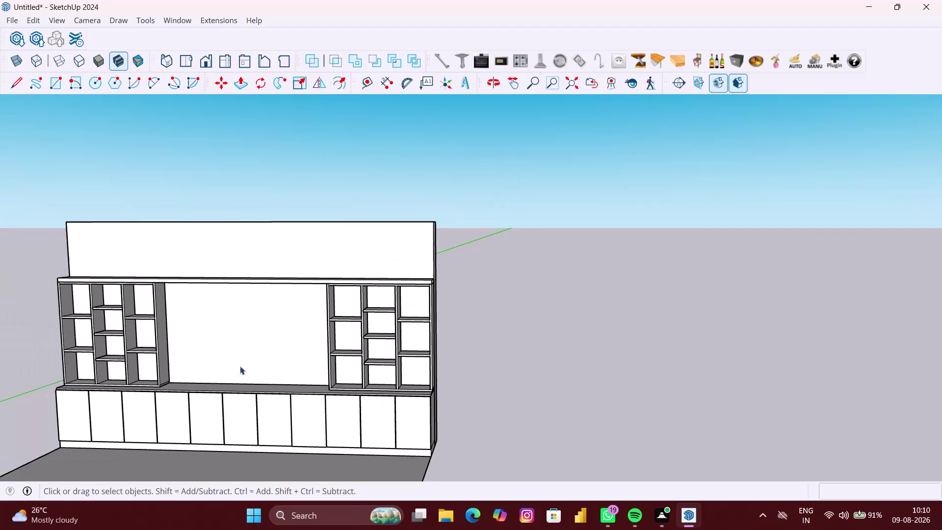
Turn the selected wall unit into a group with Make Group.
middle_drag(240, 366, 263, 327)
right_click(490, 314)
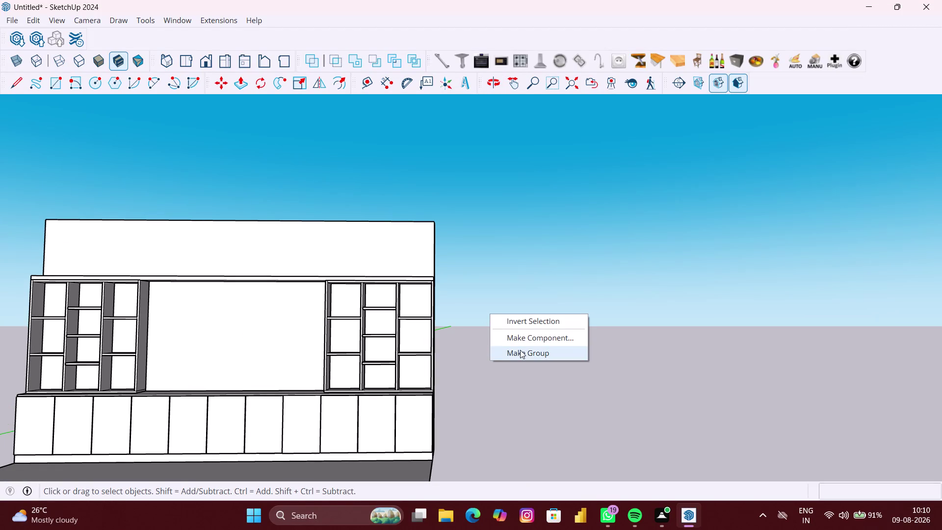
click(520, 349)
scroll(up, 3)
middle_drag(255, 348, 256, 366)
Start a rectangle at the TV opening's top-left corner.
key(r)
scroll(up, 3)
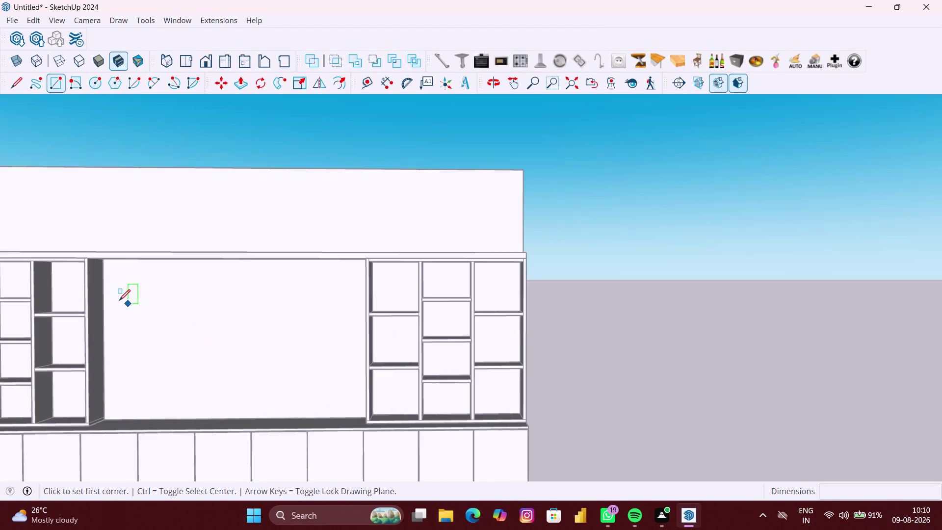
scroll(up, 3)
middle_drag(100, 252, 125, 210)
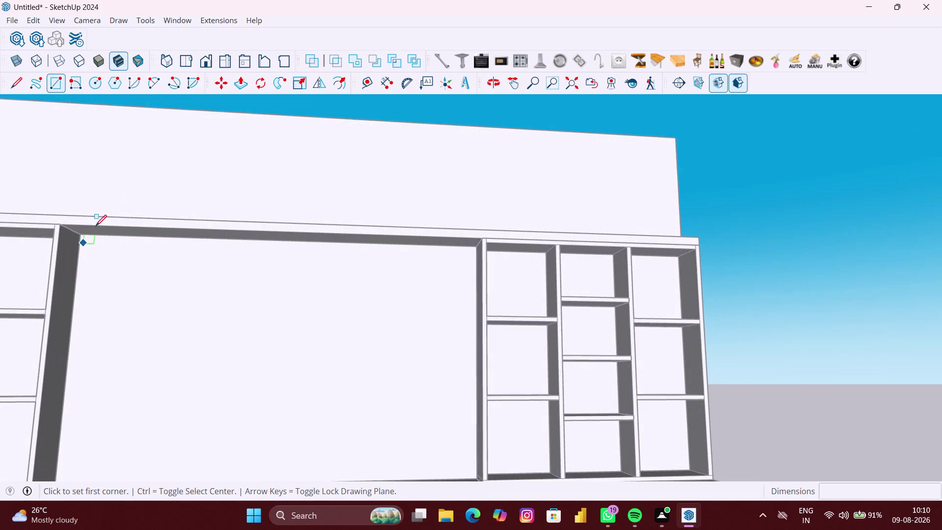
scroll(up, 3)
scroll(up, 3)
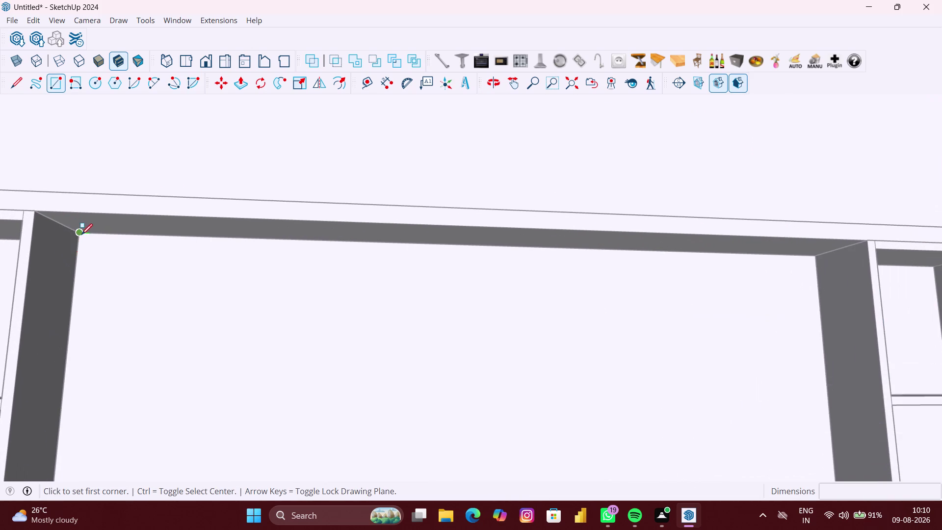
click(80, 234)
Finish the rectangle at the opening's bottom-right corner, filling the TV opening.
scroll(down, 3)
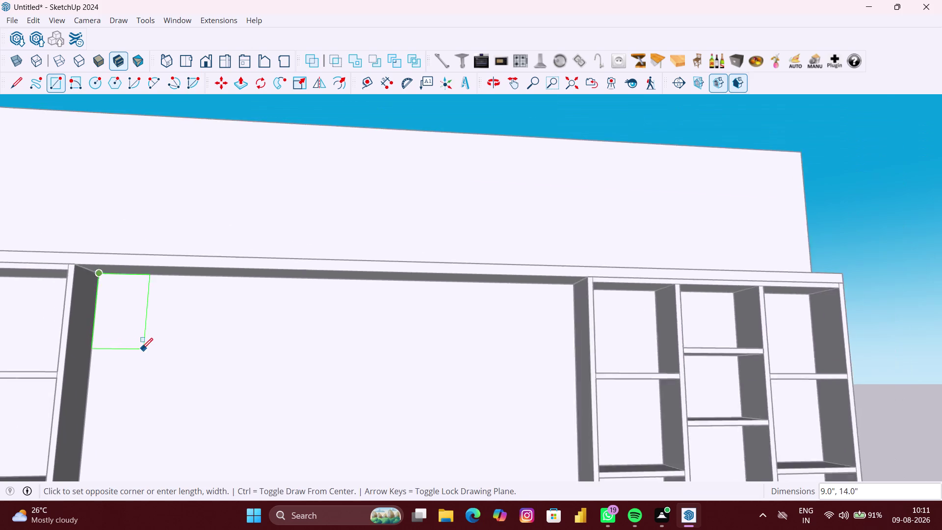
scroll(down, 3)
scroll(down, 3)
scroll(down, 3)
middle_drag(148, 374, 125, 346)
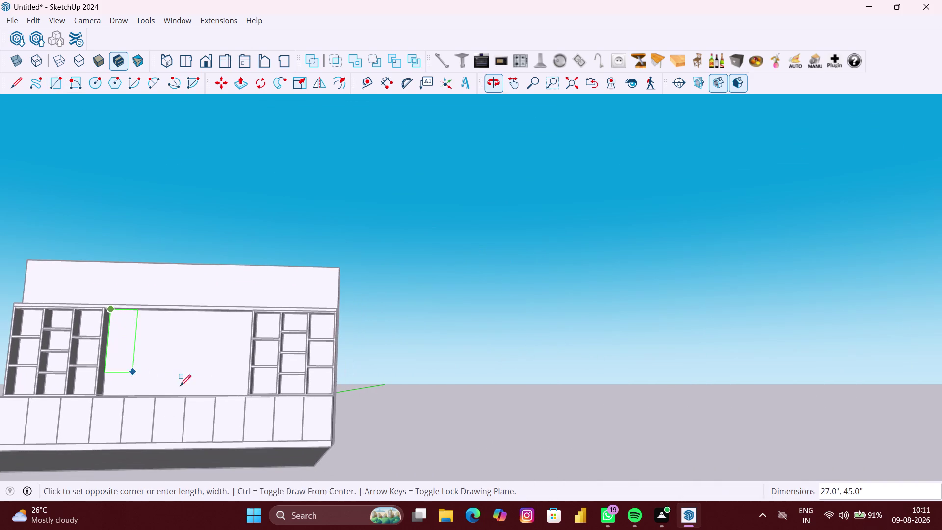
scroll(up, 3)
middle_drag(212, 391, 267, 437)
scroll(up, 3)
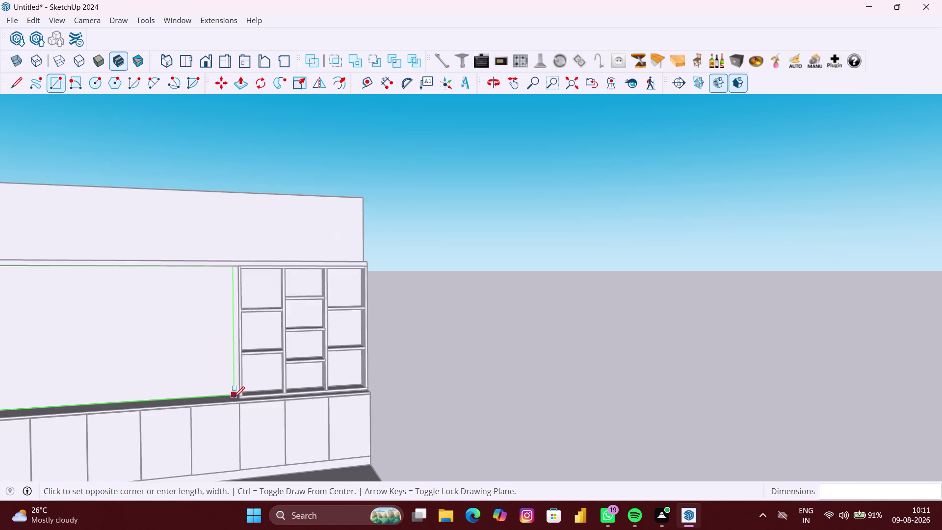
scroll(up, 3)
middle_drag(234, 396, 313, 413)
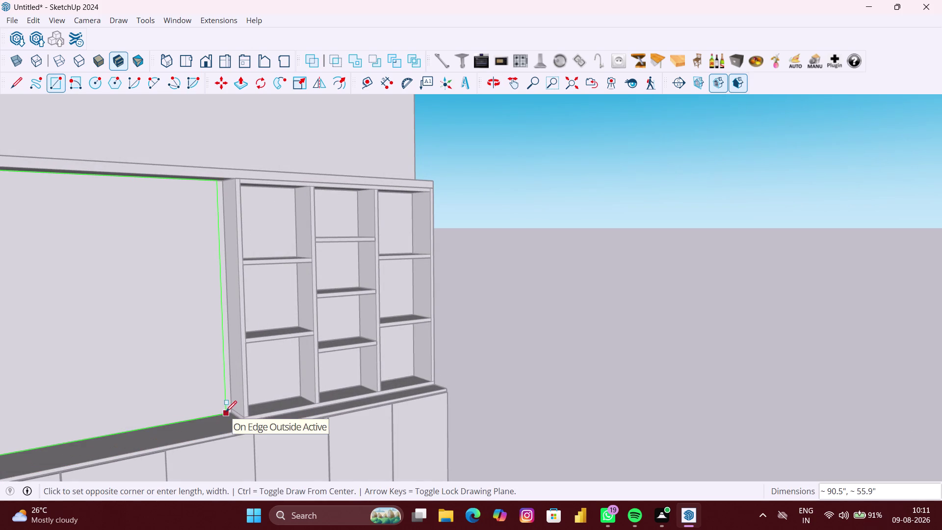
click(230, 412)
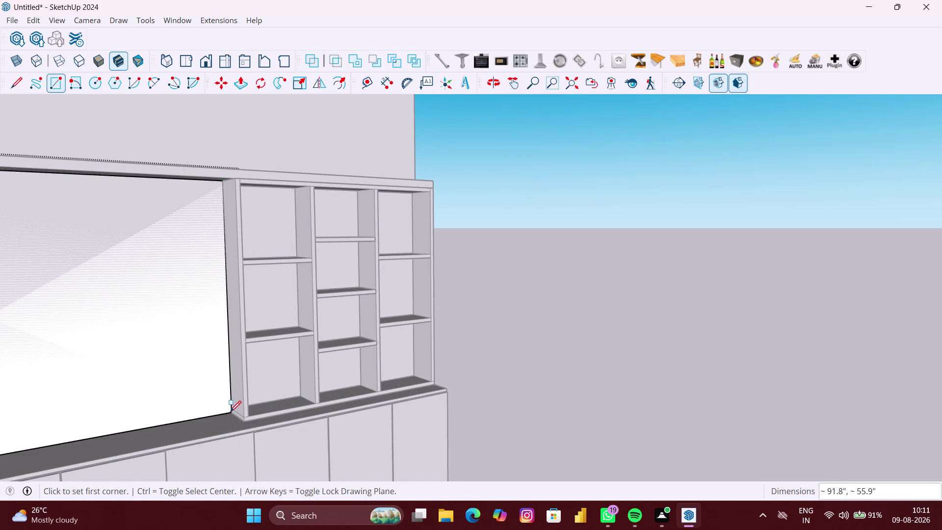
scroll(down, 3)
middle_drag(225, 416, 121, 414)
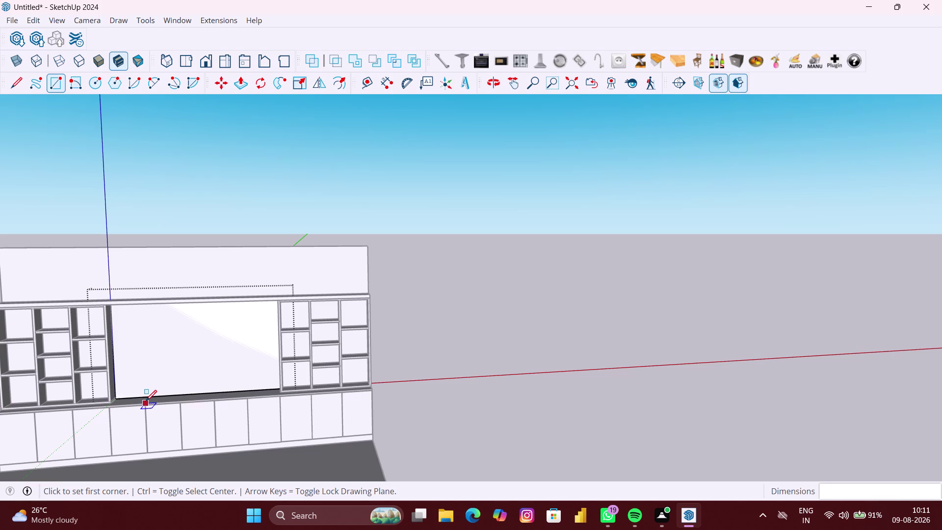
Undo the earlier rectangle twice and deselect everything, centring on the TV opening.
key(ctrl+z)
key(ctrl+z)
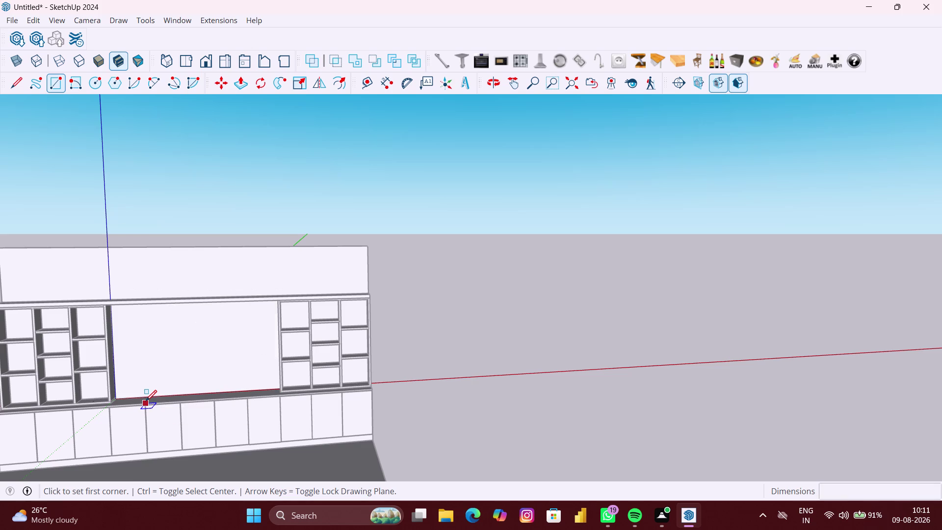
scroll(down, 3)
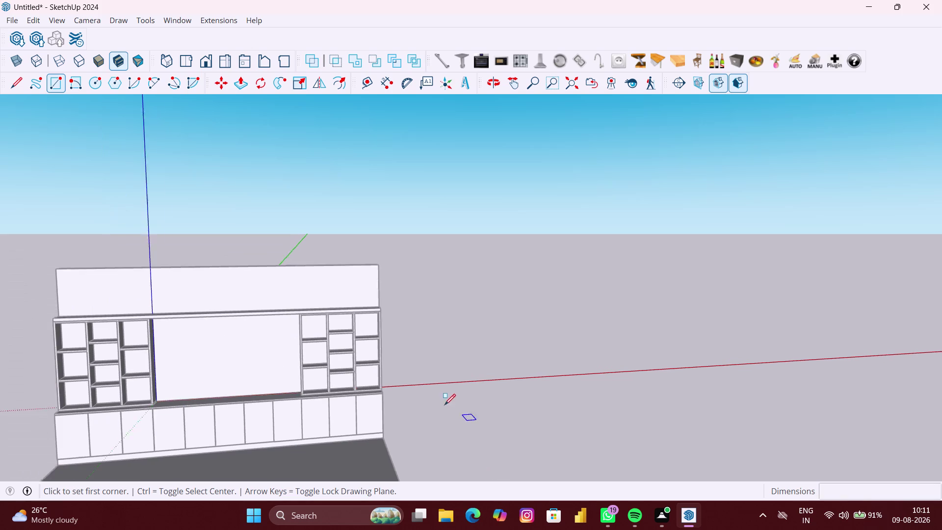
middle_drag(439, 403, 332, 367)
scroll(up, 3)
key(space)
click(25, 352)
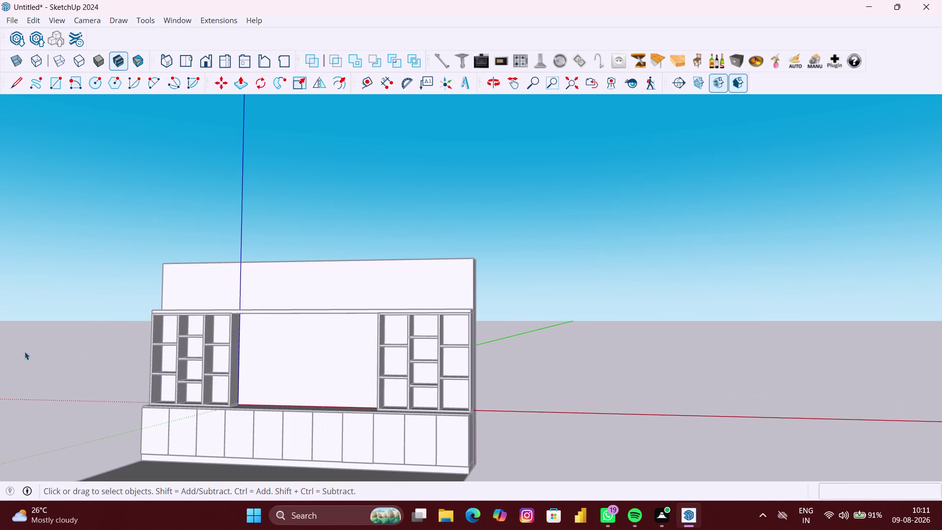
scroll(up, 3)
middle_drag(291, 344, 306, 345)
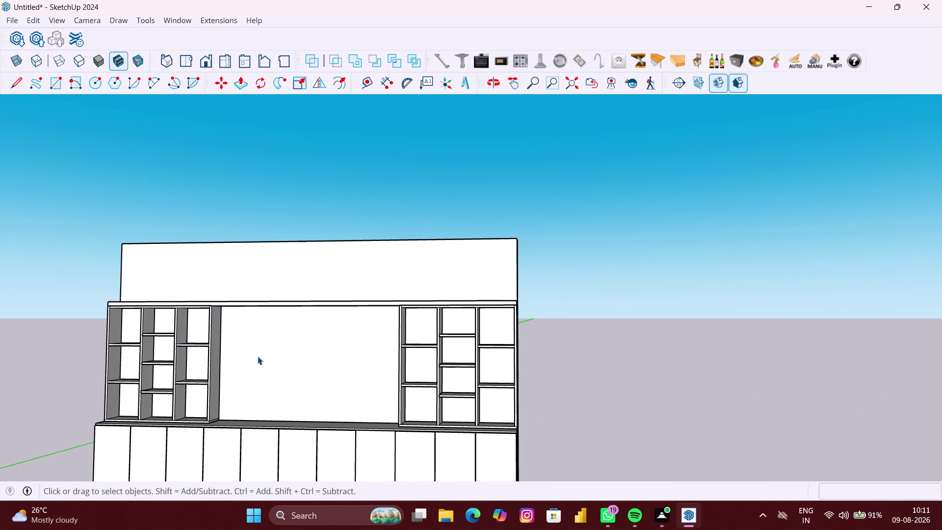
Start a new rectangle at the TV opening's top-left corner.
key(r)
scroll(up, 3)
middle_drag(240, 329, 248, 293)
scroll(up, 3)
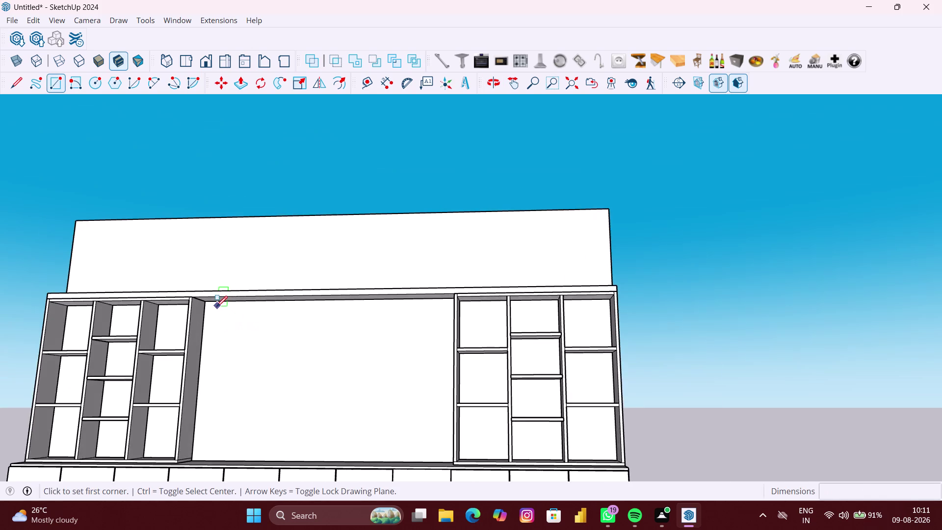
scroll(up, 3)
scroll(up, 3)
click(195, 297)
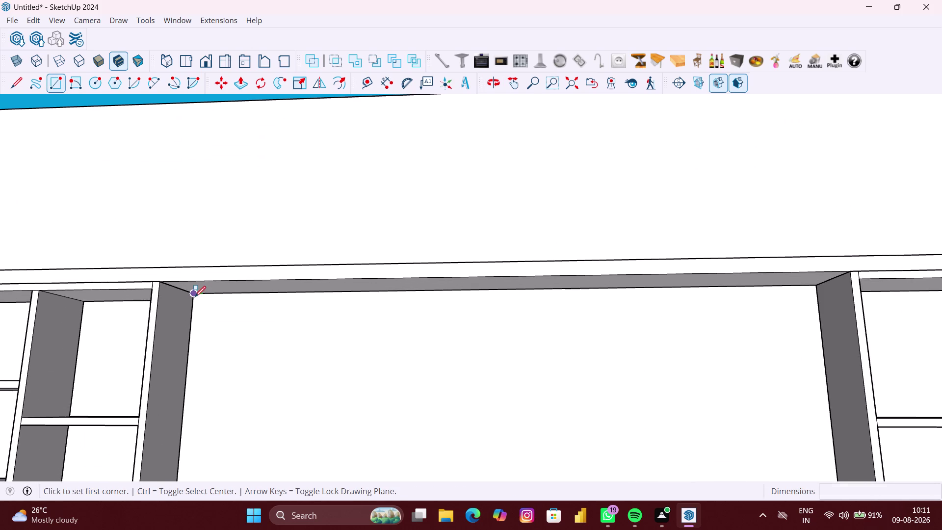
Complete the rectangle at the opening's bottom-right corner and view the whole unit.
scroll(down, 3)
scroll(down, 3)
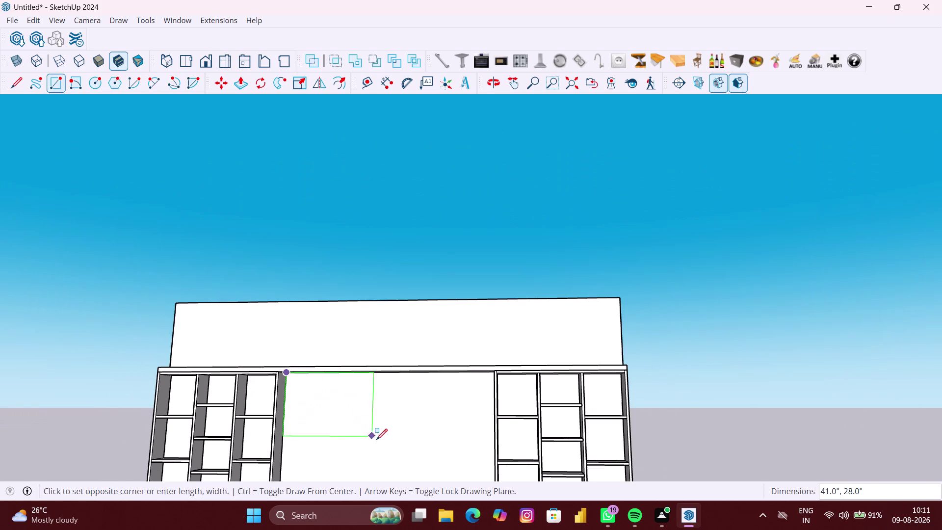
middle_drag(376, 441, 418, 529)
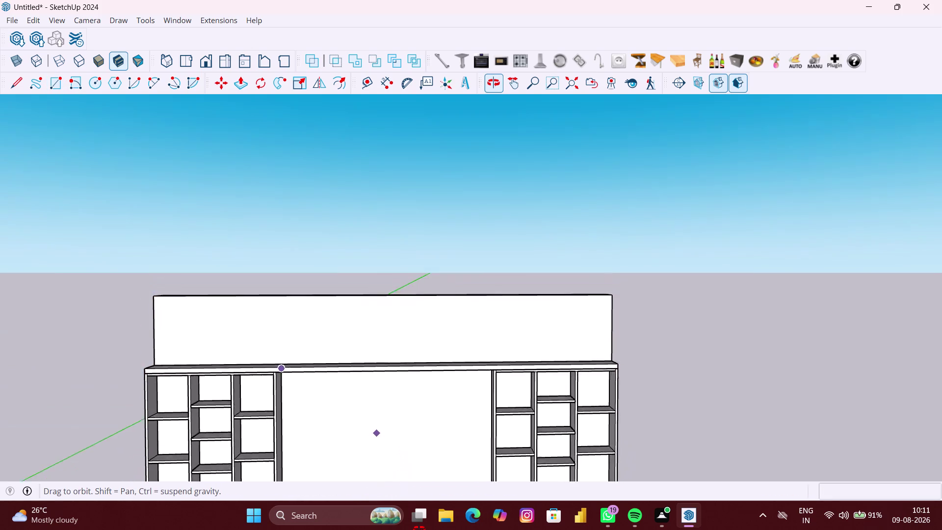
middle_drag(418, 529, 421, 529)
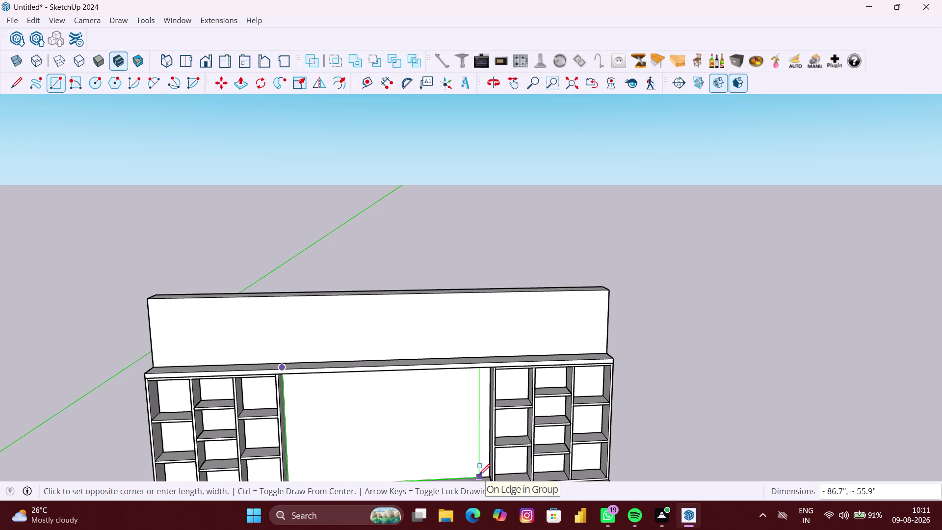
middle_click(479, 475)
middle_drag(479, 475, 483, 423)
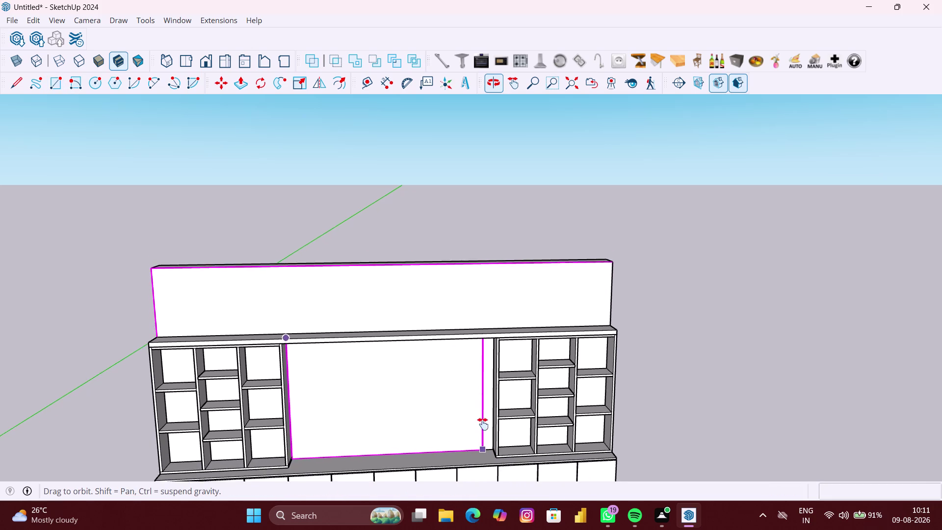
middle_drag(483, 423, 484, 404)
scroll(up, 3)
middle_drag(479, 409, 517, 430)
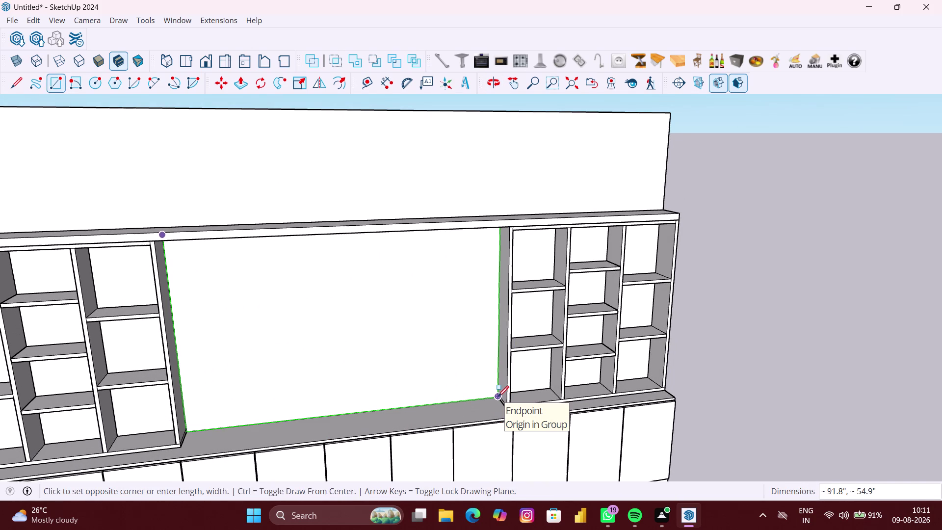
click(498, 396)
scroll(down, 3)
middle_drag(495, 399, 397, 387)
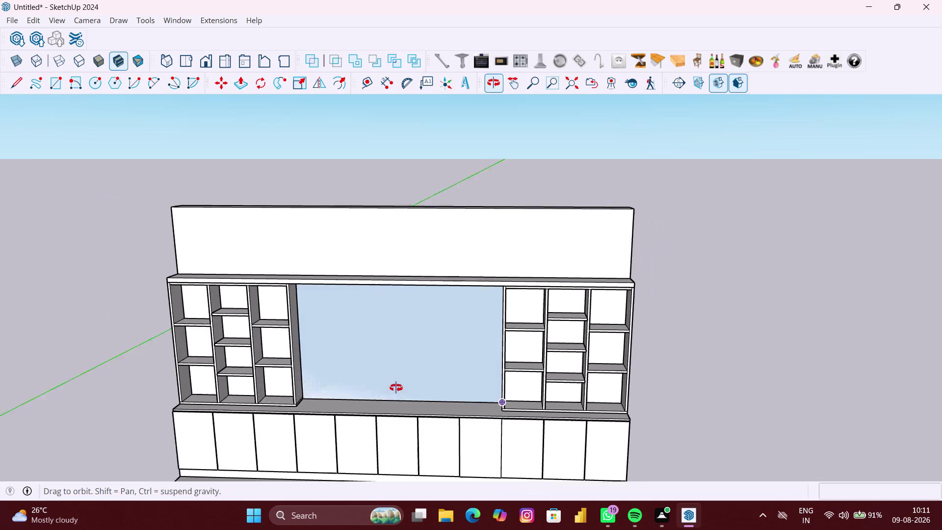
middle_drag(397, 387, 396, 386)
key(space)
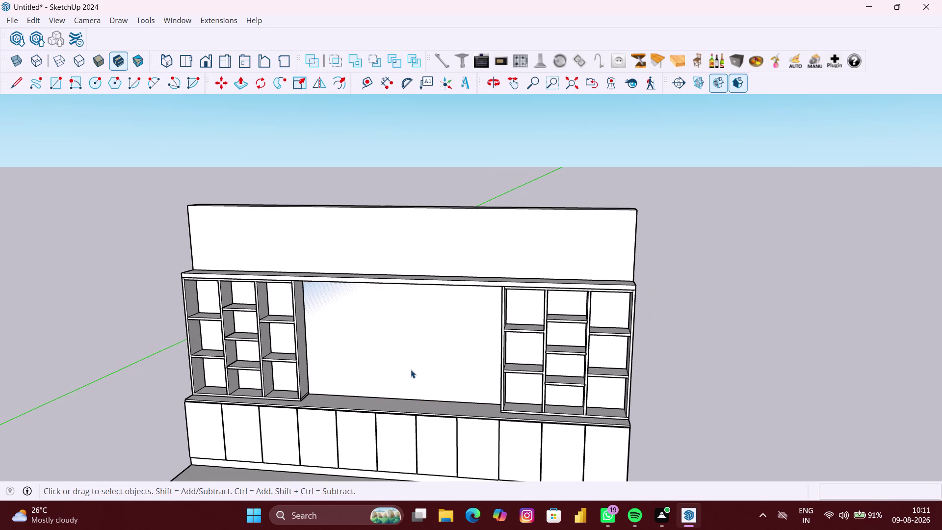
middle_drag(410, 369, 418, 358)
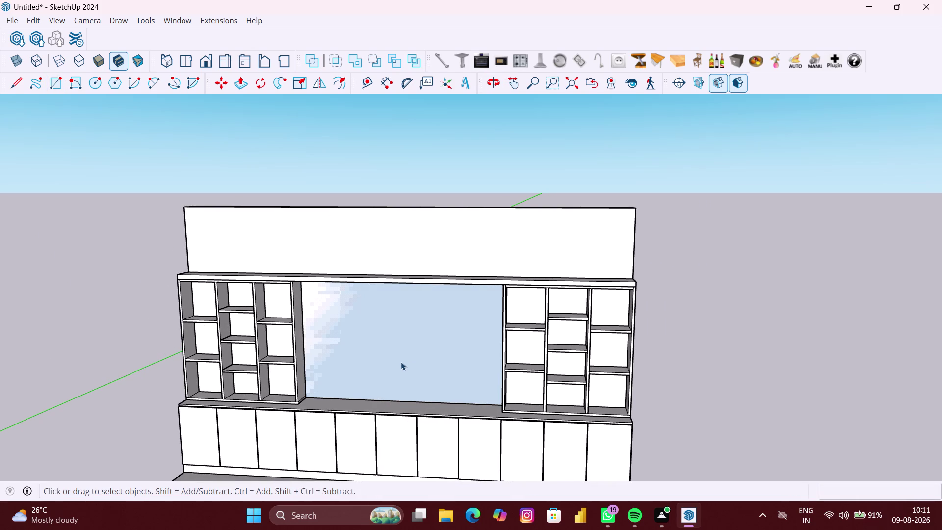
key(p)
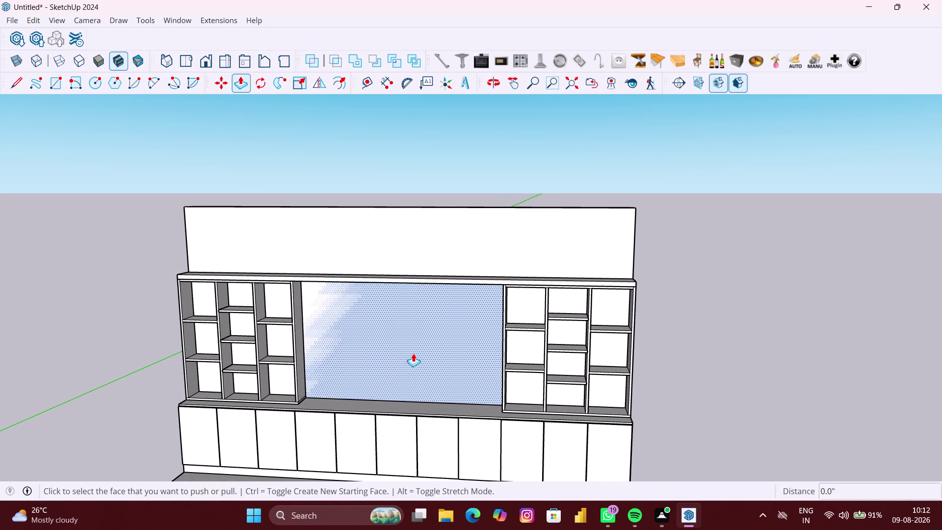
click(413, 353)
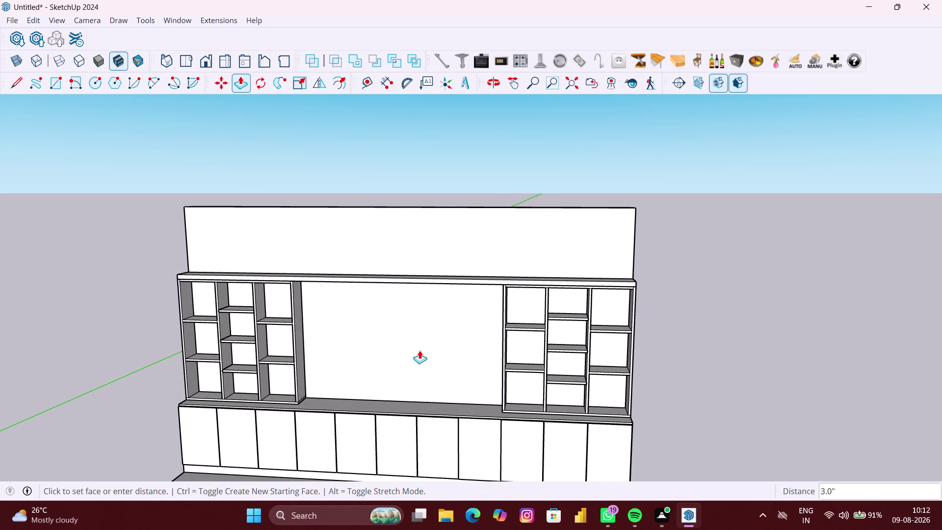
middle_drag(421, 345, 688, 450)
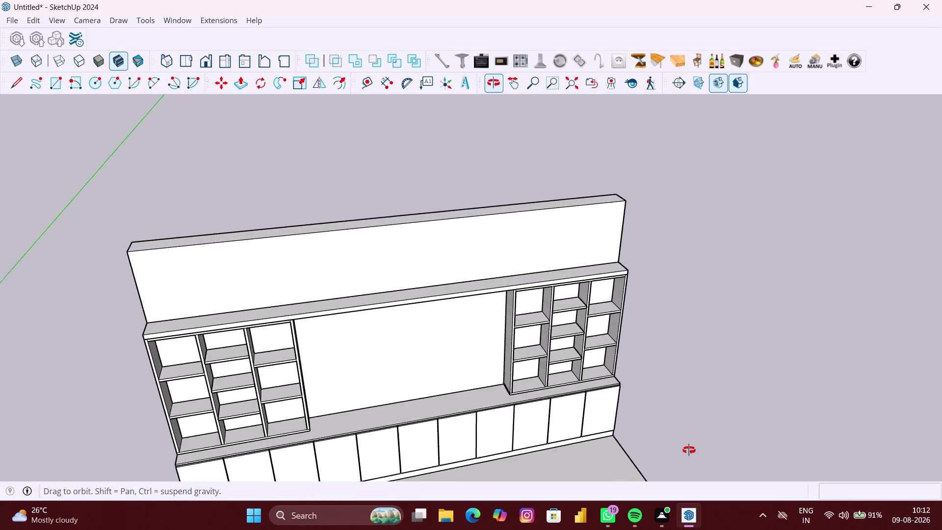
middle_drag(689, 450, 689, 451)
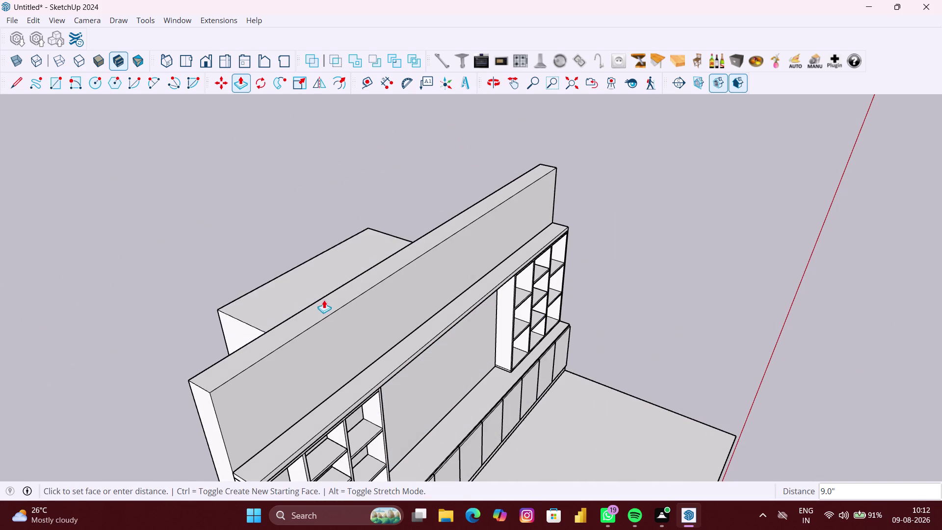
middle_drag(323, 297, 400, 320)
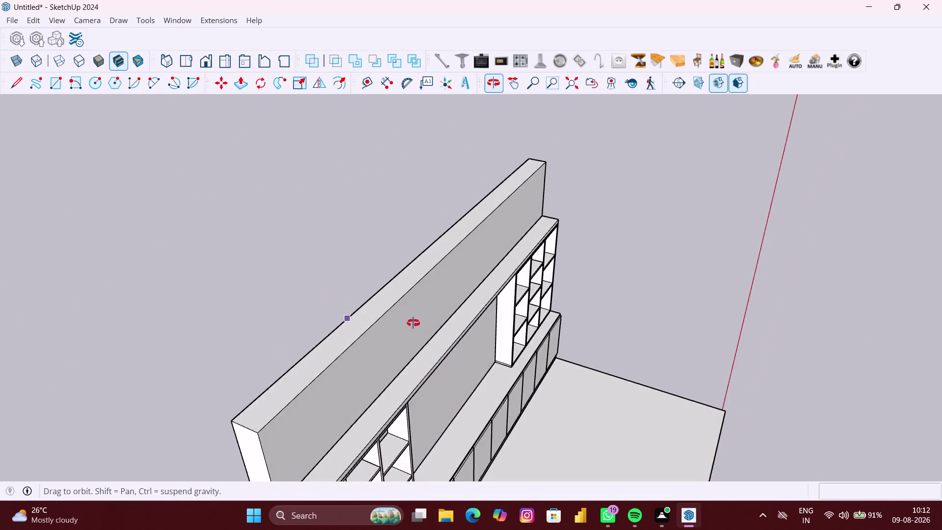
middle_drag(400, 320, 487, 333)
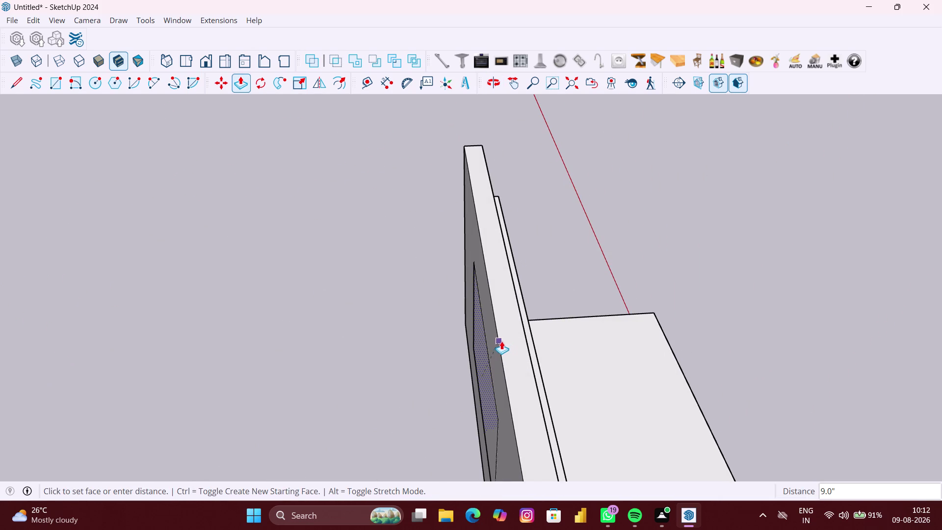
click(499, 341)
scroll(down, 3)
middle_drag(499, 341, 279, 319)
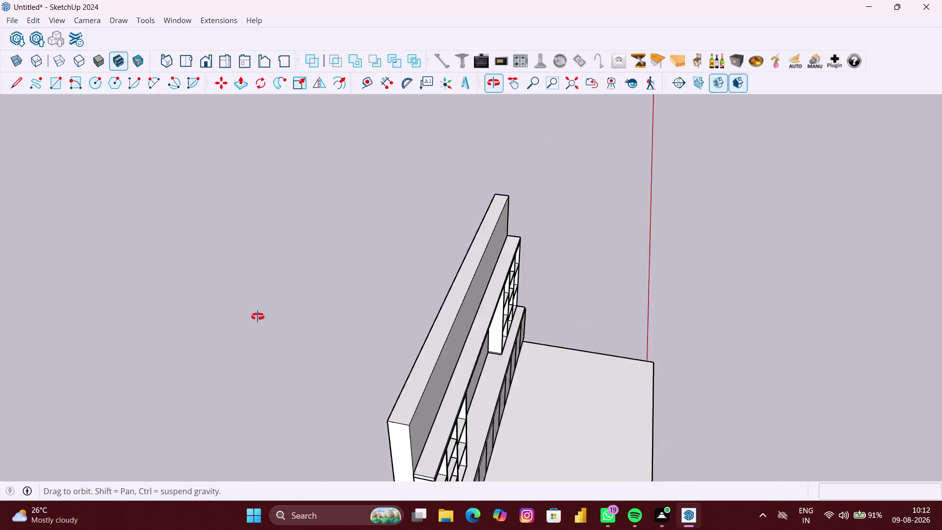
middle_drag(279, 318, 166, 304)
middle_click(303, 346)
key(space)
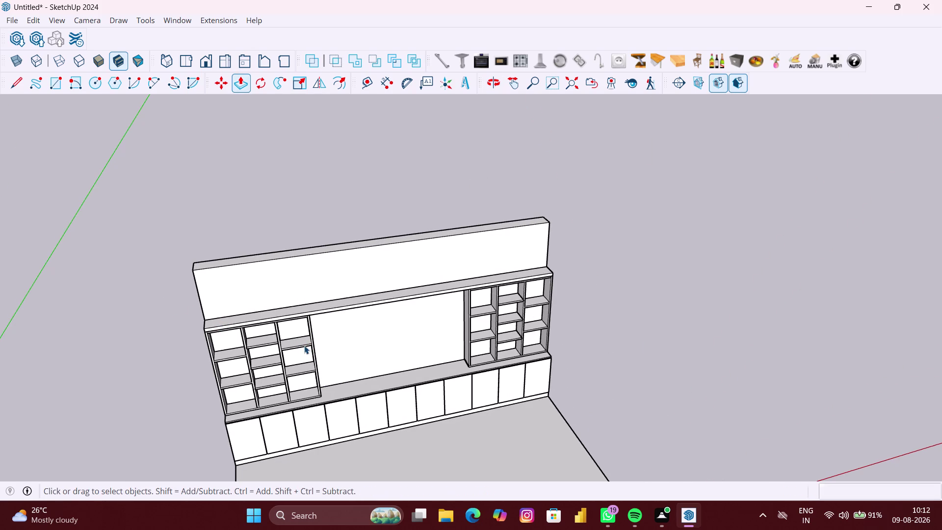
click(400, 348)
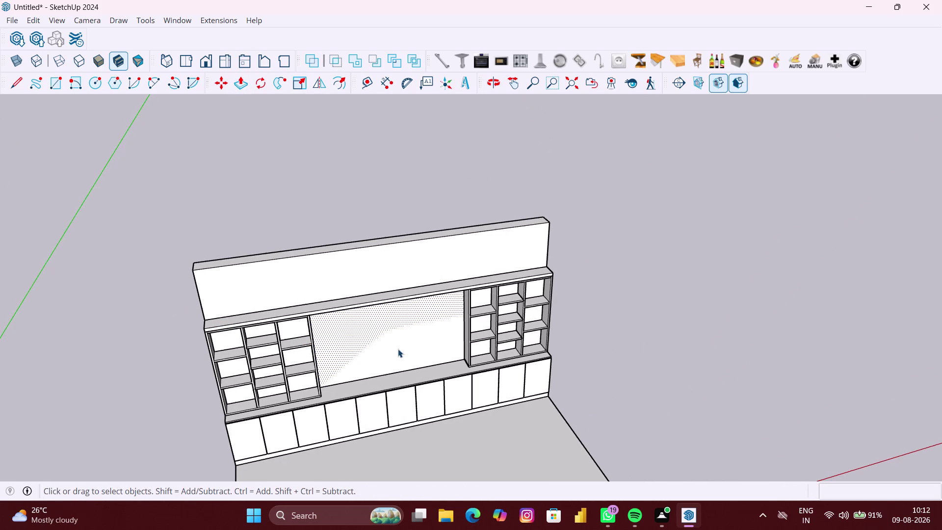
Delete the selection, then enter the wall unit group and its back panel for editing.
key(Delete)
middle_drag(391, 347, 370, 321)
click(400, 331)
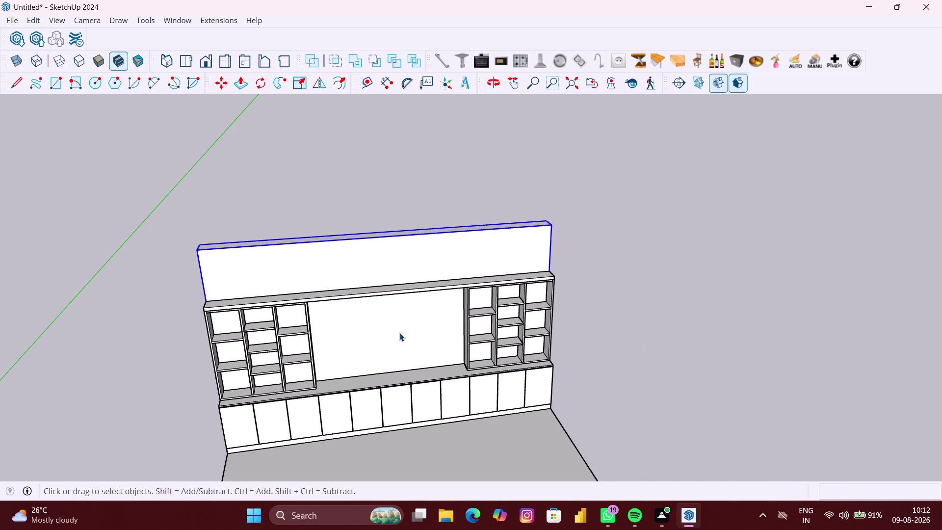
middle_drag(399, 332, 381, 317)
double_click(392, 335)
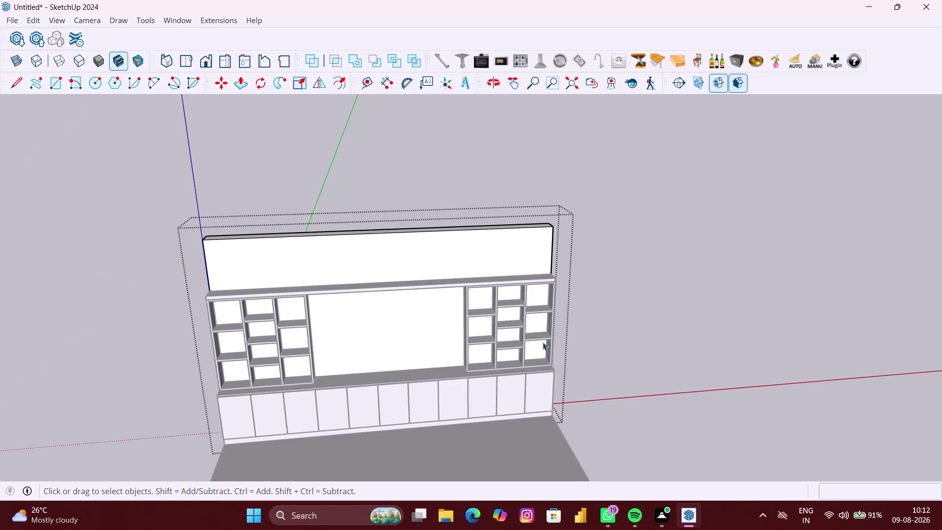
click(625, 336)
scroll(up, 3)
middle_drag(428, 335, 384, 316)
double_click(380, 326)
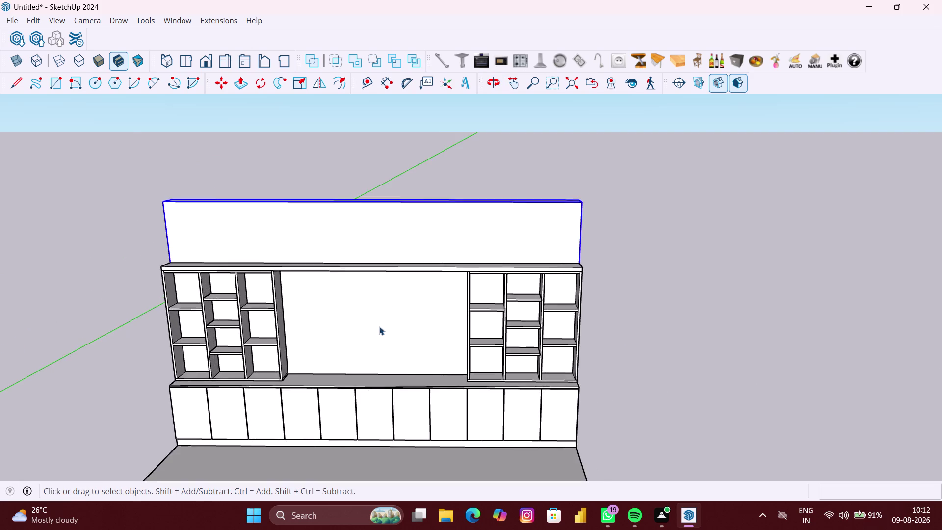
Orbit behind the wall and select the back face of the panel.
scroll(up, 3)
middle_drag(350, 331, 363, 276)
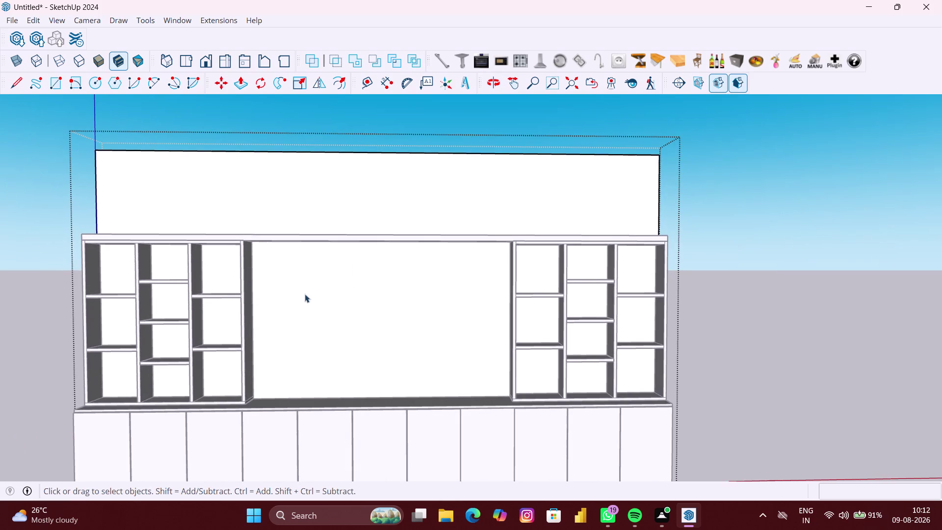
scroll(down, 3)
middle_drag(272, 300, 769, 329)
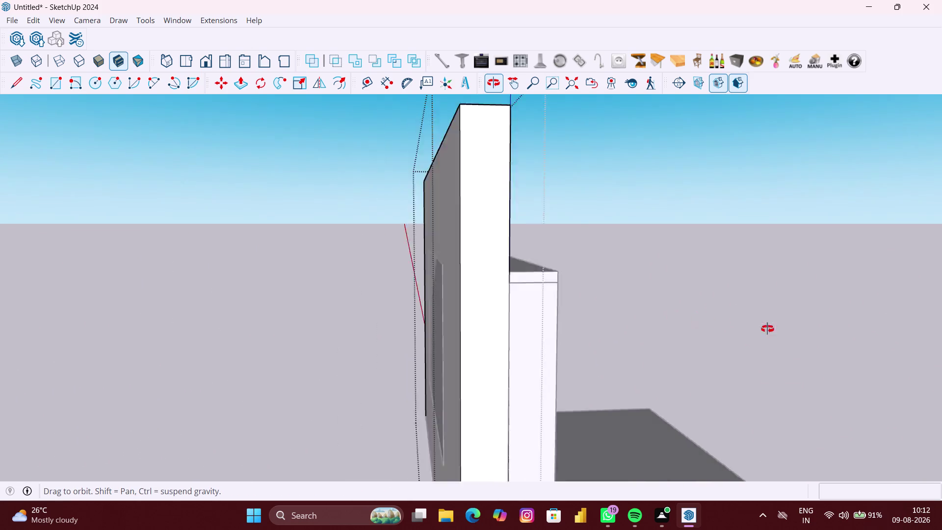
middle_drag(769, 328, 794, 330)
scroll(down, 3)
middle_drag(553, 350, 644, 349)
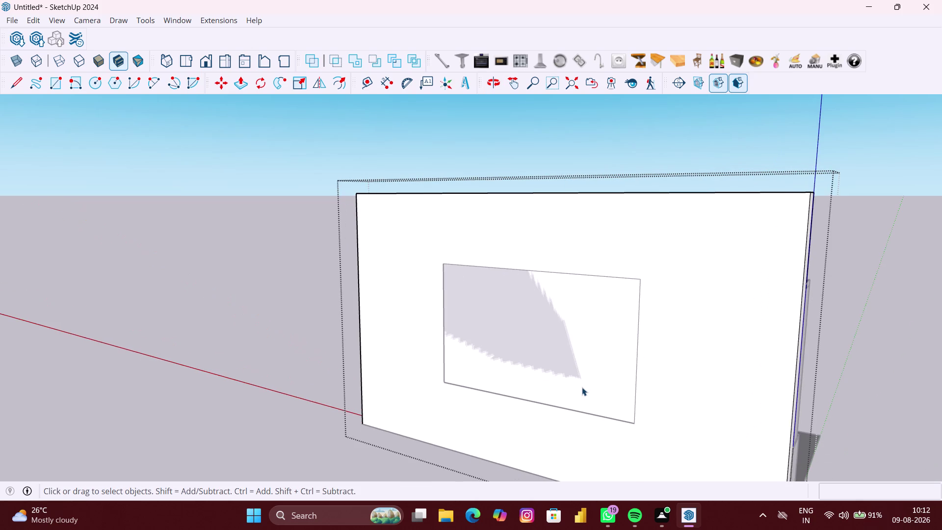
key(space)
click(572, 381)
double_click(575, 377)
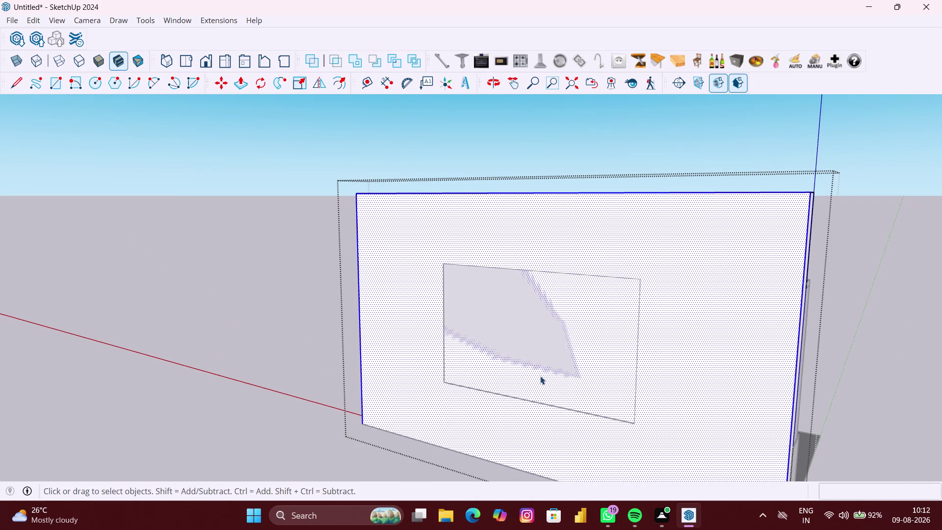
Draw a rectangle over the TV-opening outline on the panel's back face.
key(r)
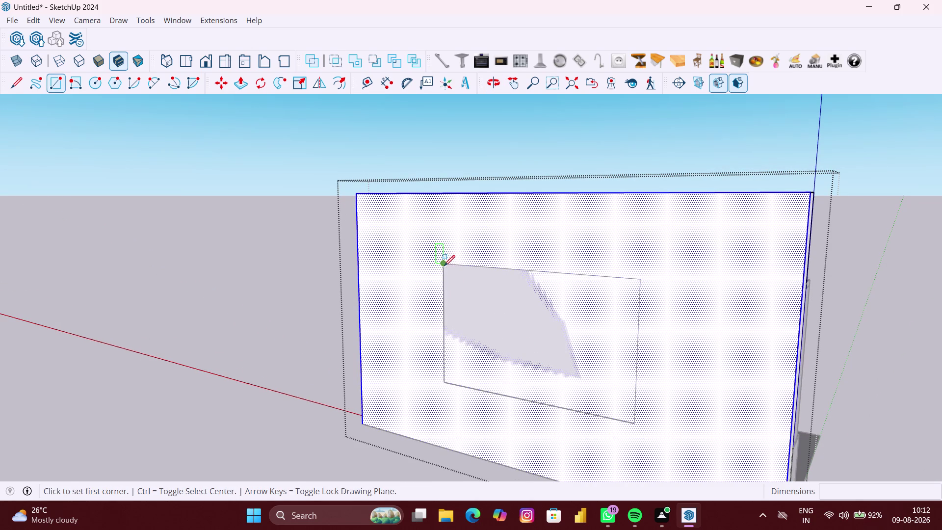
click(443, 265)
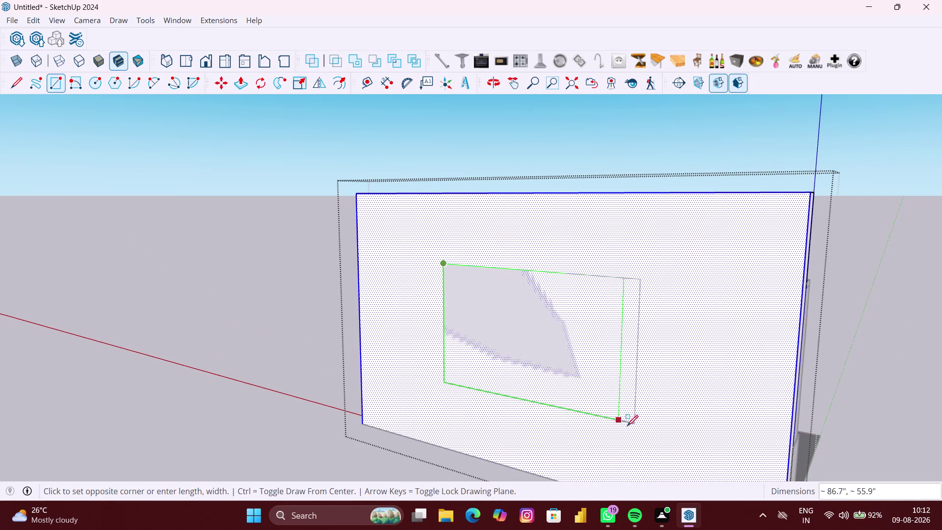
click(637, 426)
key(space)
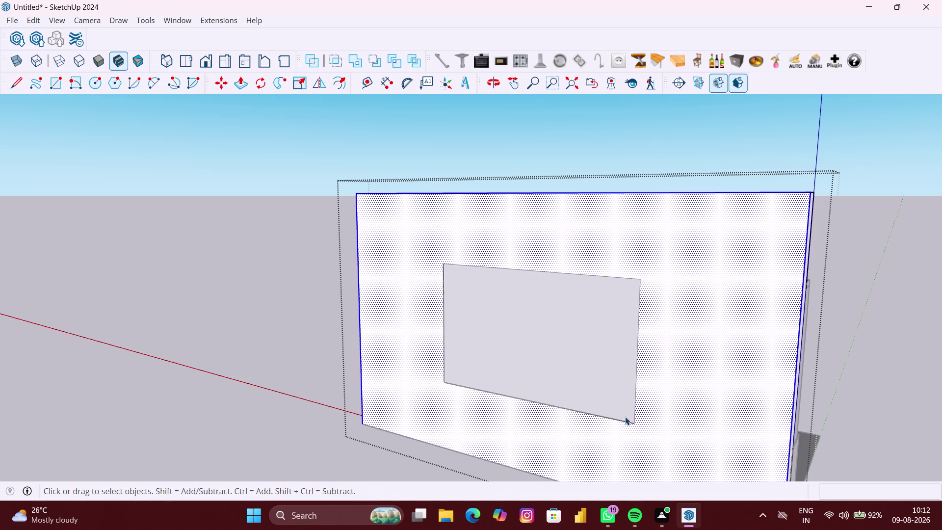
scroll(down, 3)
middle_drag(601, 400, 513, 408)
click(558, 394)
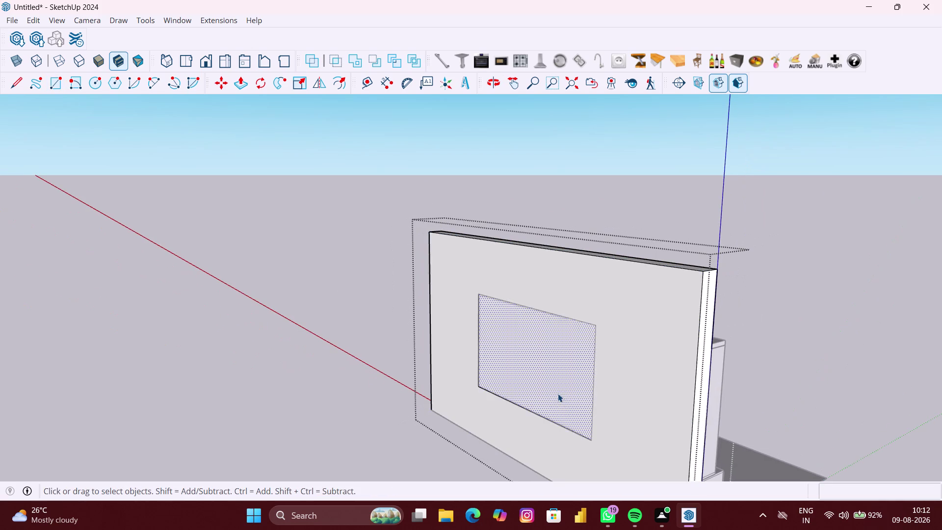
click(664, 377)
Push the opening rectangle 9" into the back panel with Push/Pull.
double_click(664, 377)
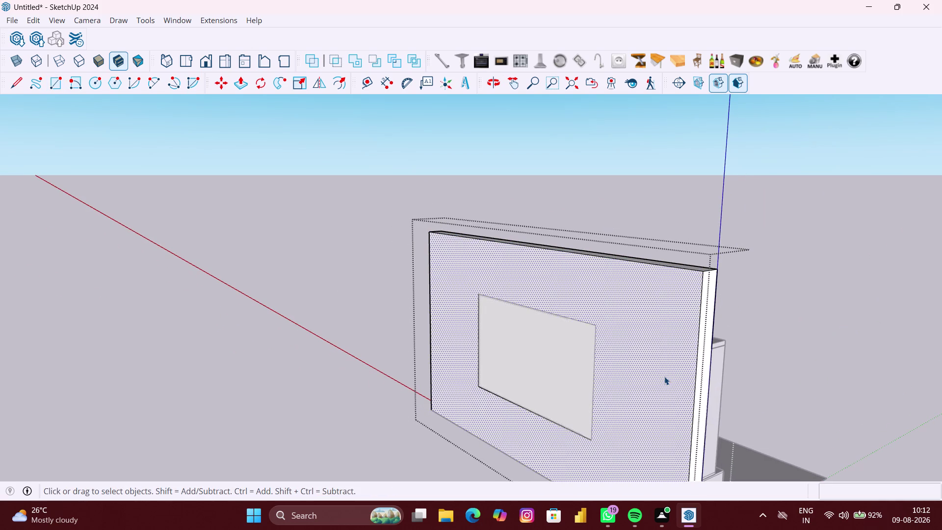
key(p)
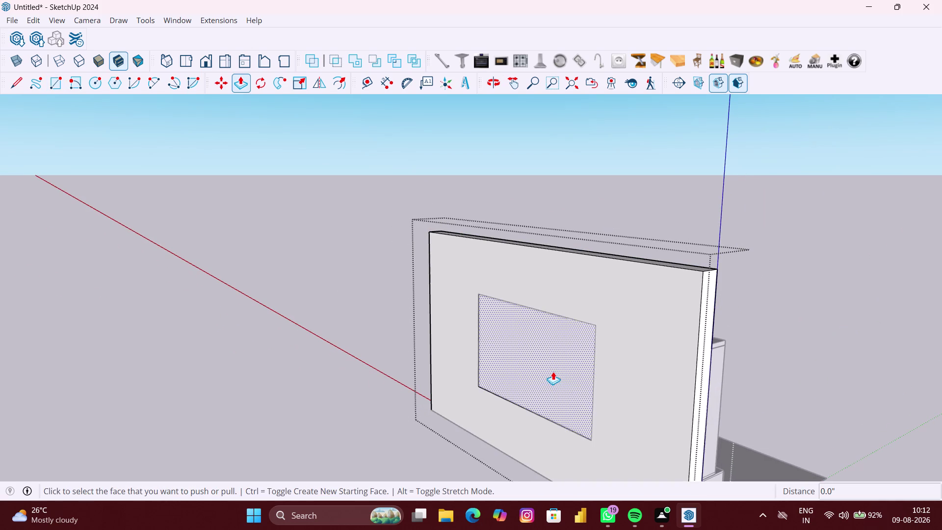
click(552, 372)
middle_drag(591, 366, 356, 392)
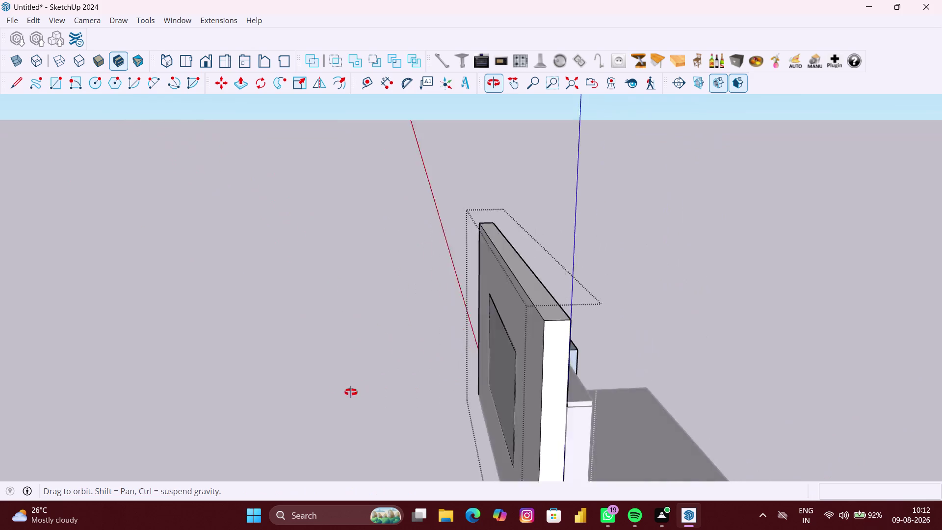
middle_drag(356, 392, 348, 392)
click(379, 383)
scroll(down, 3)
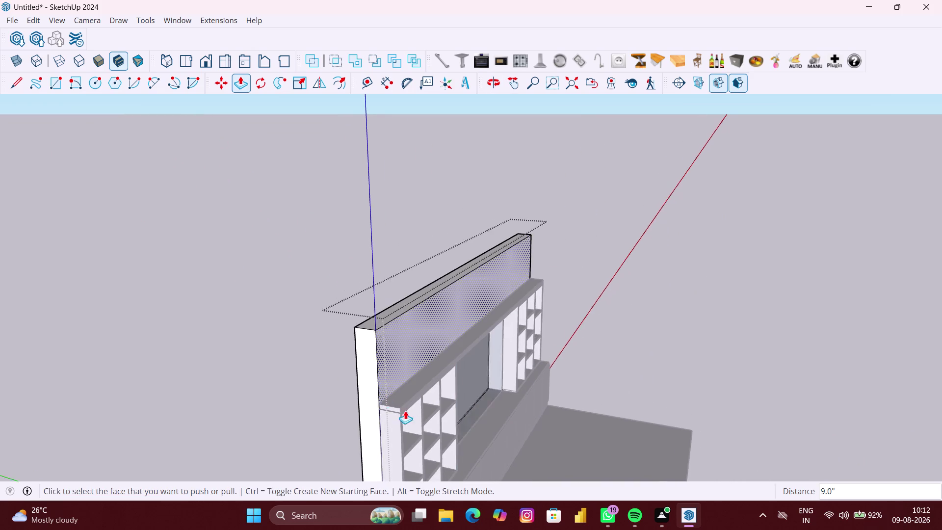
middle_drag(406, 409, 264, 376)
key(space)
Re-enter the back panel group and frame the opening from the front.
click(783, 351)
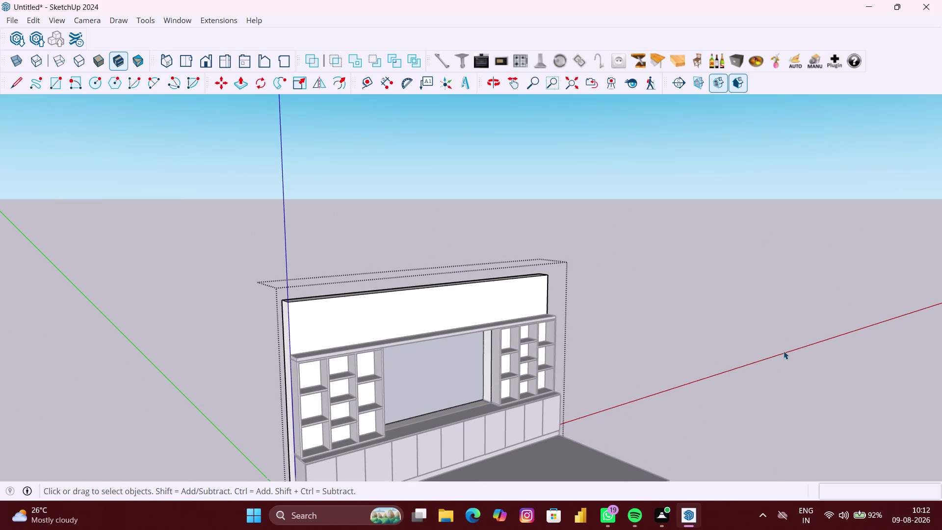
scroll(up, 3)
middle_drag(497, 388, 371, 388)
double_click(418, 362)
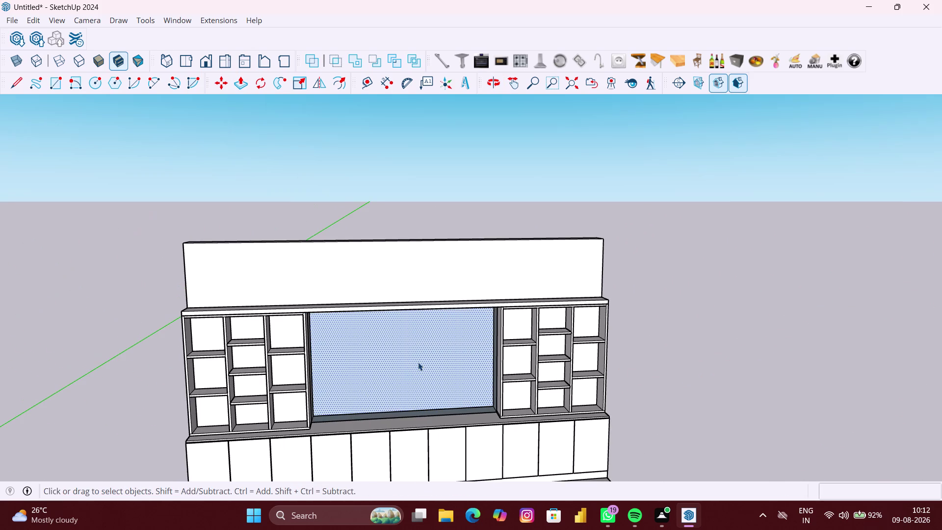
double_click(459, 284)
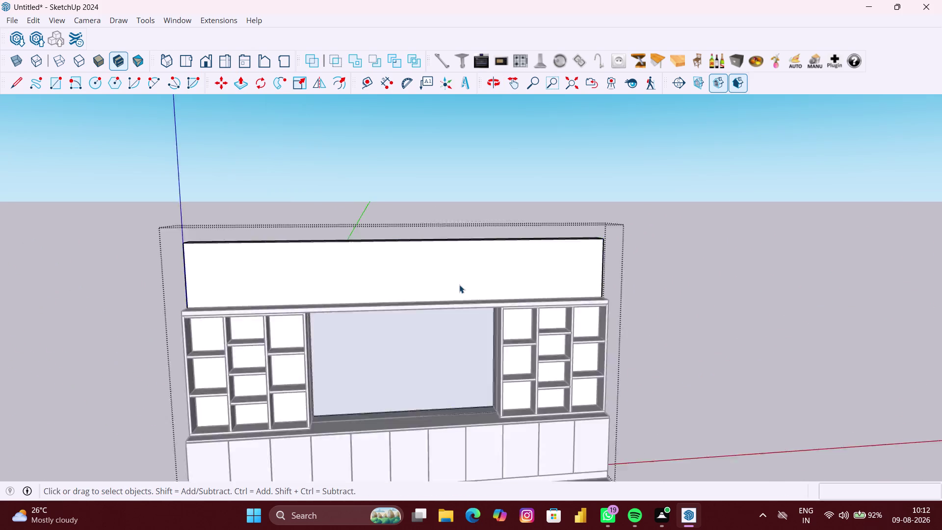
click(416, 362)
scroll(up, 3)
middle_drag(412, 357, 399, 342)
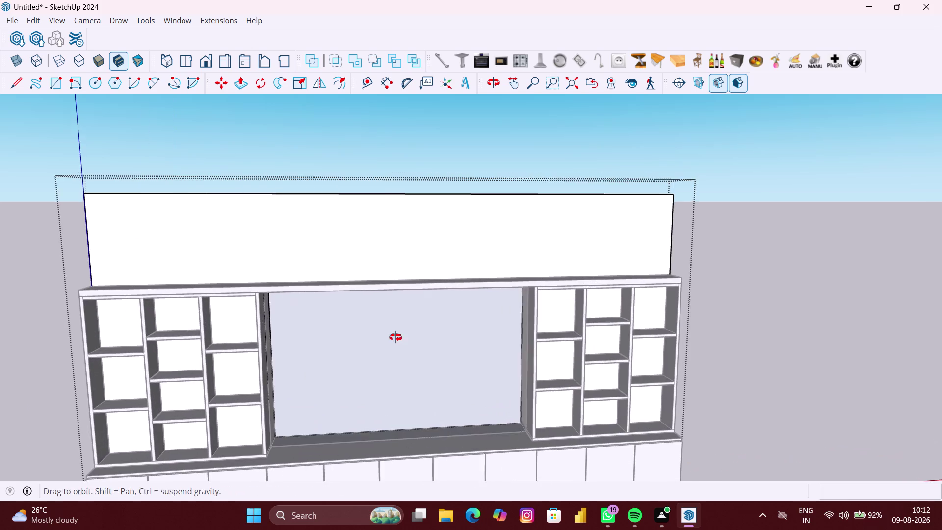
middle_drag(399, 342, 391, 331)
Delete the leftover face in the opening and check the clear hole from several angles.
double_click(406, 356)
click(910, 371)
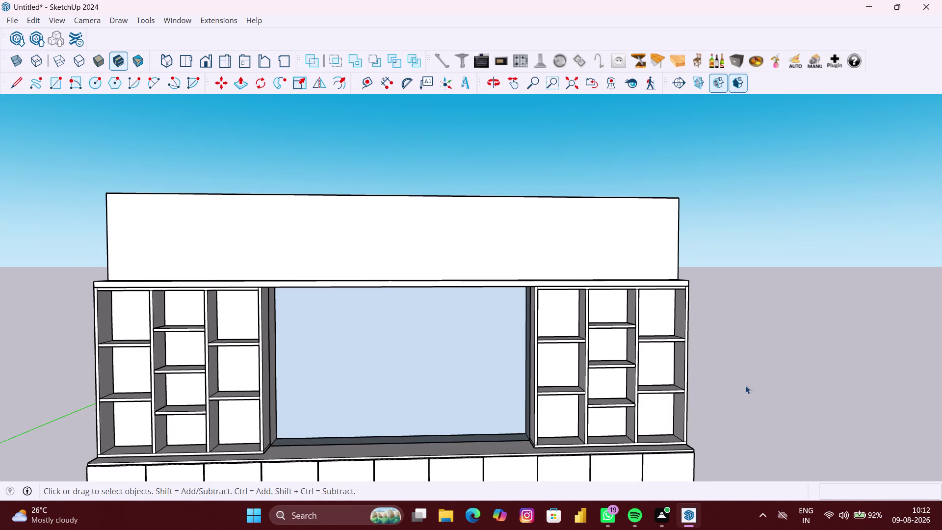
double_click(470, 394)
key(Delete)
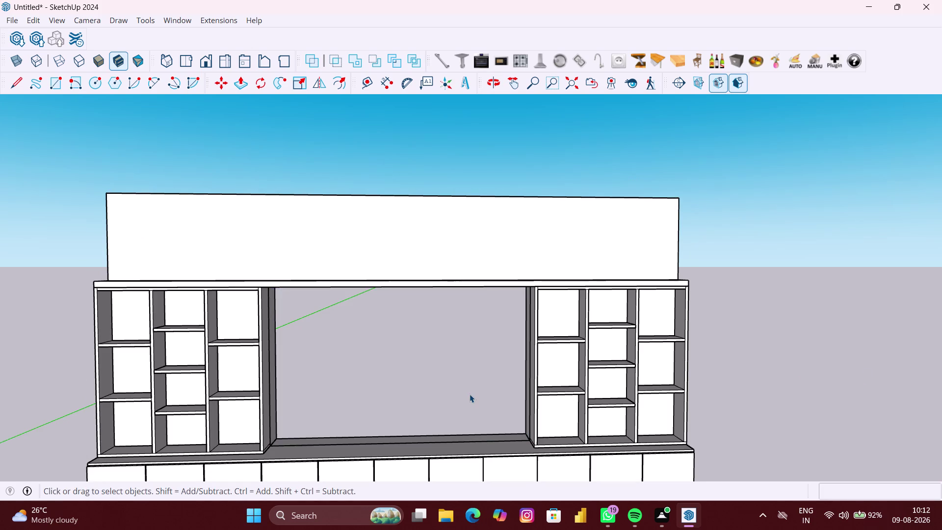
middle_drag(402, 384, 367, 392)
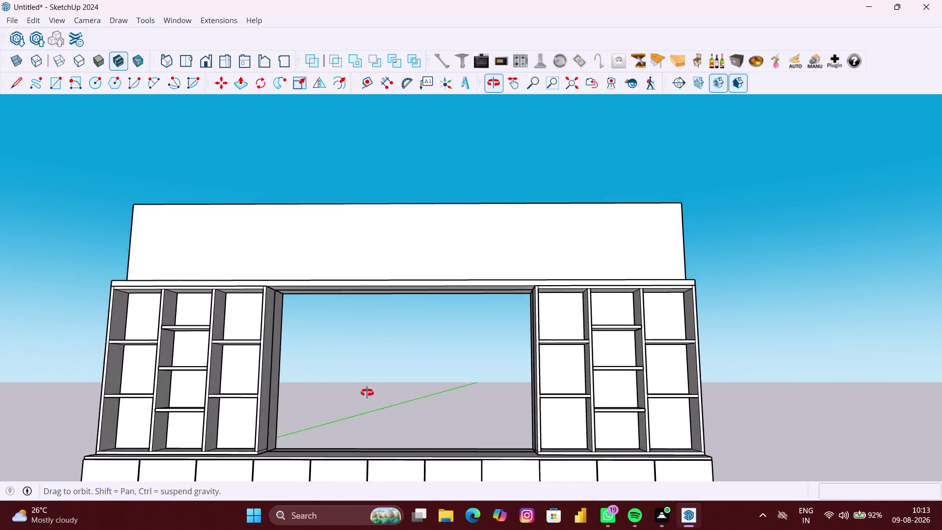
middle_drag(367, 392, 367, 394)
scroll(up, 3)
middle_drag(340, 435, 318, 478)
scroll(up, 3)
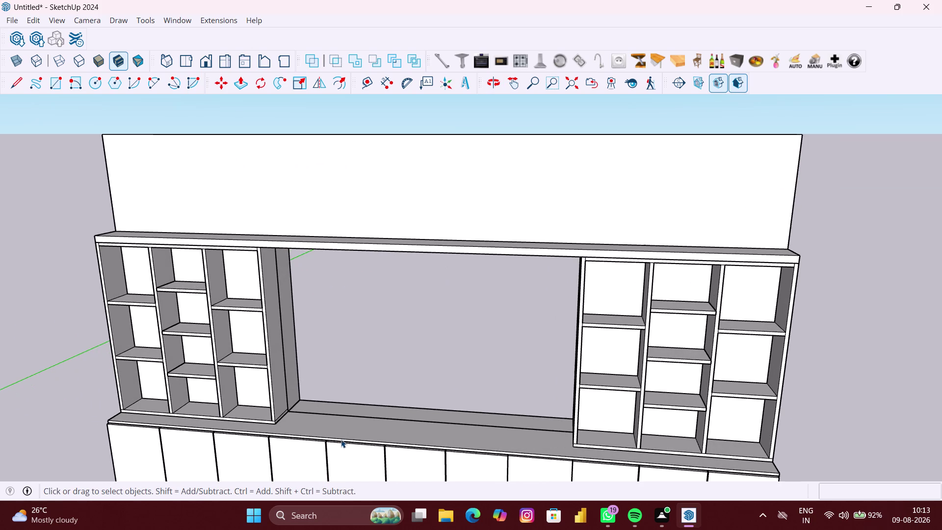
middle_drag(330, 429, 356, 403)
scroll(down, 3)
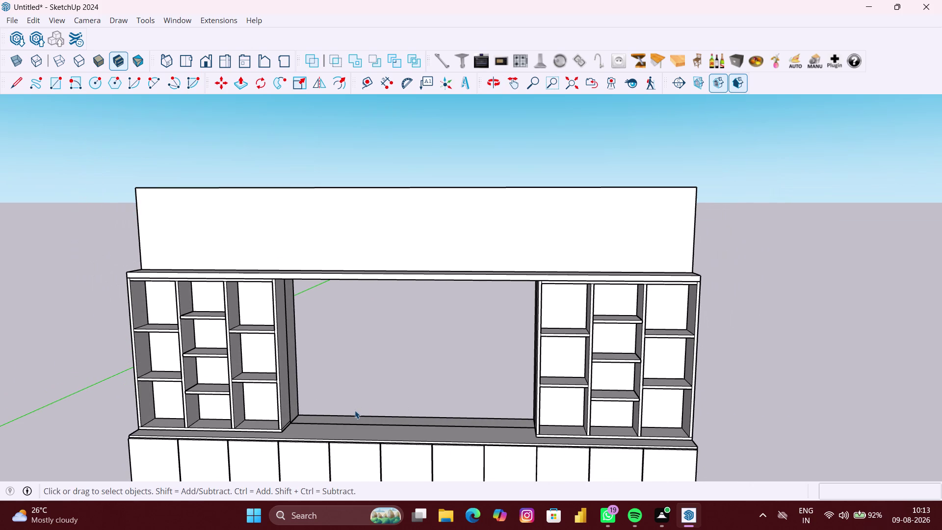
Start a rectangle at the TV opening's top-left corner.
key(r)
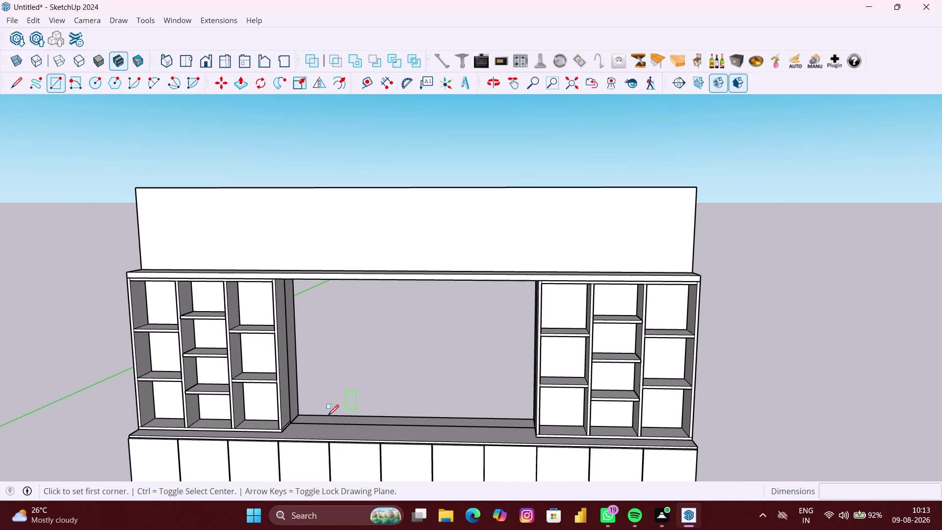
middle_drag(328, 416, 342, 358)
middle_drag(279, 300, 288, 289)
scroll(up, 3)
middle_drag(284, 297, 258, 304)
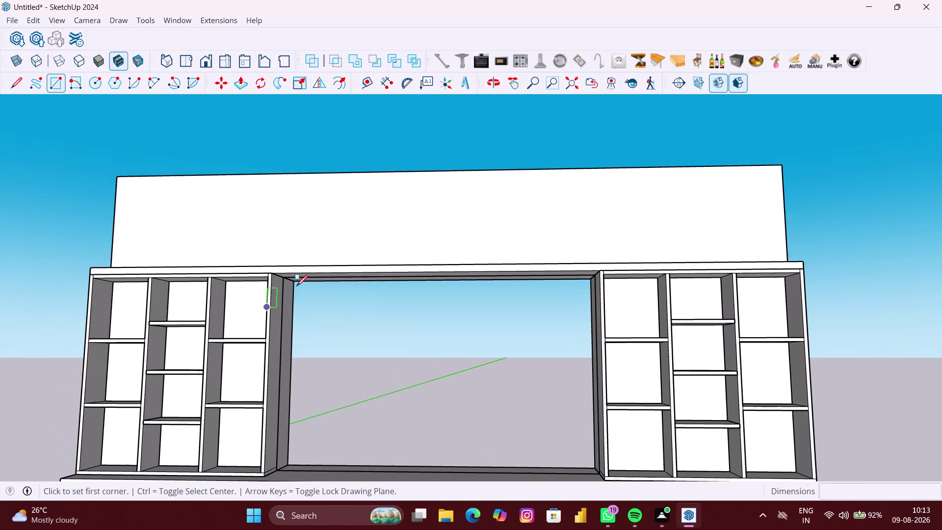
scroll(up, 3)
middle_drag(296, 286, 300, 269)
scroll(up, 3)
scroll(up, 3)
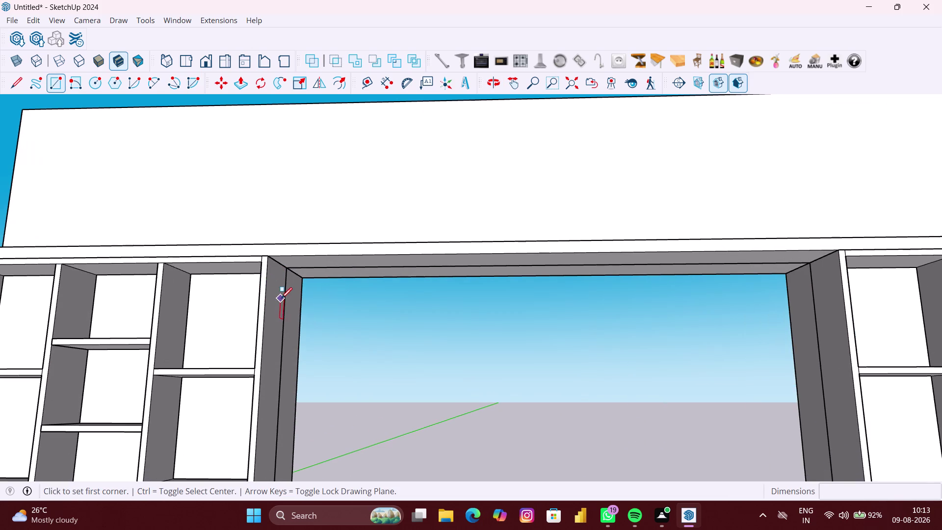
click(285, 272)
Select the recessed back panel, undo once, and bring up its Make Group context menu.
scroll(down, 3)
scroll(down, 3)
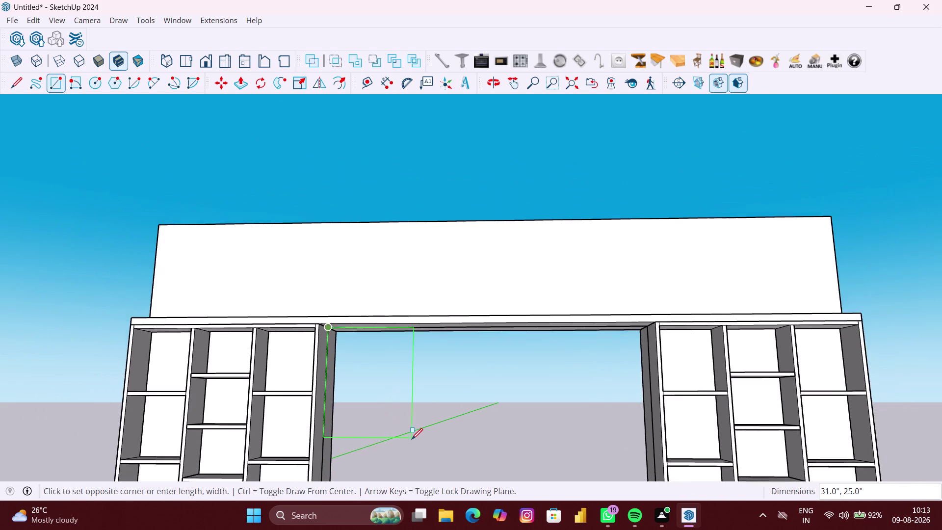
scroll(down, 3)
middle_drag(438, 455, 506, 501)
scroll(up, 3)
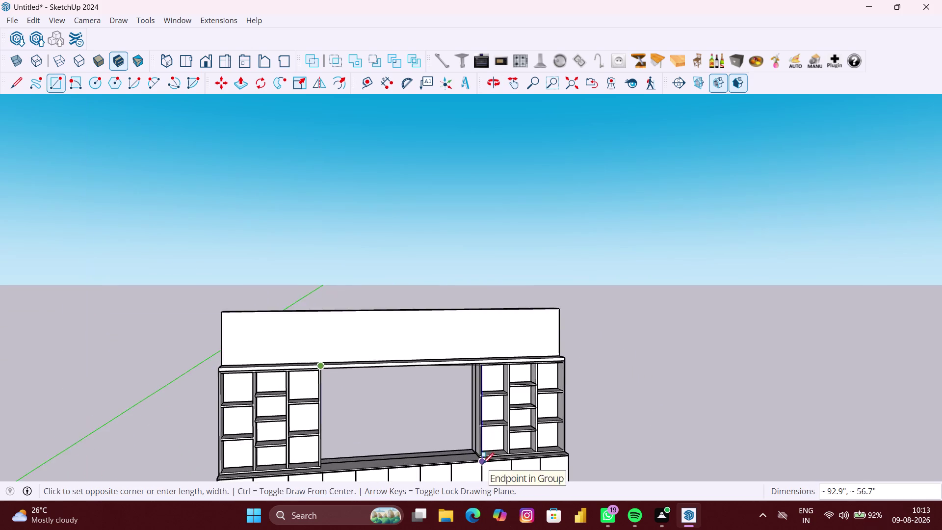
scroll(up, 3)
scroll(up, 3)
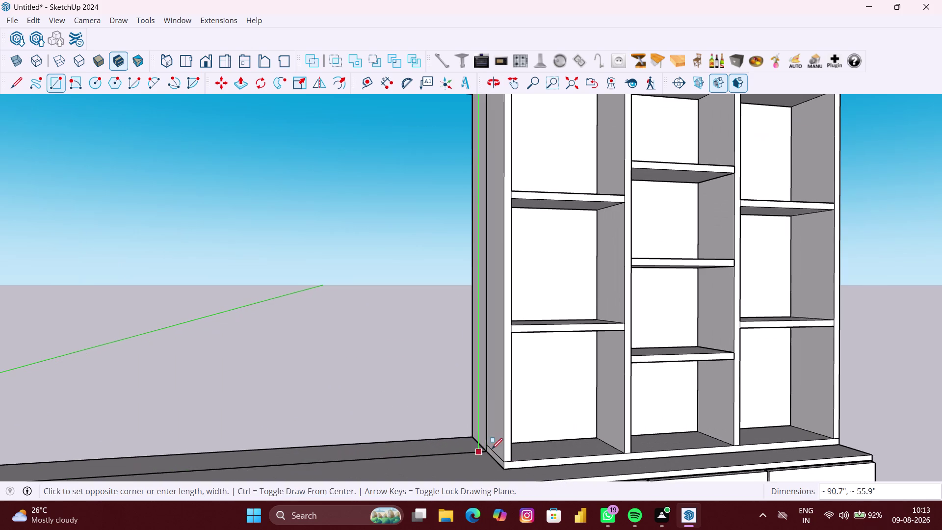
click(486, 451)
scroll(down, 3)
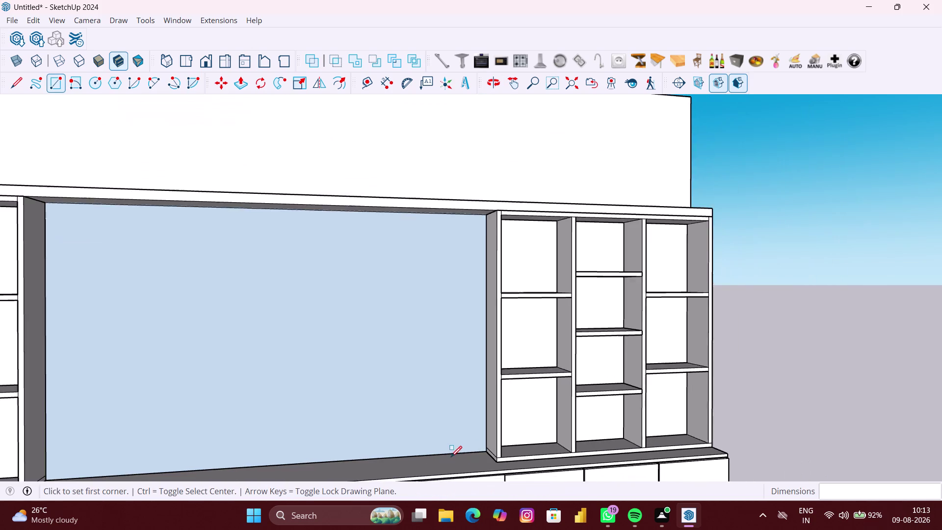
scroll(down, 3)
scroll(down, 3)
key(ctrl+z)
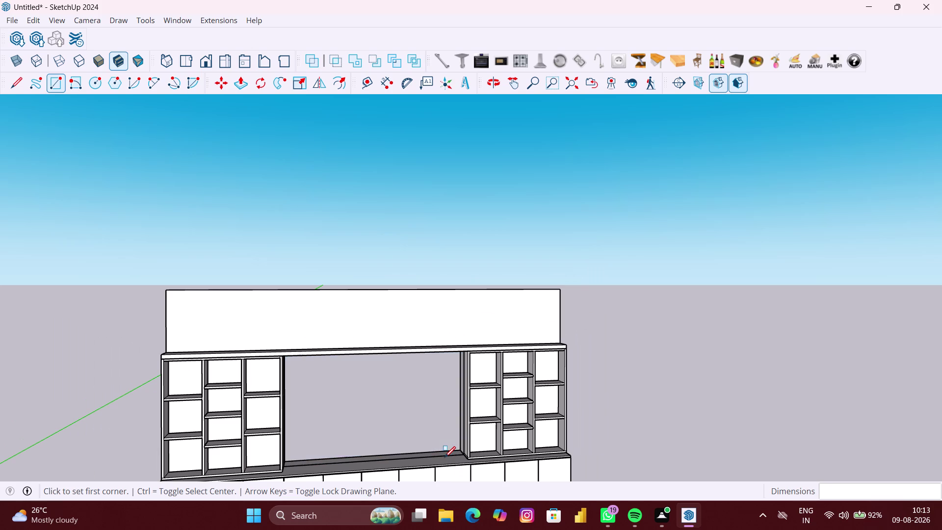
right_click(667, 413)
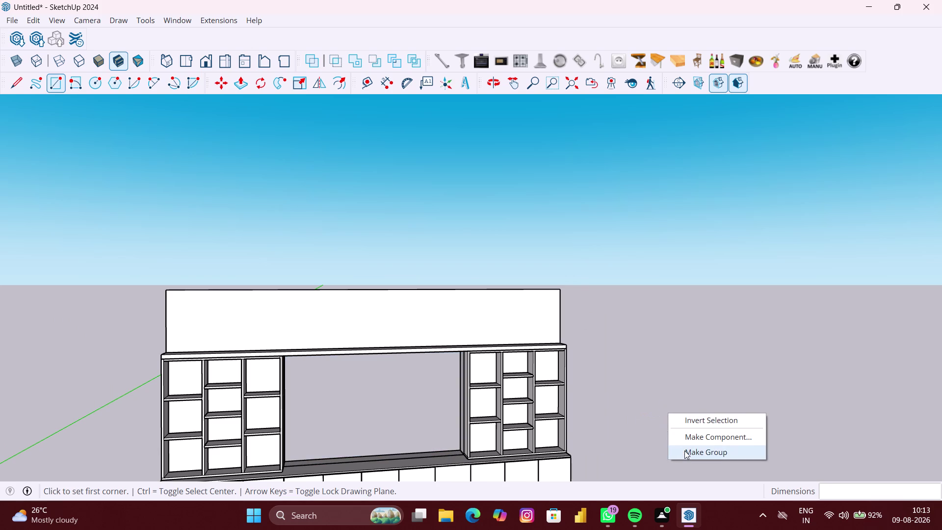
Group the selected geometry and orbit in toward the TV opening.
click(684, 450)
middle_drag(475, 437, 353, 433)
scroll(up, 3)
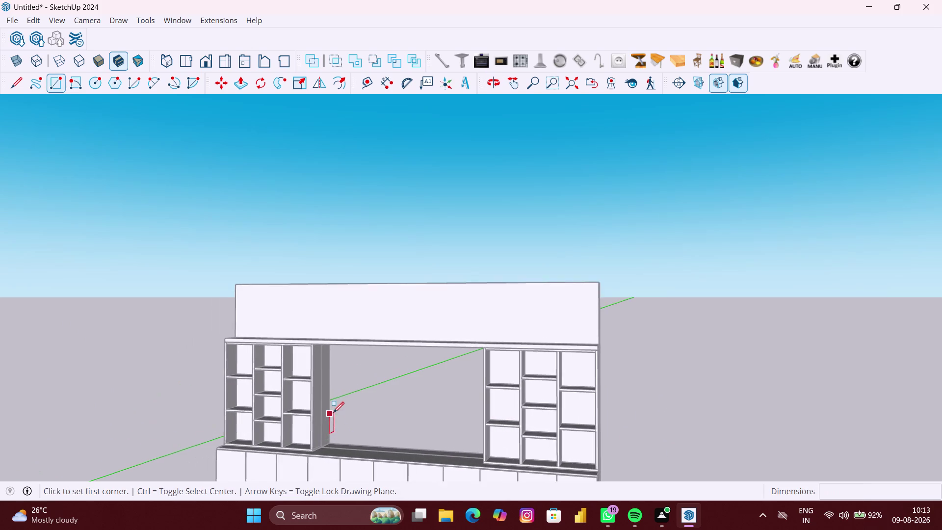
scroll(up, 3)
middle_drag(330, 406, 337, 385)
middle_drag(325, 349, 336, 317)
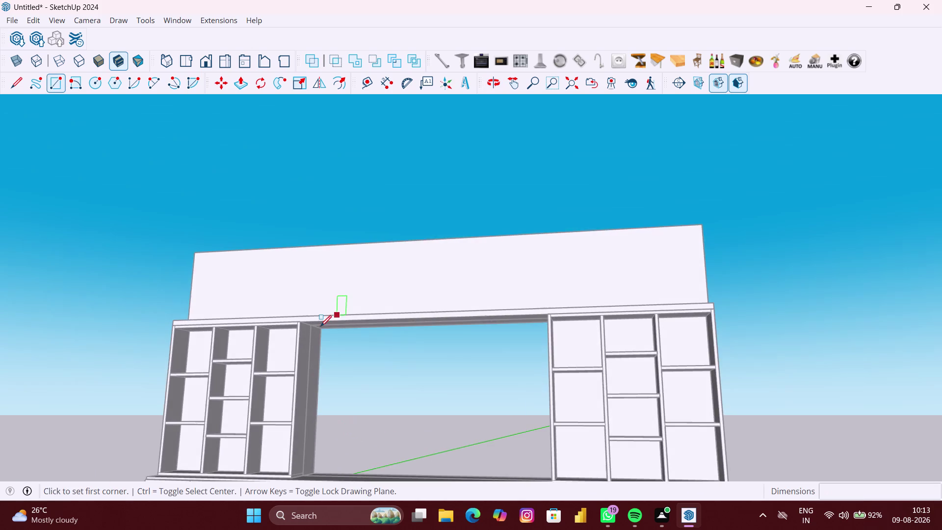
scroll(up, 3)
scroll(up, 3)
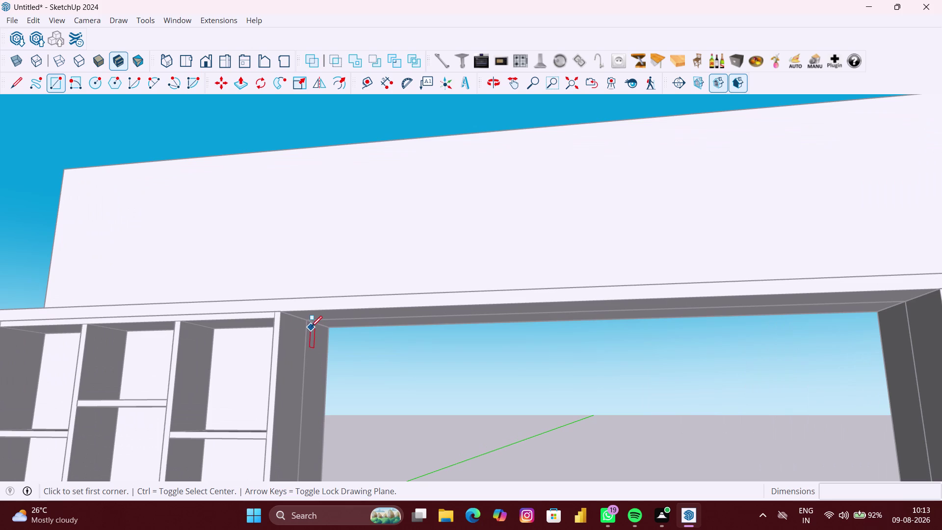
Draw a rectangle about 91.8 by 55.9 inches filling the TV opening.
click(308, 322)
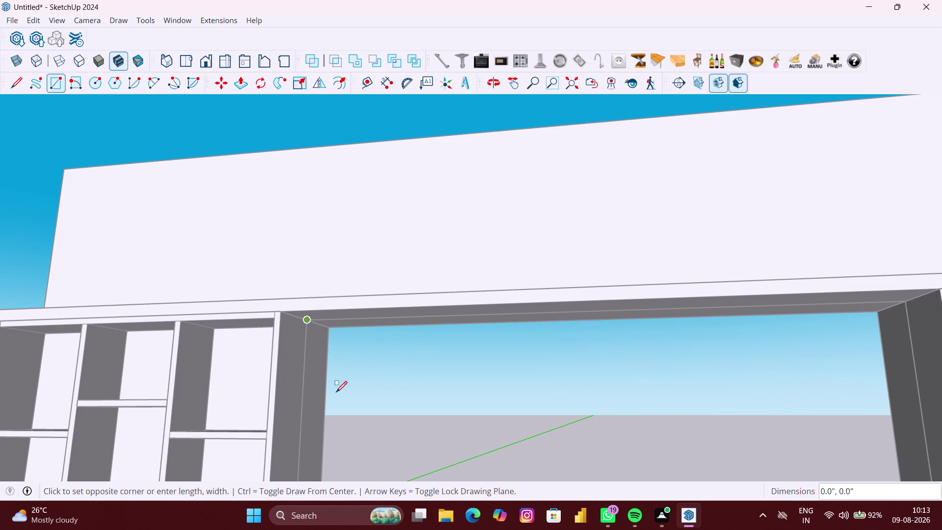
scroll(down, 3)
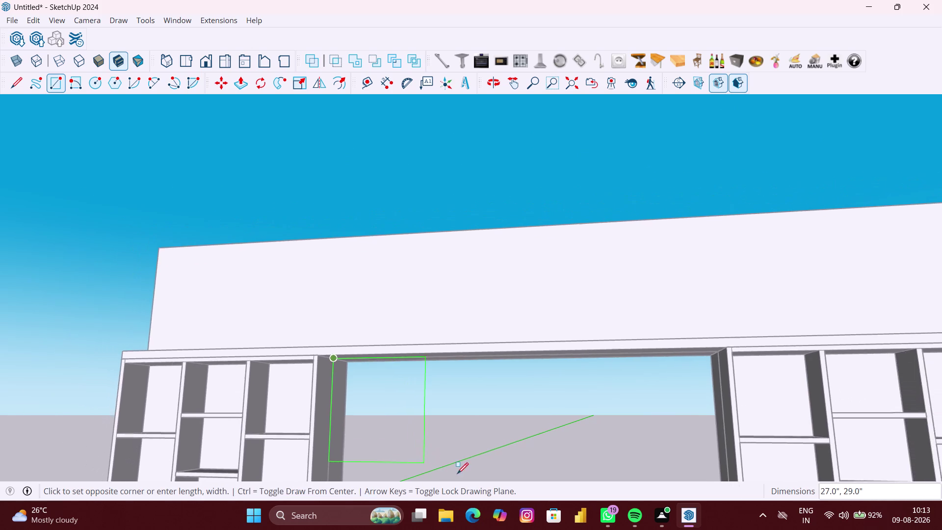
scroll(down, 3)
middle_drag(513, 472, 517, 376)
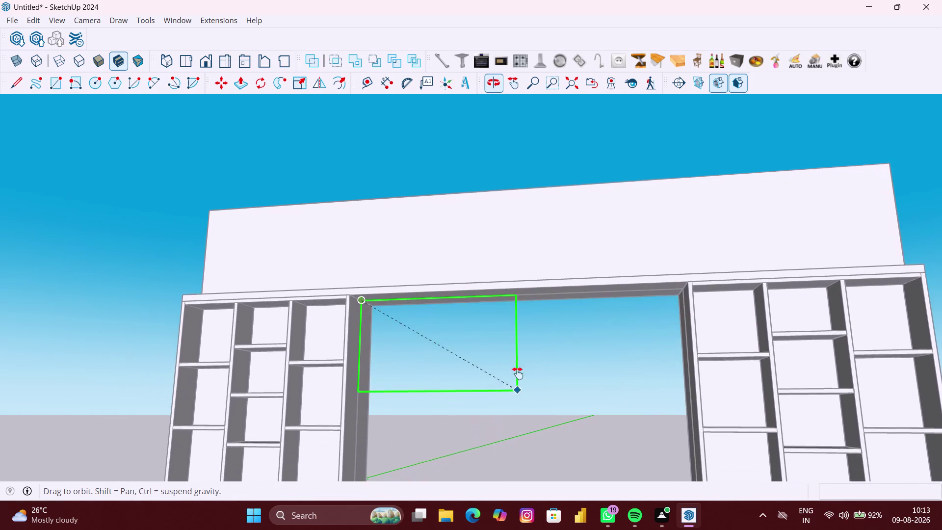
middle_drag(517, 377, 520, 352)
middle_drag(618, 446, 621, 447)
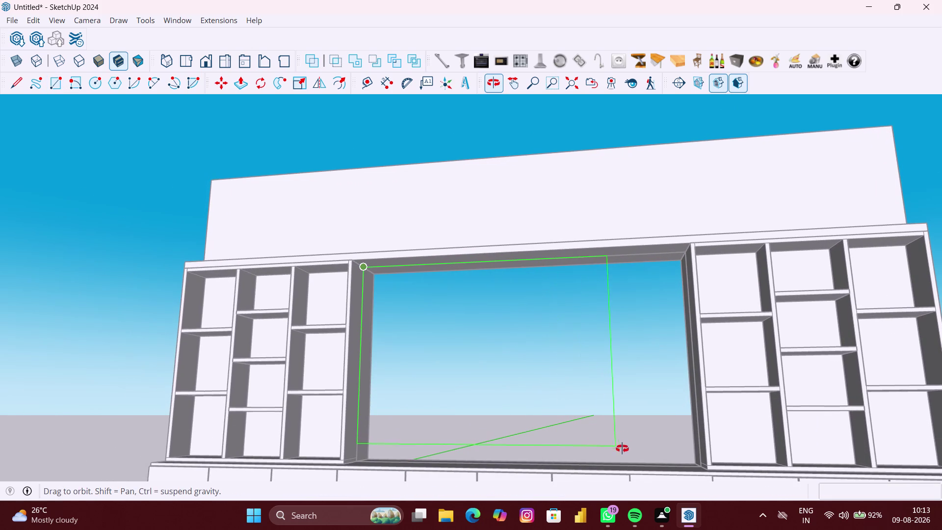
middle_drag(621, 447, 677, 483)
scroll(up, 3)
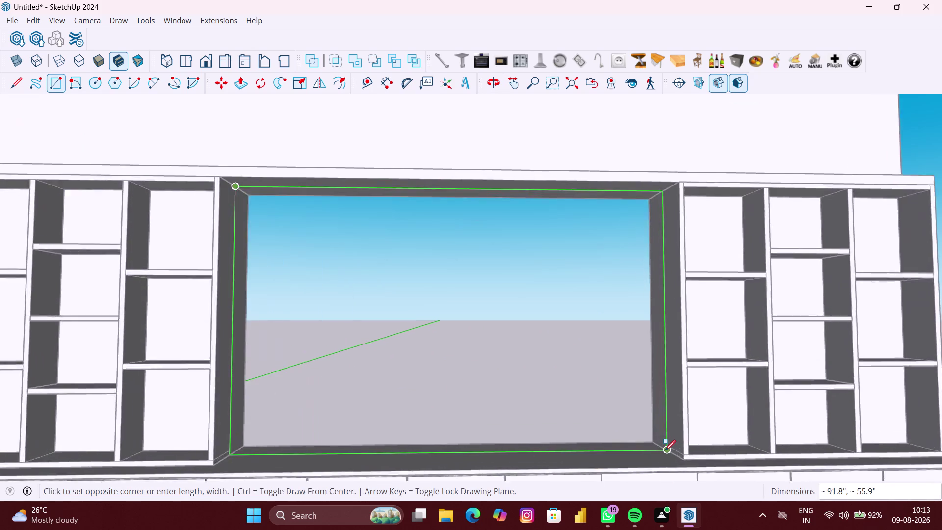
scroll(up, 3)
click(665, 451)
scroll(down, 3)
key(space)
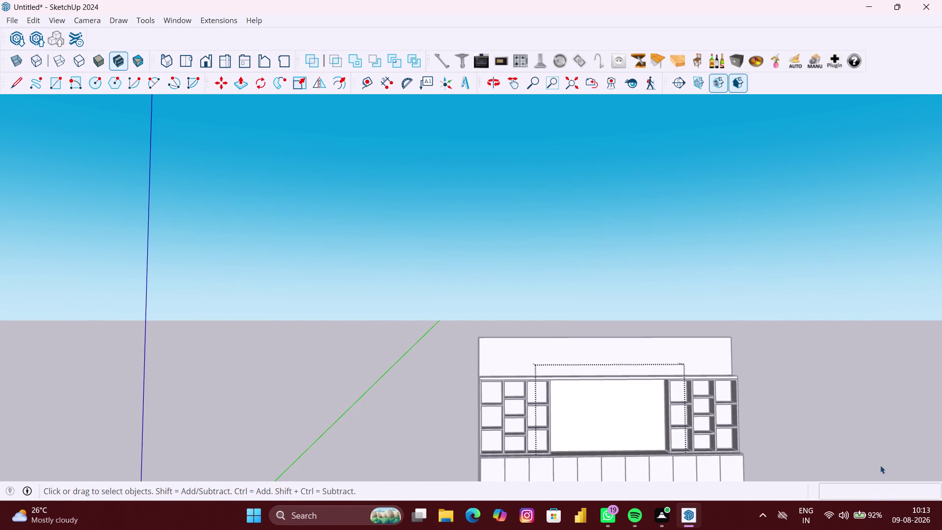
Deselect, then open the group for editing with the TV panel faced front-on.
click(880, 465)
middle_drag(812, 448, 667, 476)
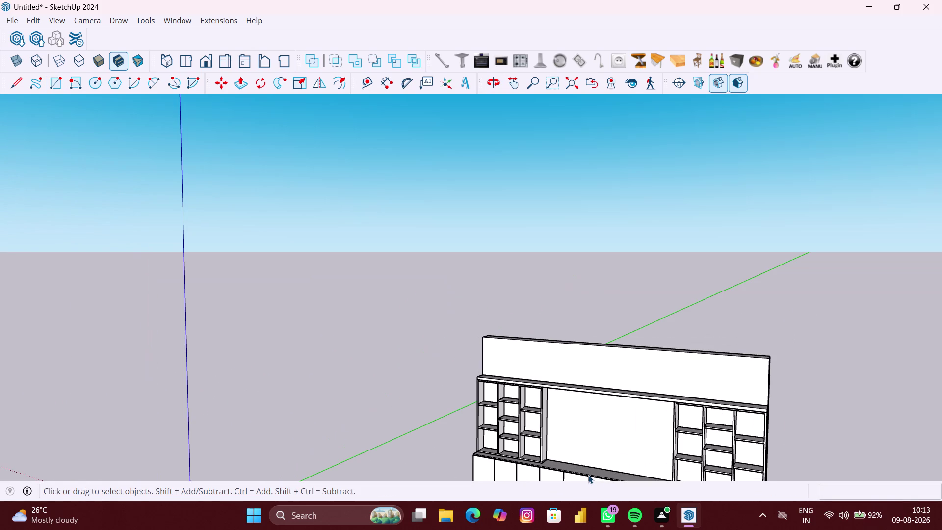
double_click(580, 449)
middle_drag(593, 443, 633, 440)
scroll(up, 3)
middle_drag(596, 440, 630, 430)
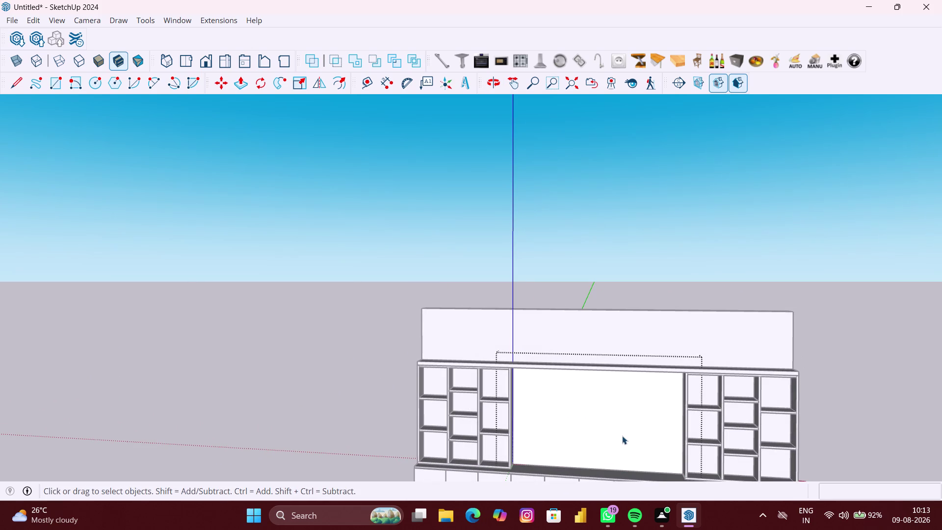
Offset the TV panel face about 4.9 inches inward to outline the screen.
key(f)
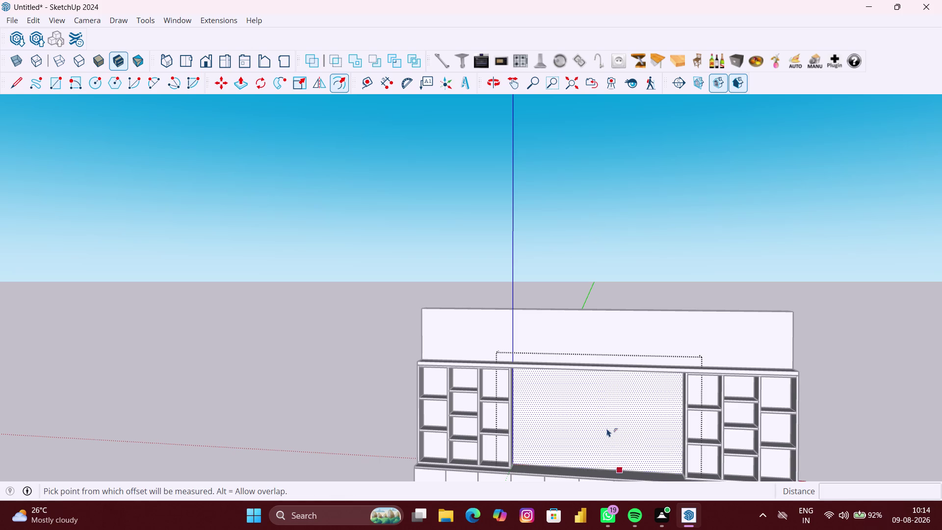
click(598, 425)
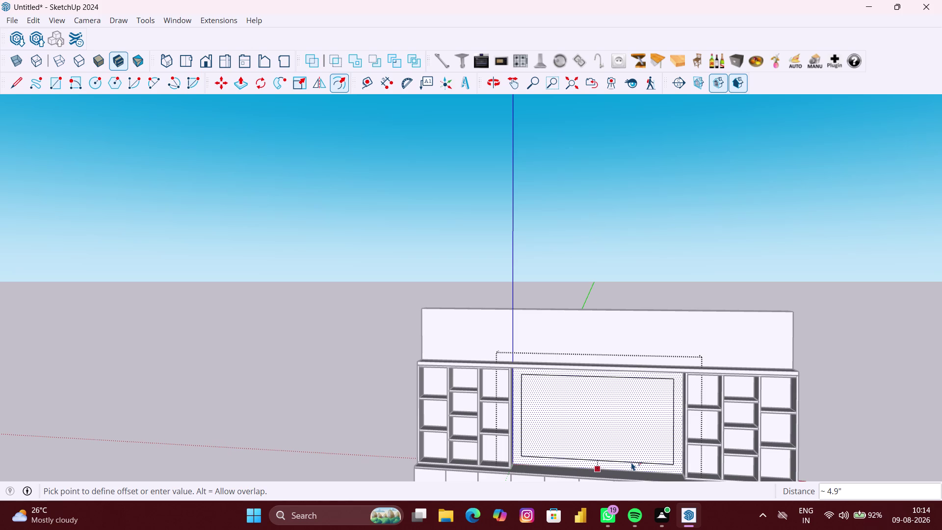
click(632, 462)
key(space)
click(625, 442)
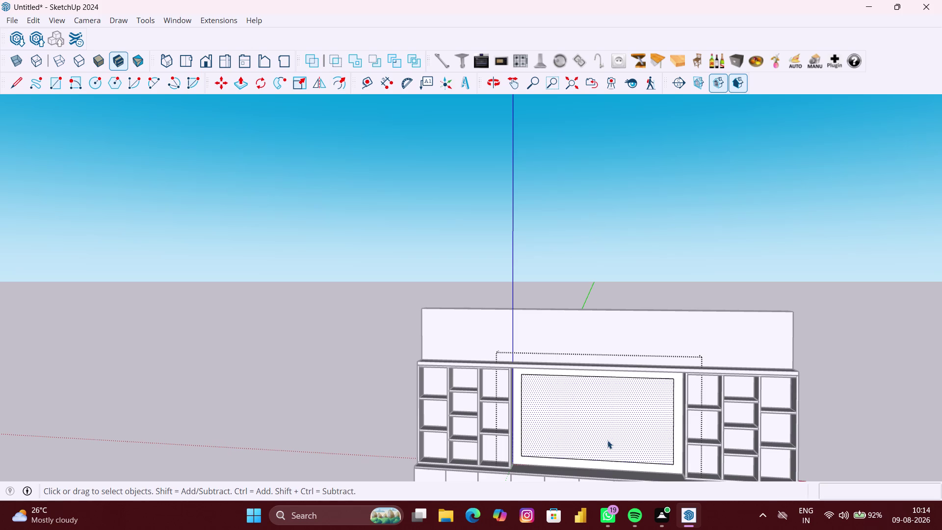
key(space)
Exit the group and orbit around the wall unit from the side.
scroll(down, 3)
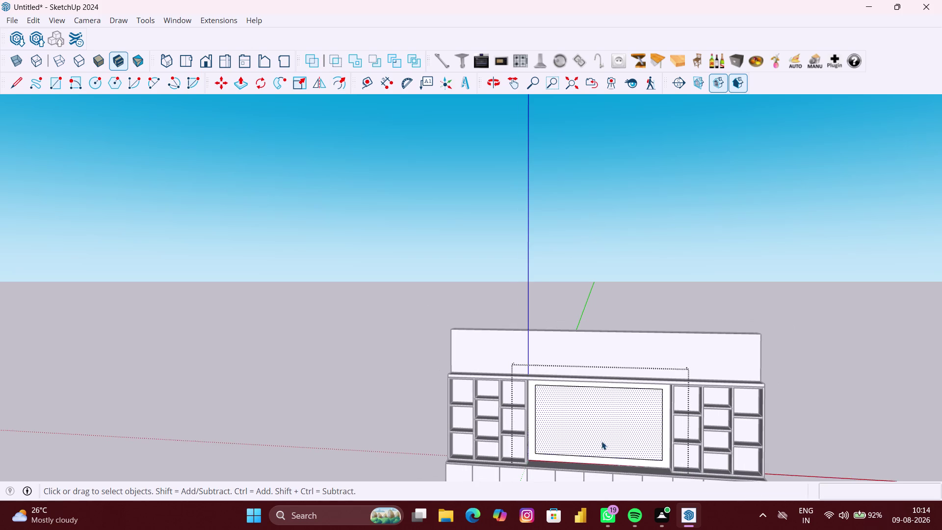
click(826, 431)
middle_drag(810, 438, 650, 472)
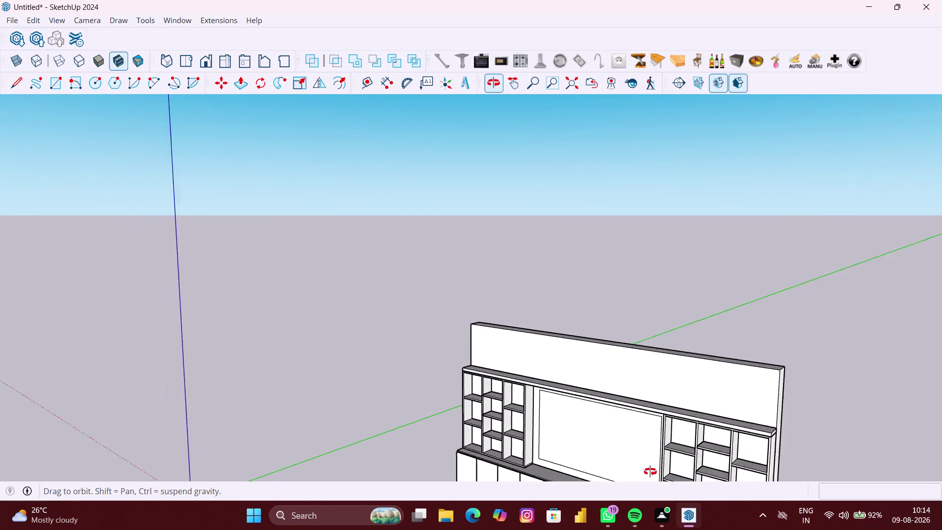
middle_drag(650, 472, 765, 439)
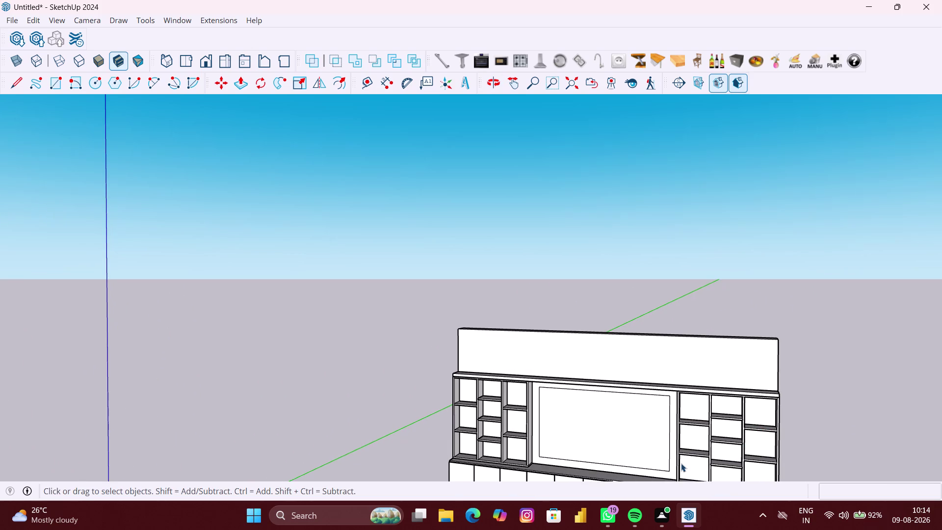
scroll(up, 3)
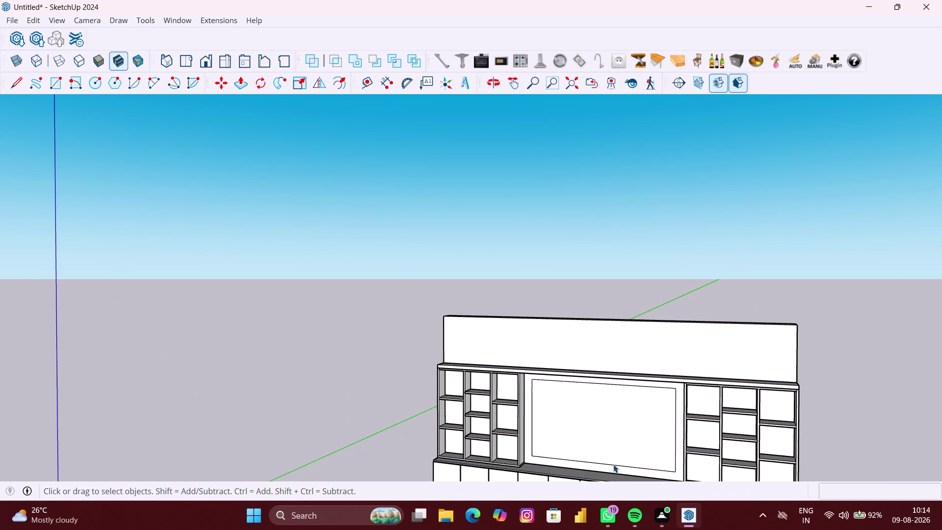
middle_drag(614, 466, 616, 480)
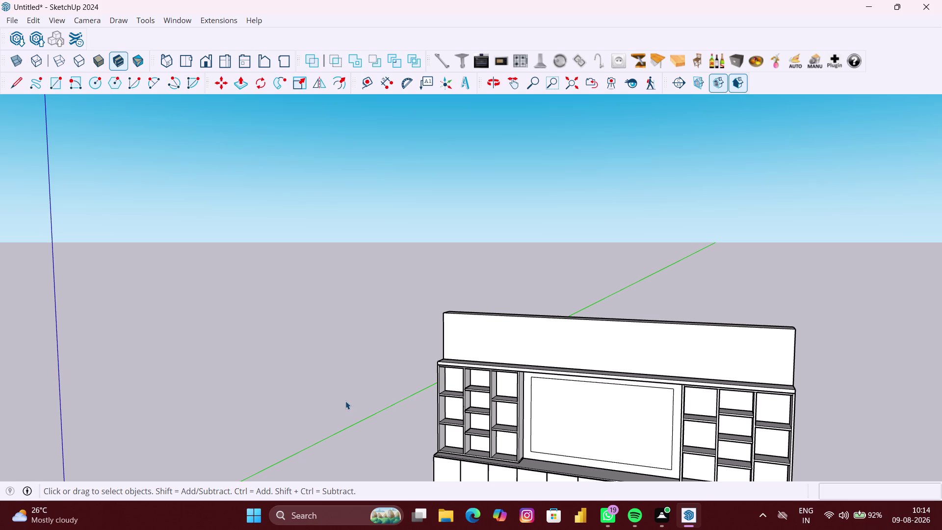
Re-enter the TV panel group and orbit to face the panel.
click(561, 397)
click(359, 408)
click(552, 409)
double_click(557, 411)
scroll(up, 3)
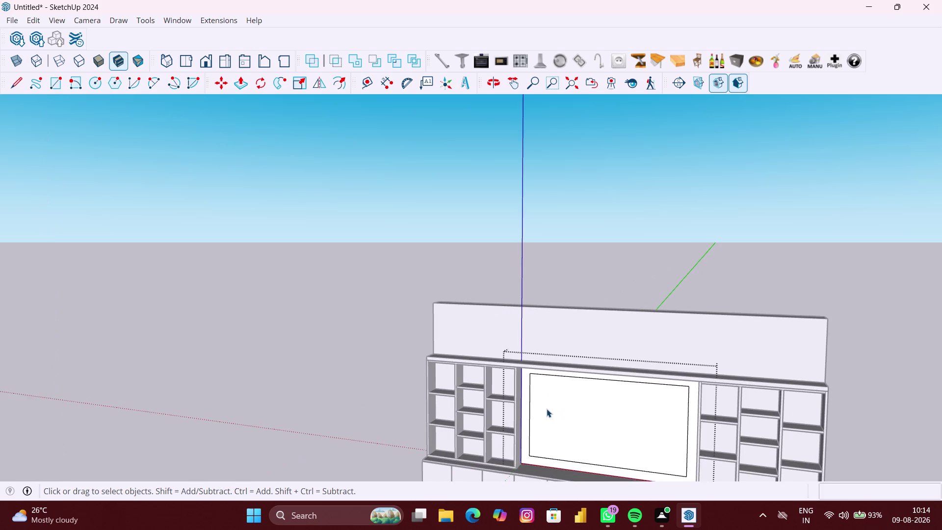
middle_drag(550, 409, 574, 407)
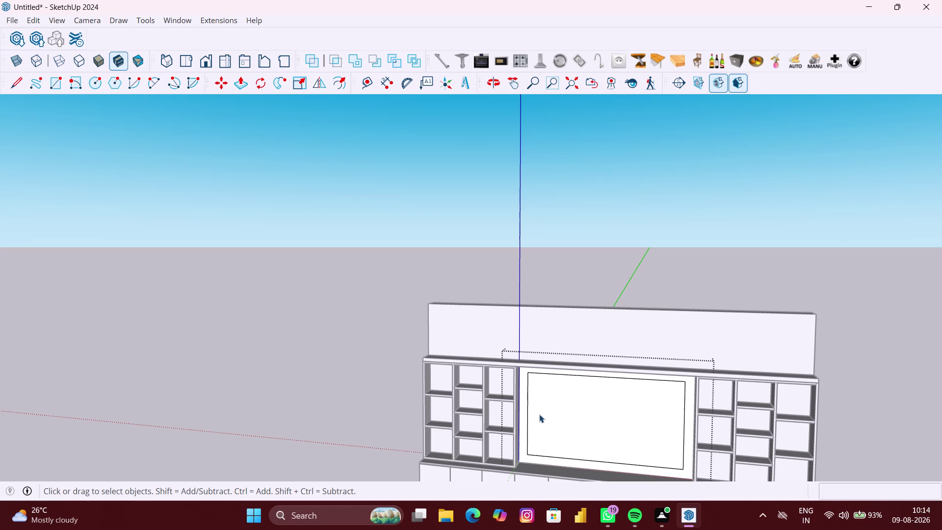
Select the bottom edge of the inner screen rectangle.
scroll(down, 3)
click(584, 454)
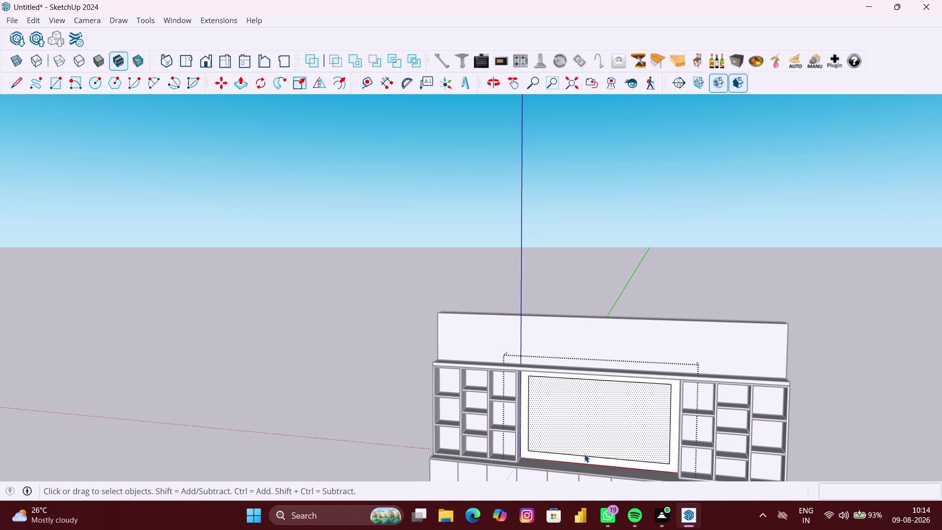
scroll(up, 3)
click(585, 455)
click(586, 455)
click(585, 456)
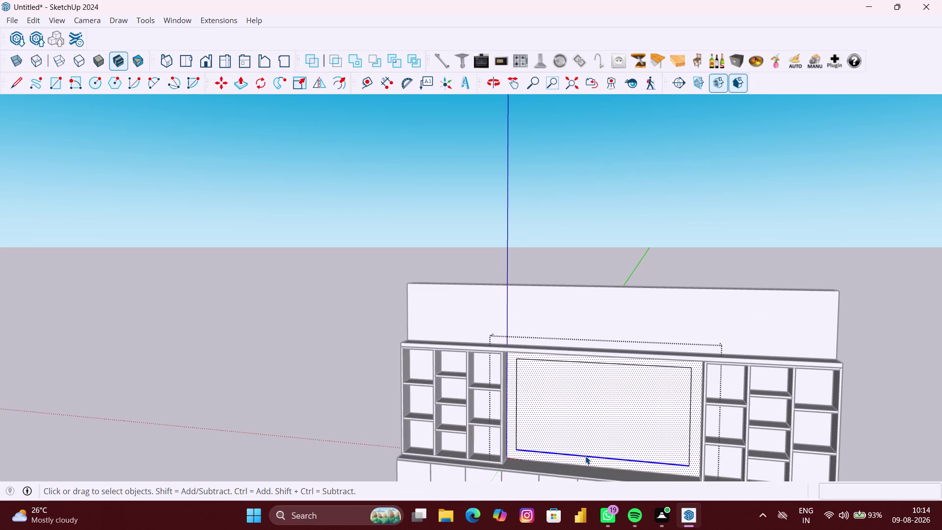
click(585, 456)
Attempt dividing the inner screen's bottom edge, then undo the partial selection.
right_click(585, 456)
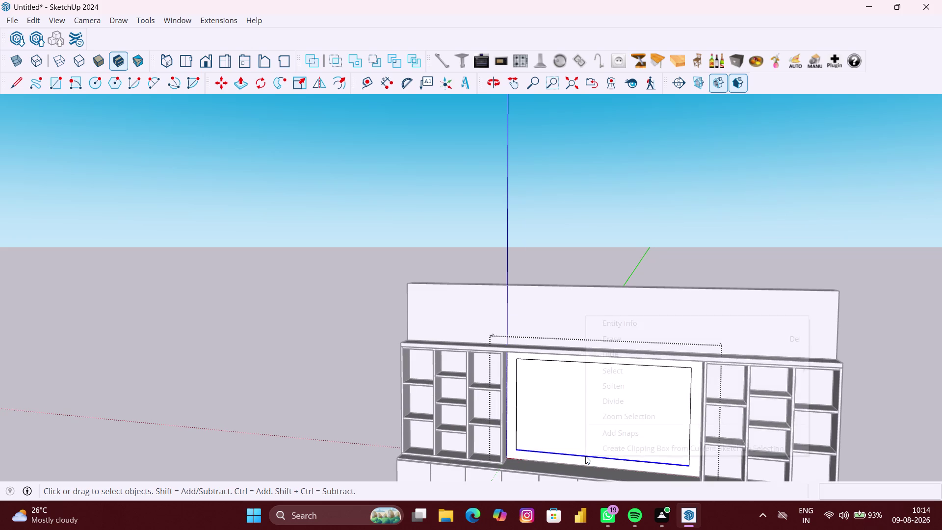
click(614, 401)
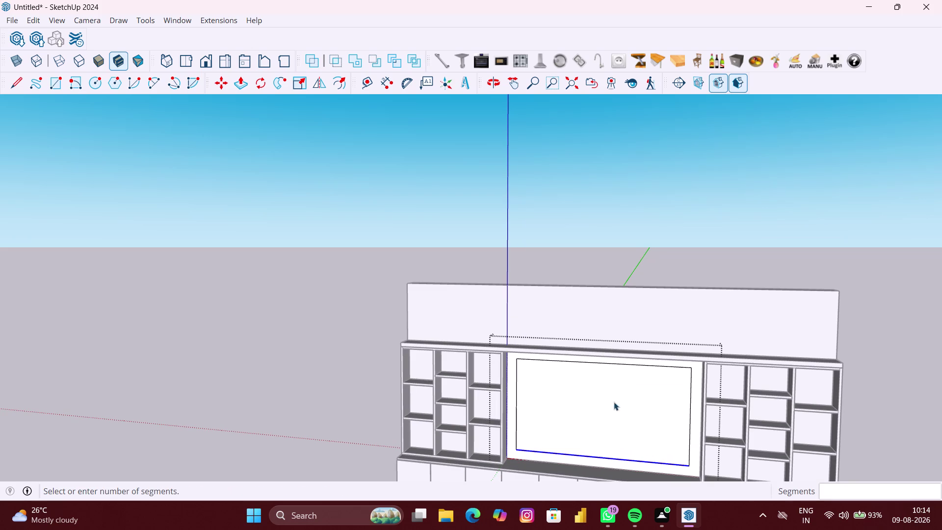
click(597, 456)
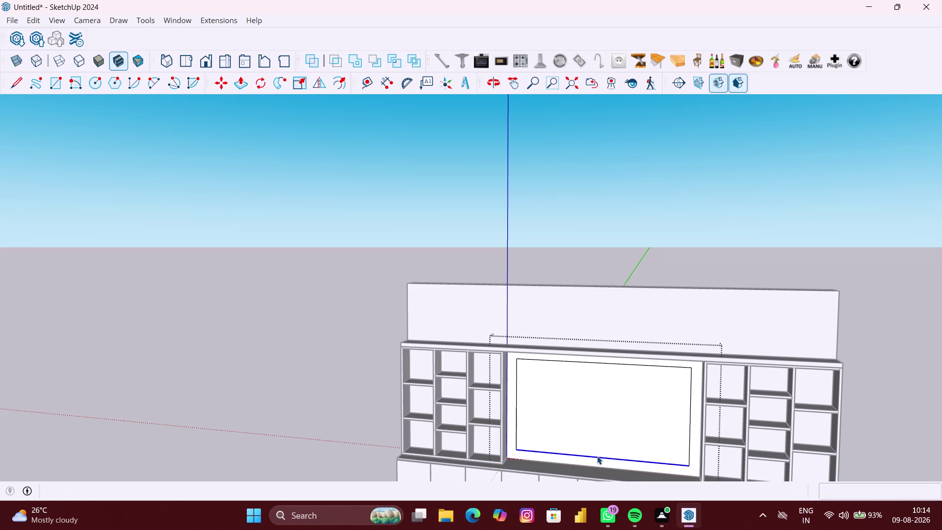
right_click(597, 456)
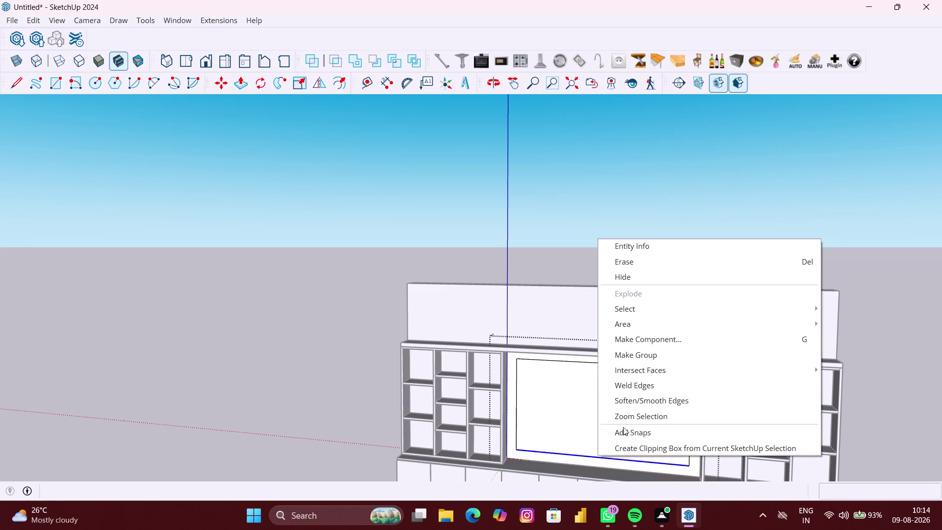
click(578, 455)
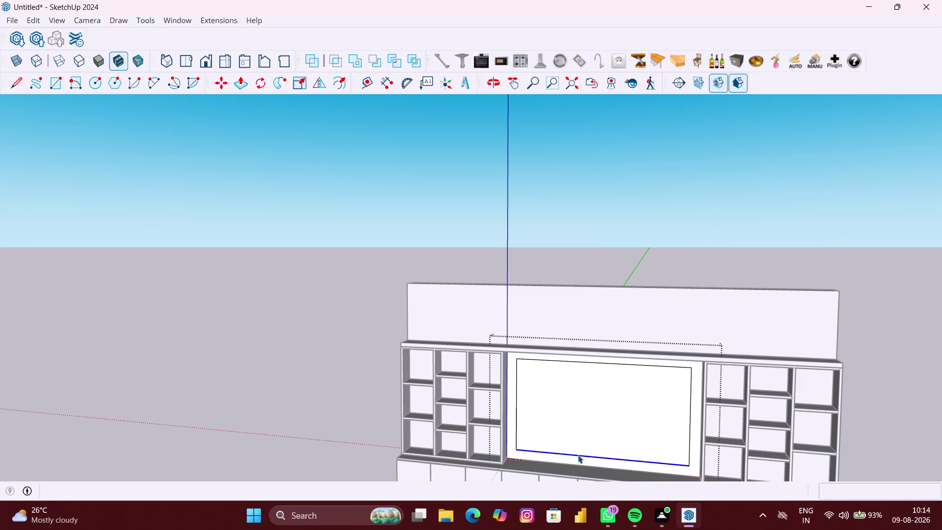
click(635, 458)
click(630, 459)
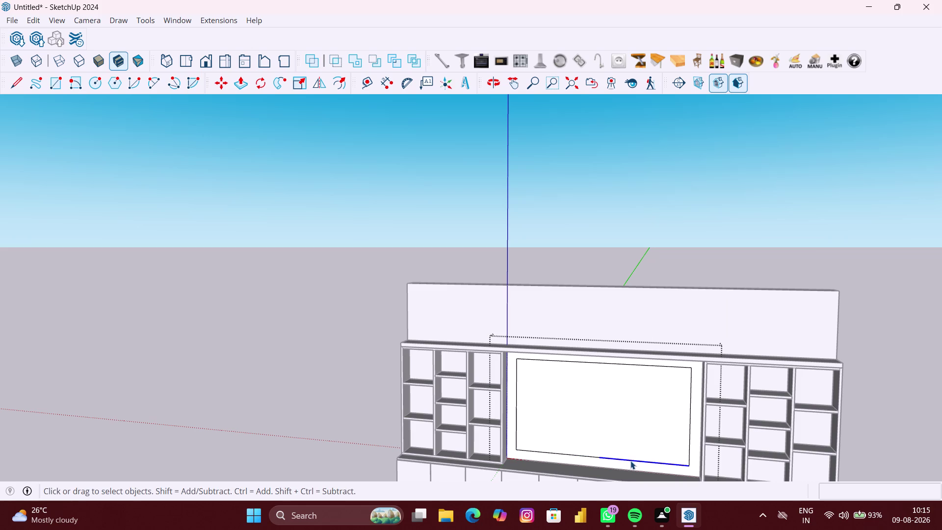
click(579, 456)
key(ctrl+z)
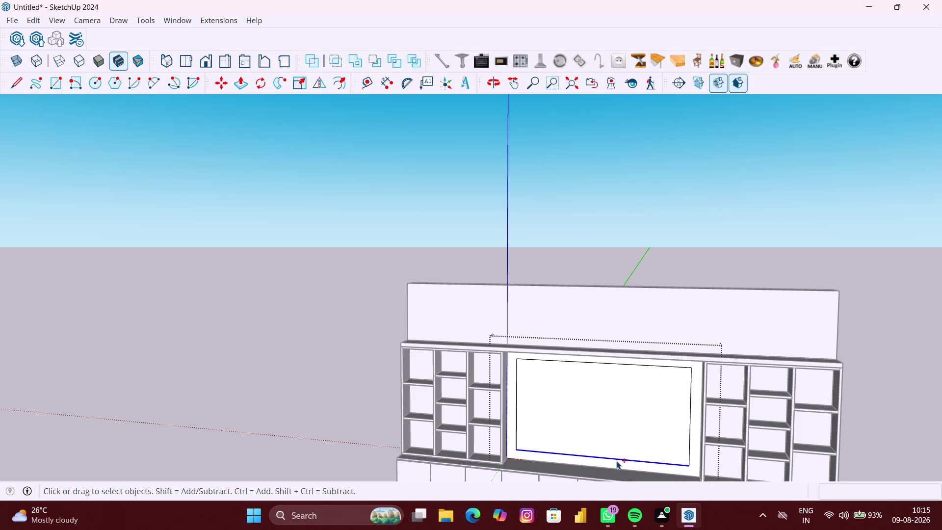
Divide the central panel's bottom edge with Divide, entering 3 as the count.
click(614, 457)
right_click(602, 458)
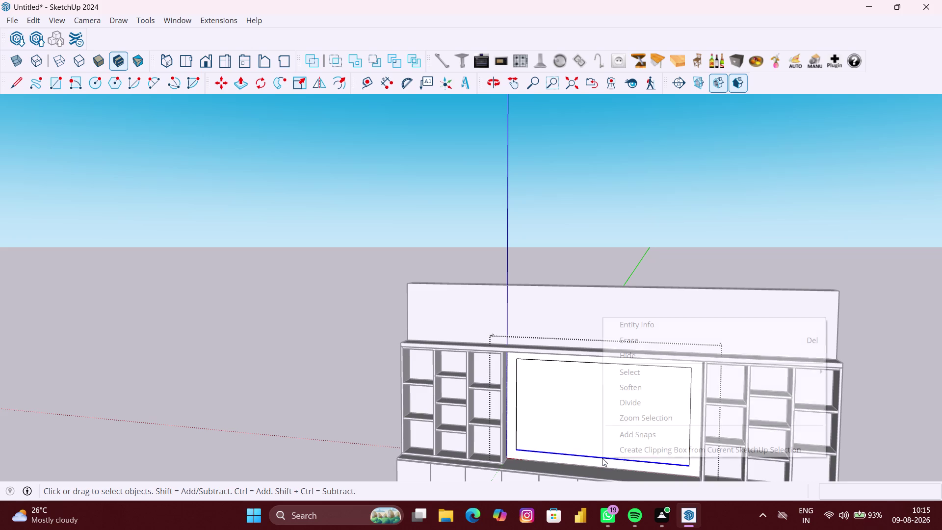
click(638, 404)
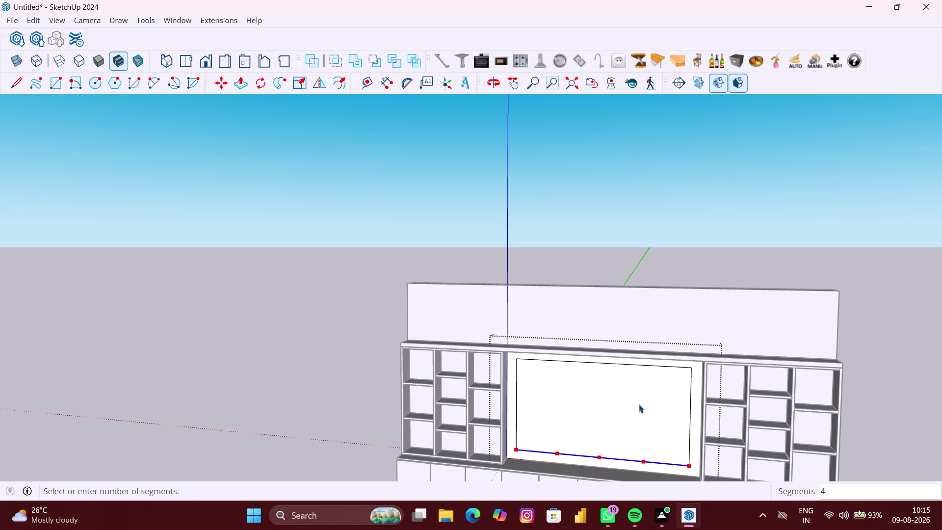
key(3)
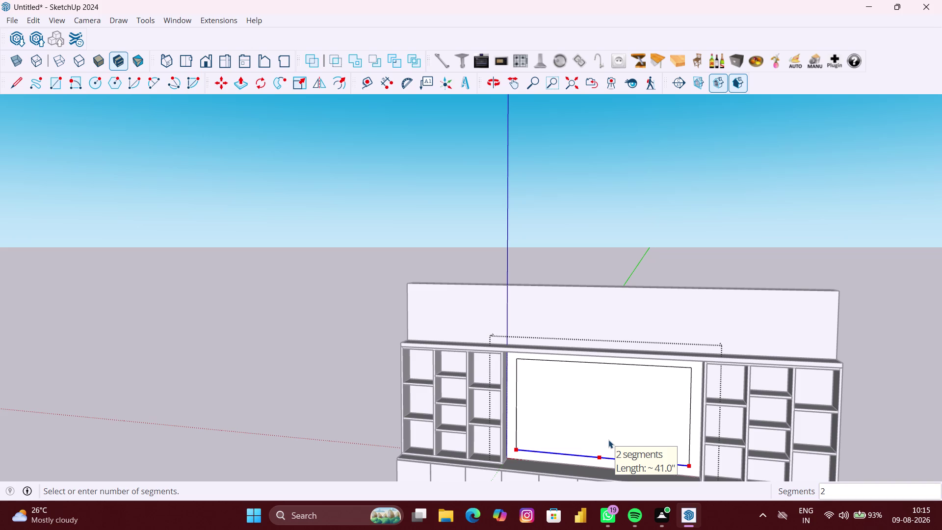
click(577, 440)
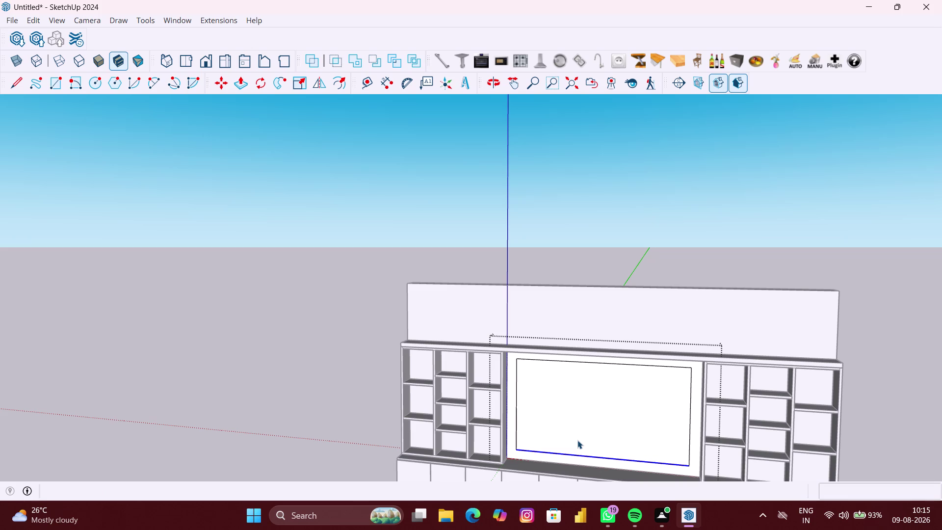
Draw left and middle top-to-bottom rectangles, splitting the screen into three sections.
key(r)
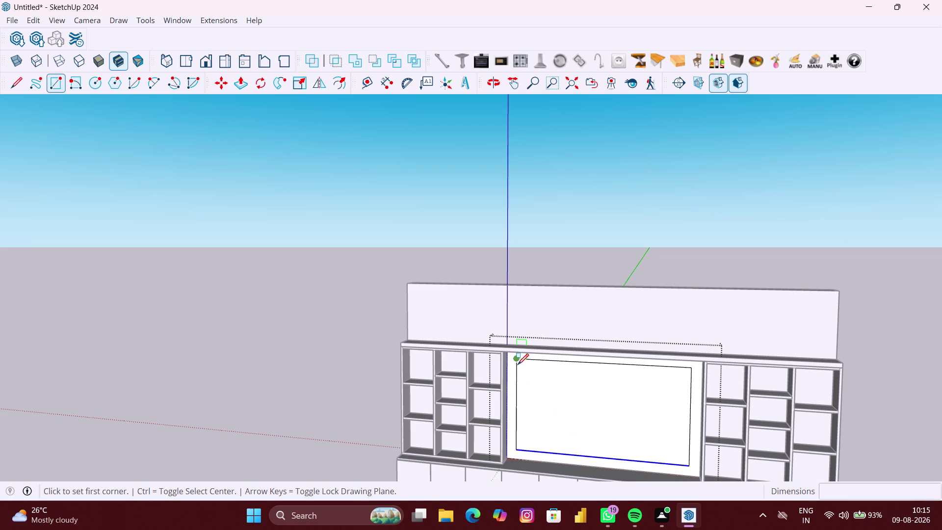
click(518, 365)
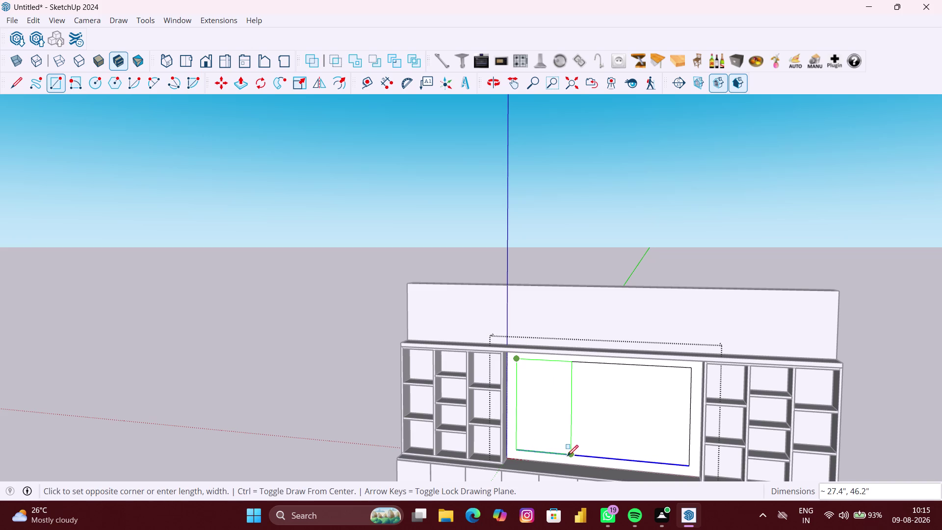
click(568, 457)
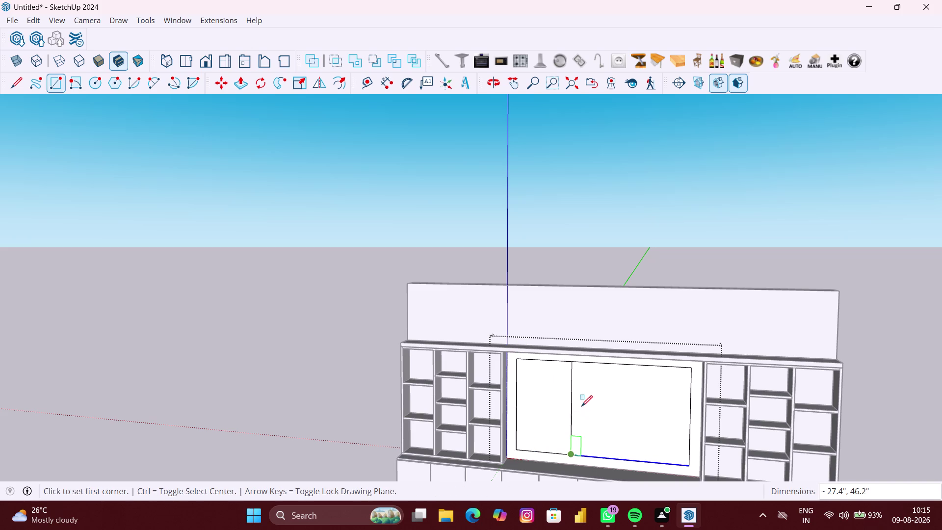
click(574, 364)
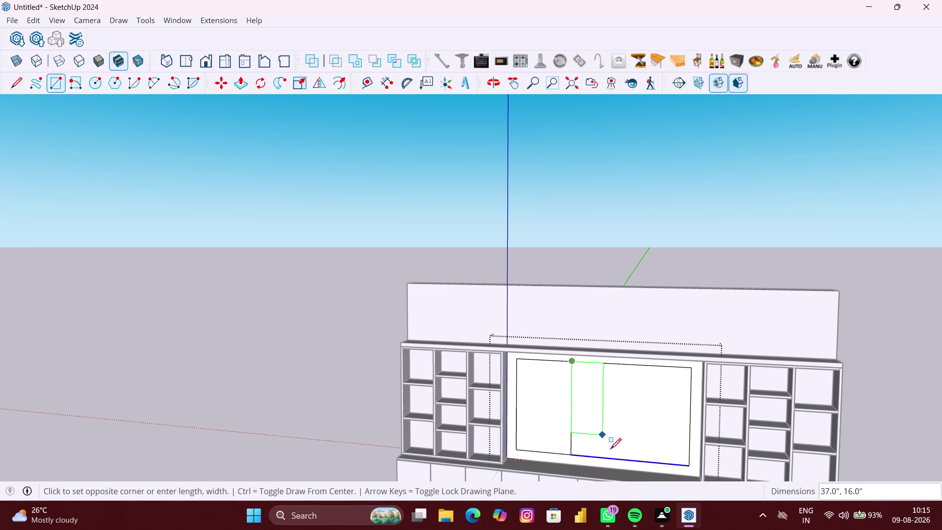
click(631, 463)
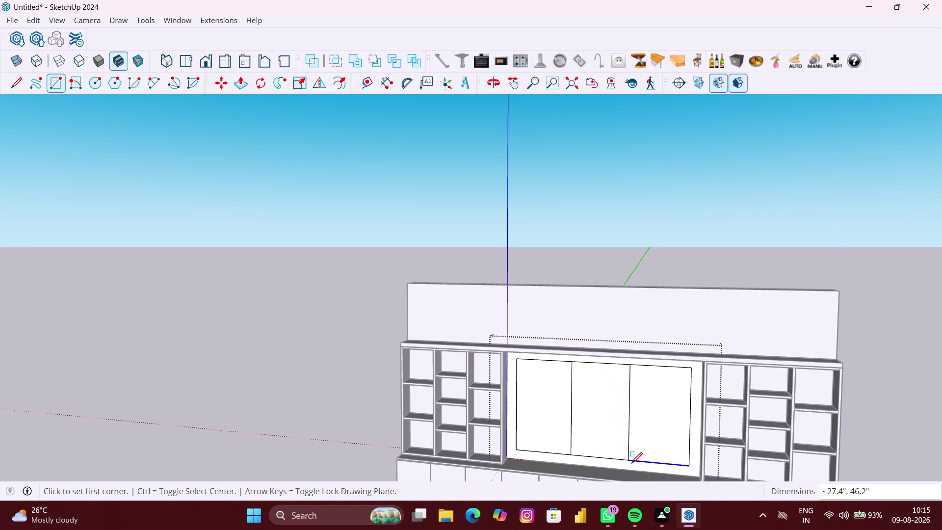
key(space)
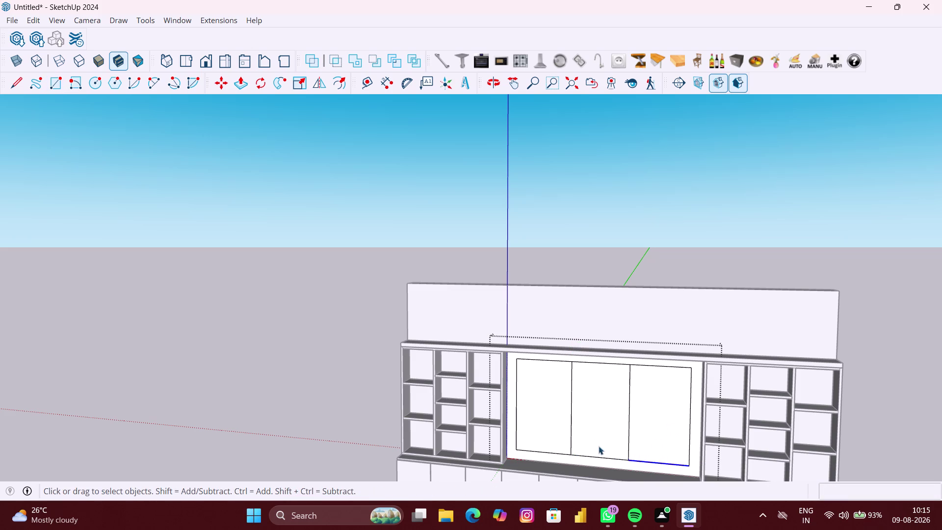
click(411, 436)
Open the panel group and give the left section an inset border about 4 inches in.
click(535, 420)
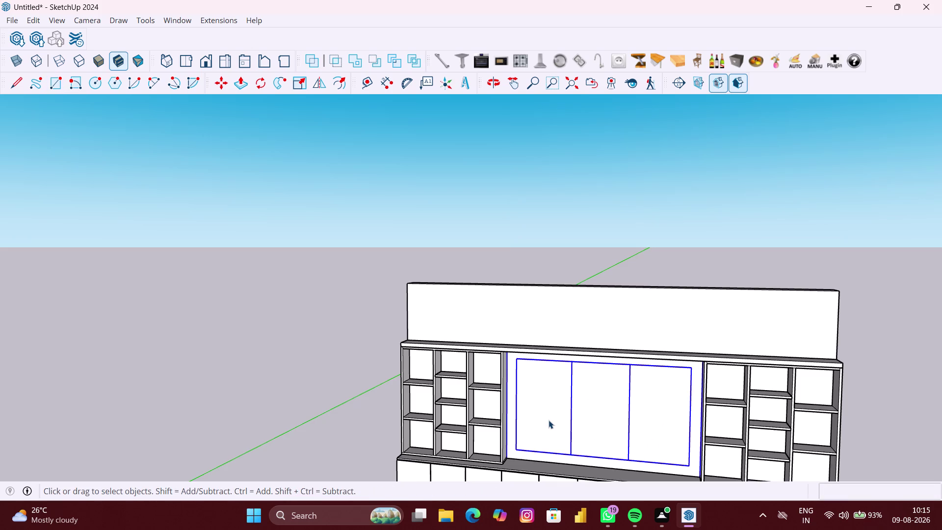
double_click(548, 420)
click(547, 418)
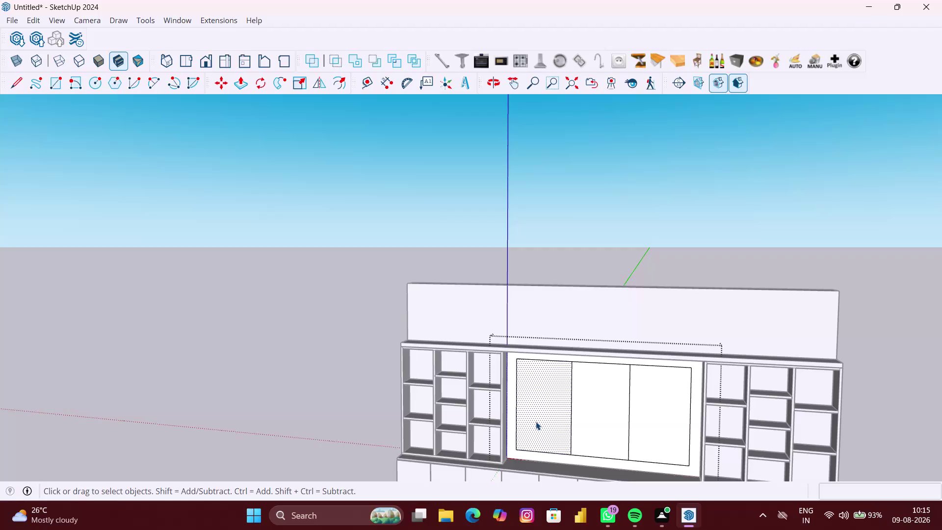
key(f)
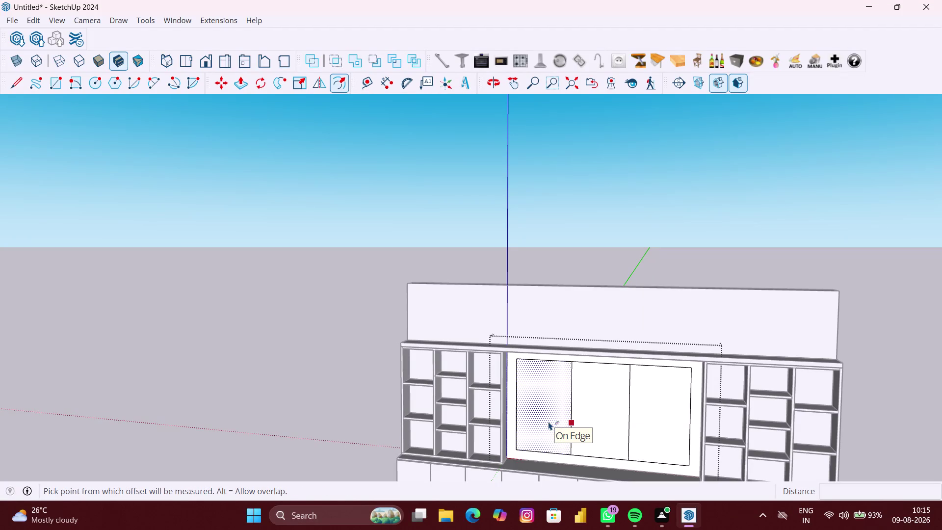
click(548, 422)
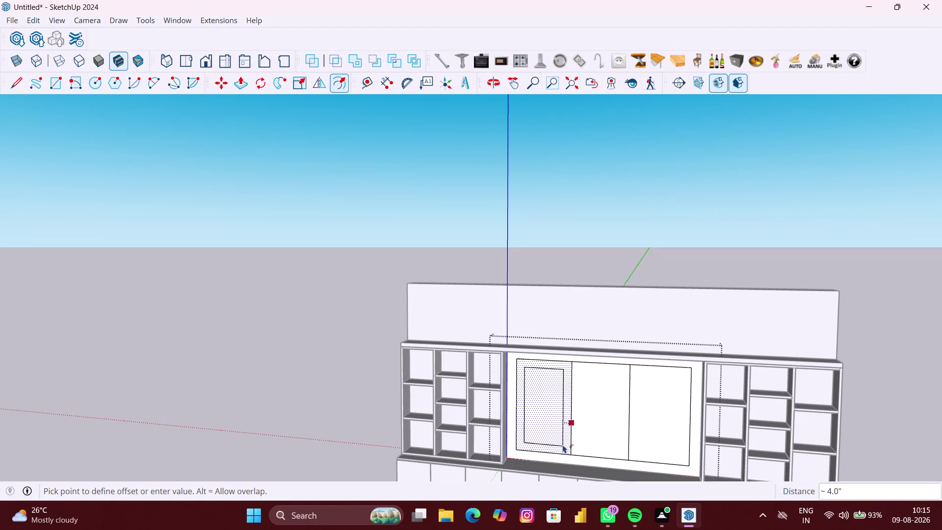
click(563, 444)
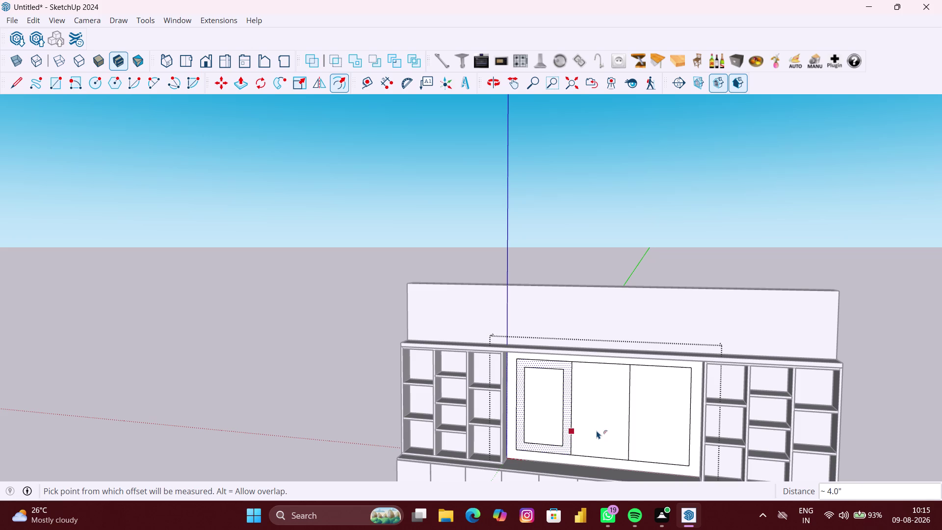
key(space)
Redo the oversized middle offset as a 4-inch inset border.
click(596, 430)
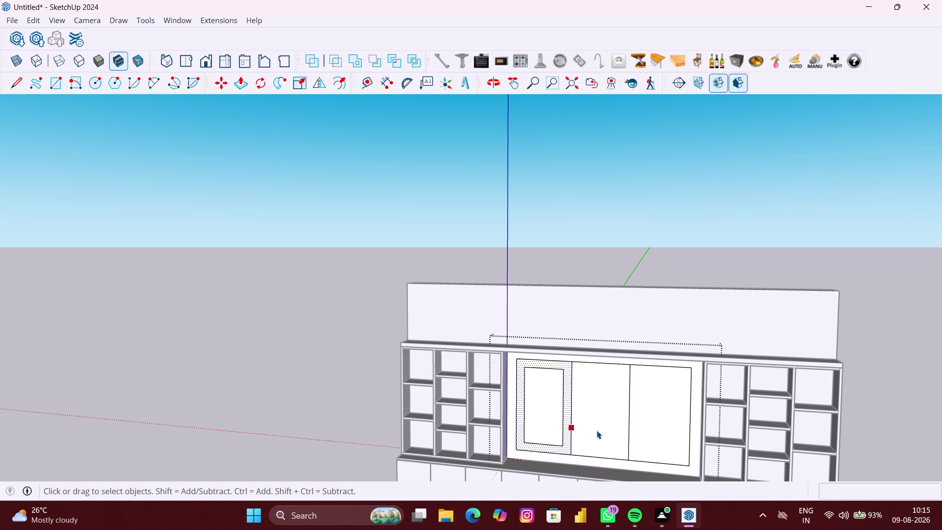
key(f)
click(596, 431)
click(597, 430)
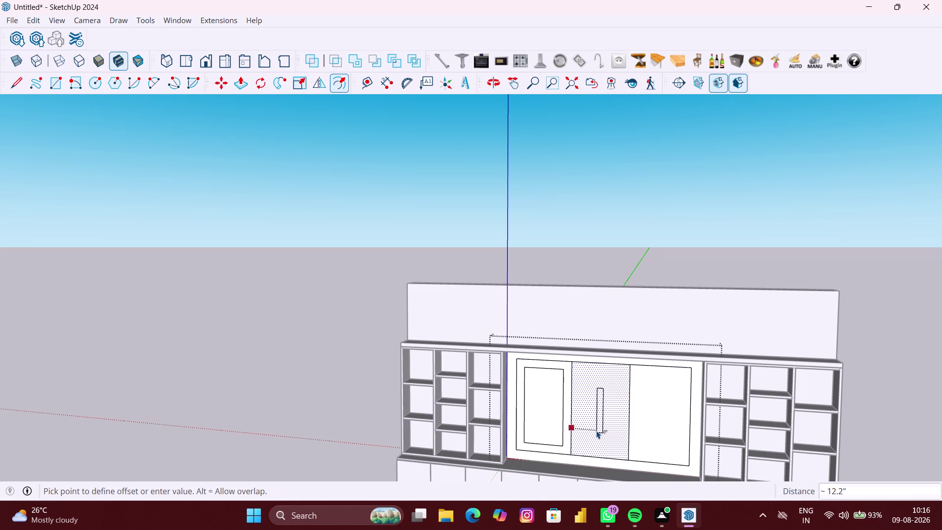
key(ctrl+z)
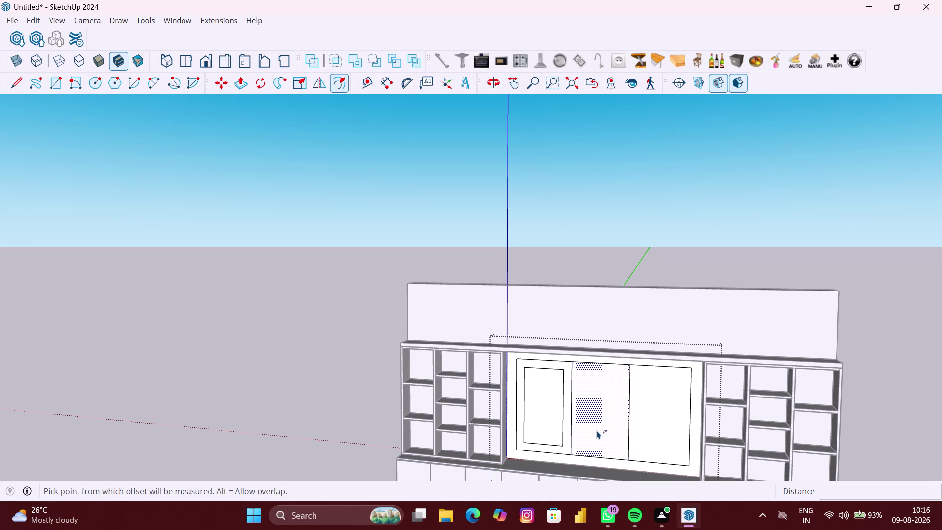
click(590, 427)
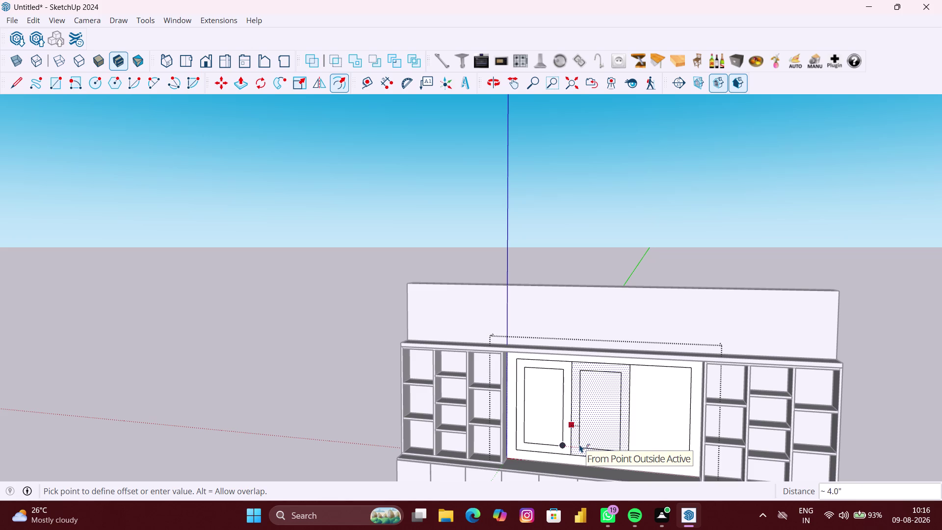
click(579, 444)
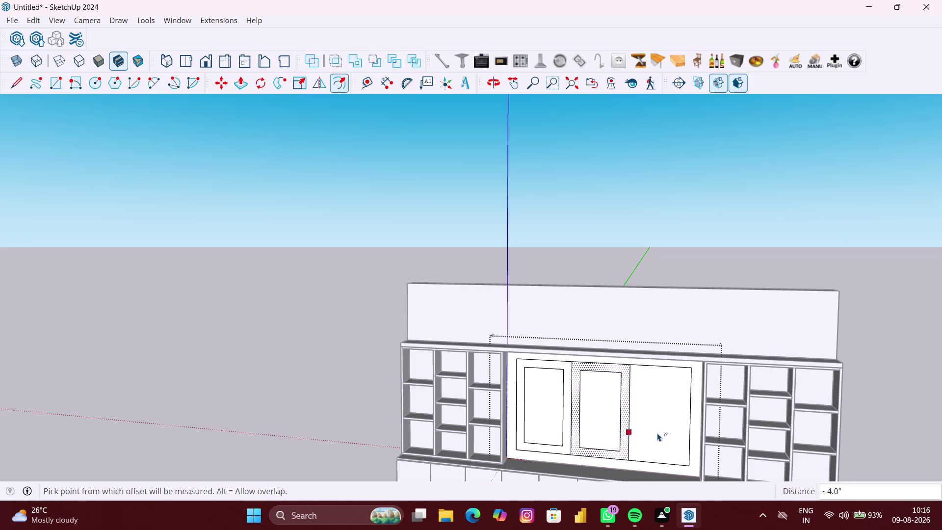
key(space)
Apply the same inset border to the right section and exit the group.
click(658, 433)
key(f)
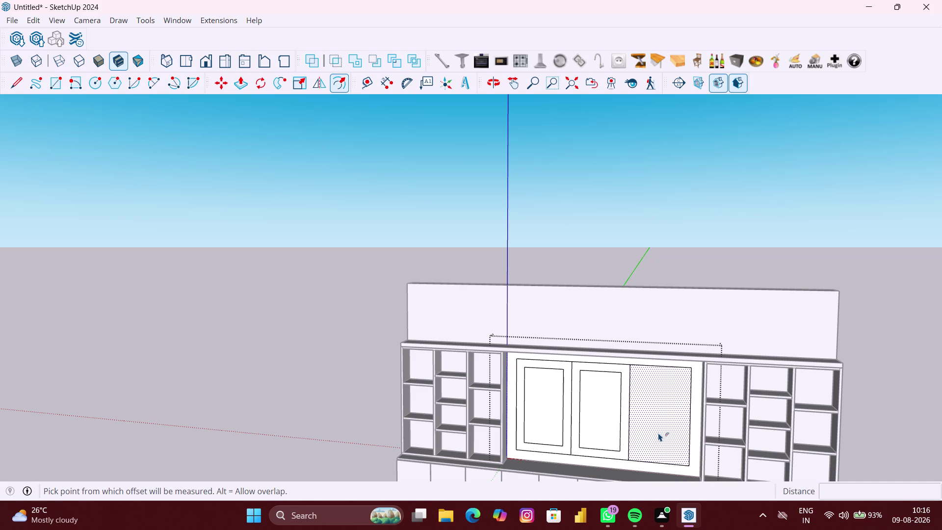
double_click(665, 425)
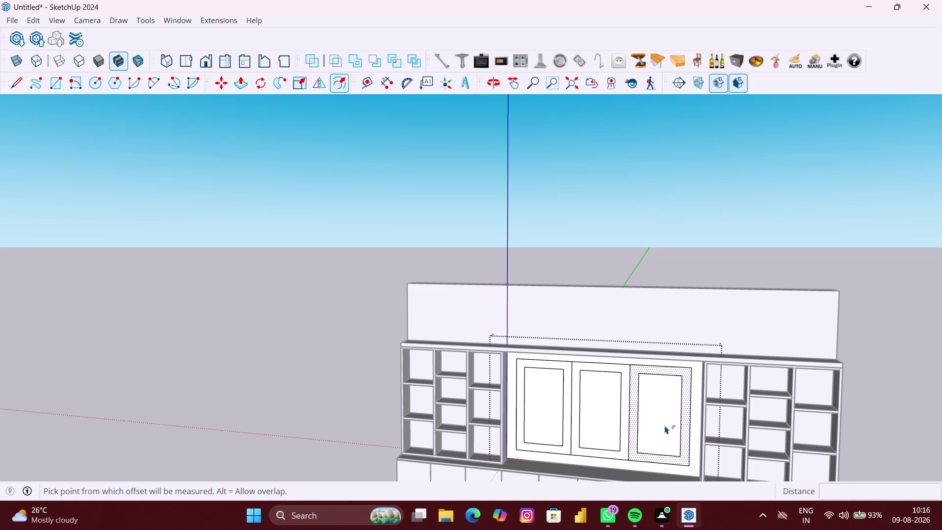
key(space)
click(904, 419)
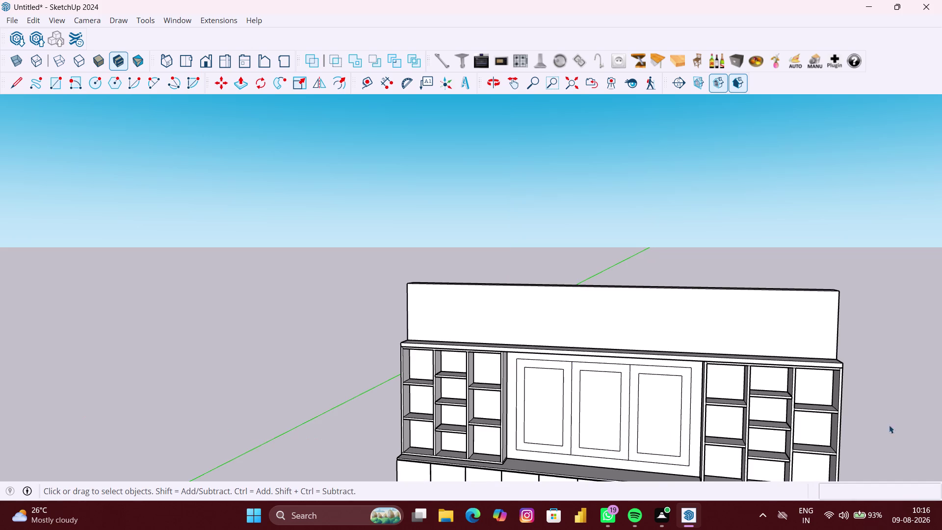
Orbit around to view the back of the wall unit, then return to the front.
scroll(down, 3)
scroll(down, 3)
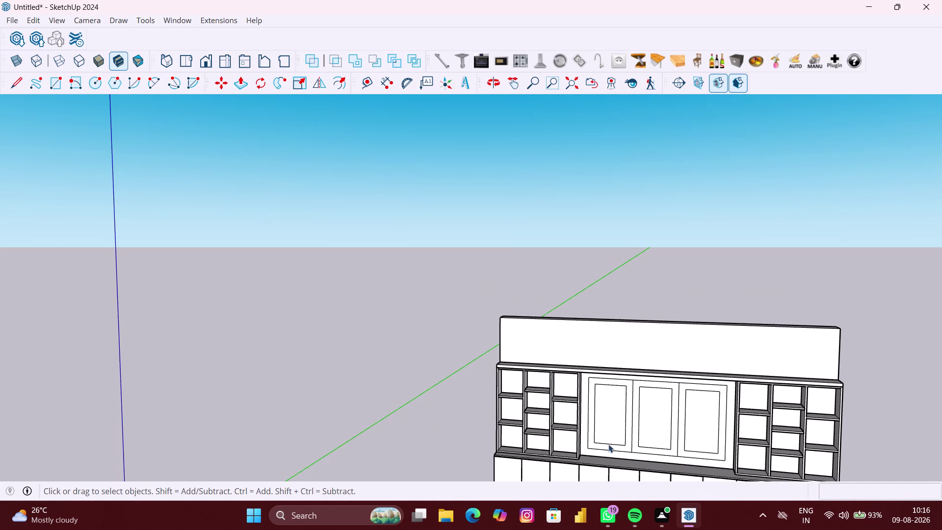
middle_drag(607, 444, 619, 454)
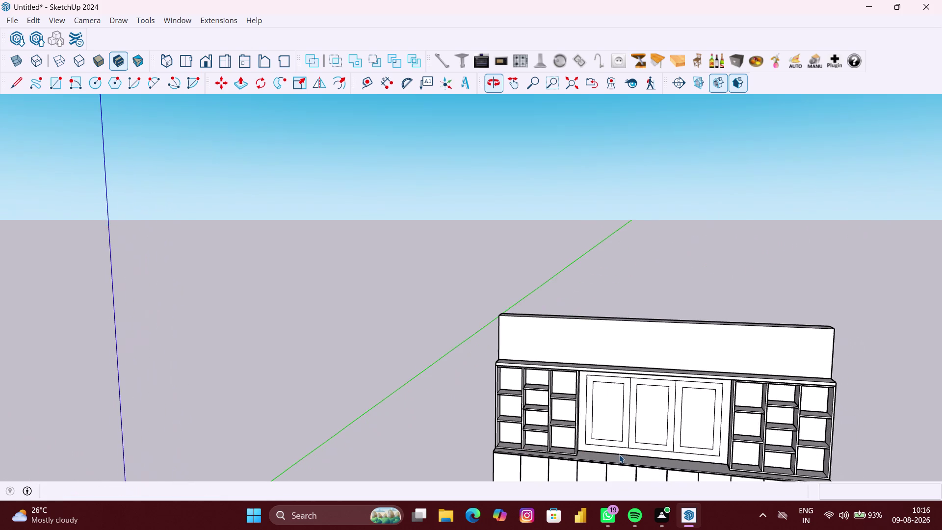
scroll(up, 3)
middle_drag(611, 440, 702, 455)
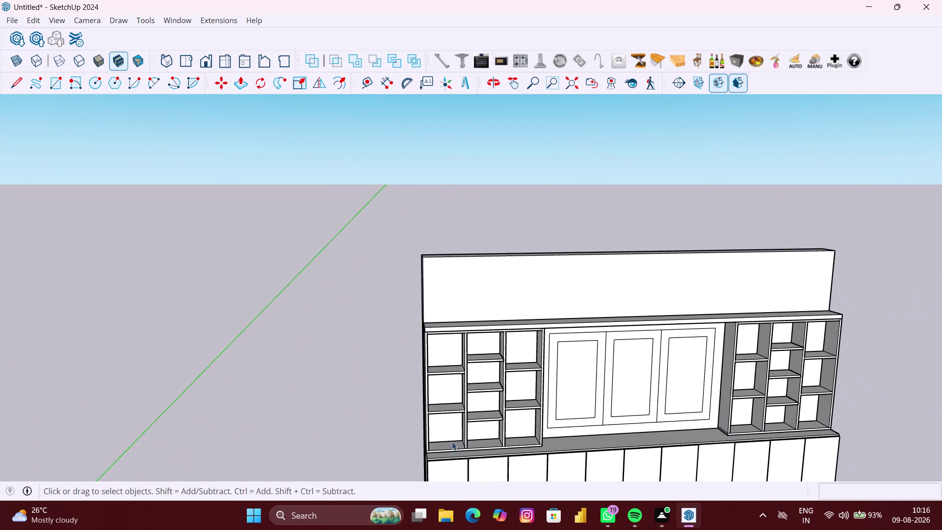
middle_drag(456, 440, 615, 439)
middle_drag(421, 432, 549, 434)
middle_drag(392, 428, 562, 424)
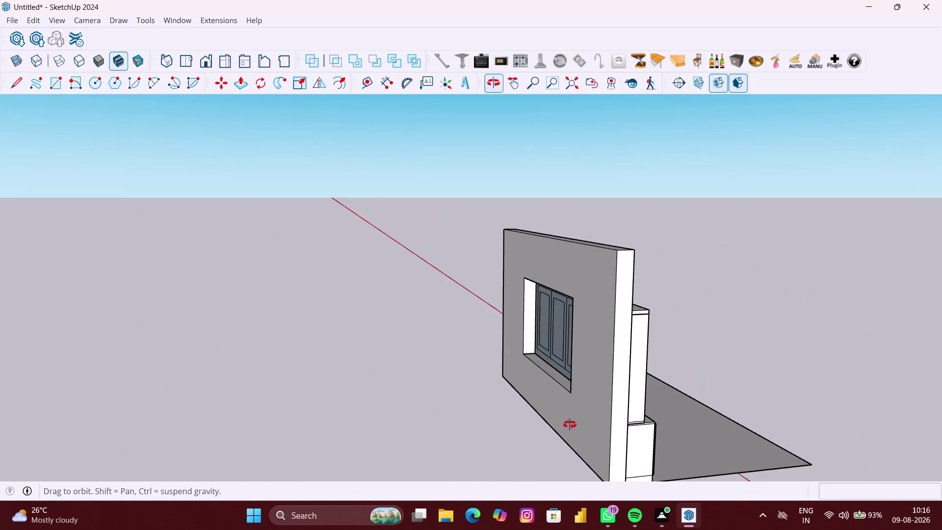
middle_drag(561, 425, 338, 435)
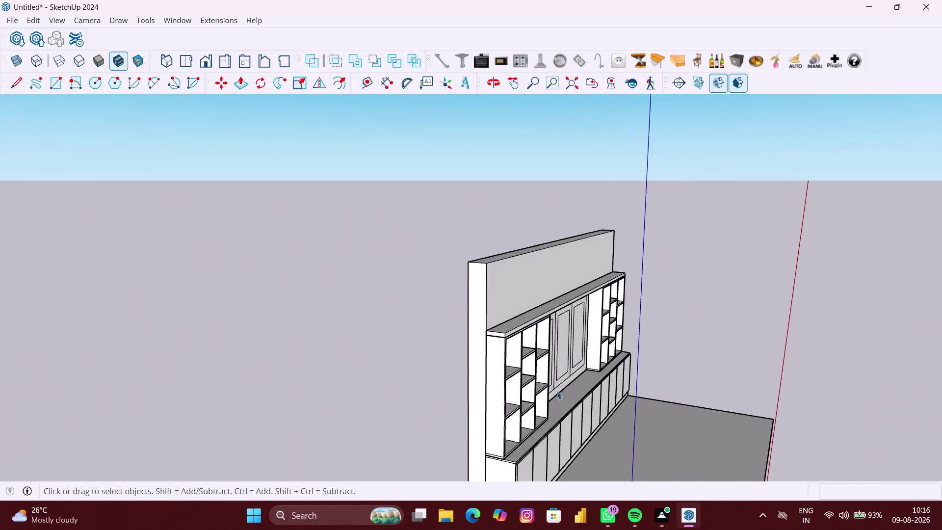
middle_drag(557, 391, 468, 404)
scroll(up, 3)
middle_drag(495, 404, 351, 403)
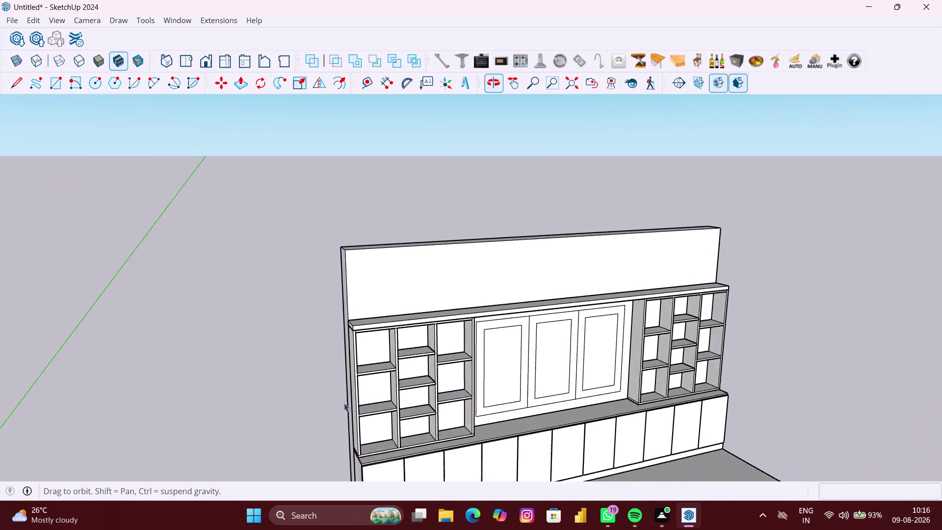
Centre on the three doors, enter the central panel group and select its back face.
click(518, 414)
middle_drag(508, 420, 507, 421)
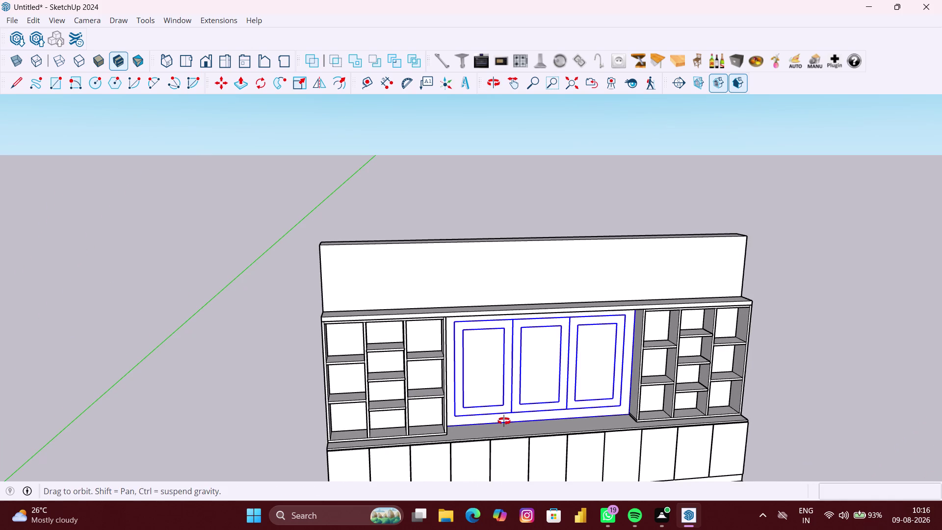
middle_drag(507, 421, 466, 420)
scroll(up, 3)
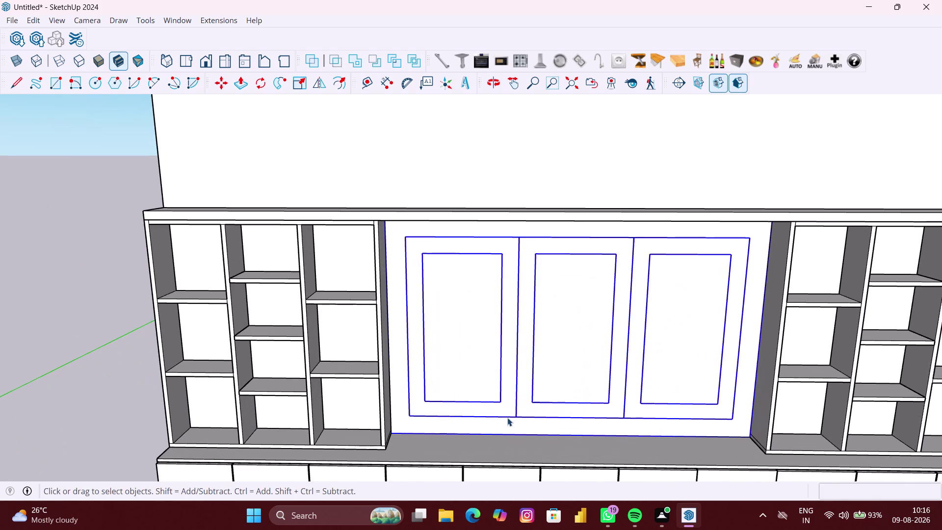
scroll(up, 3)
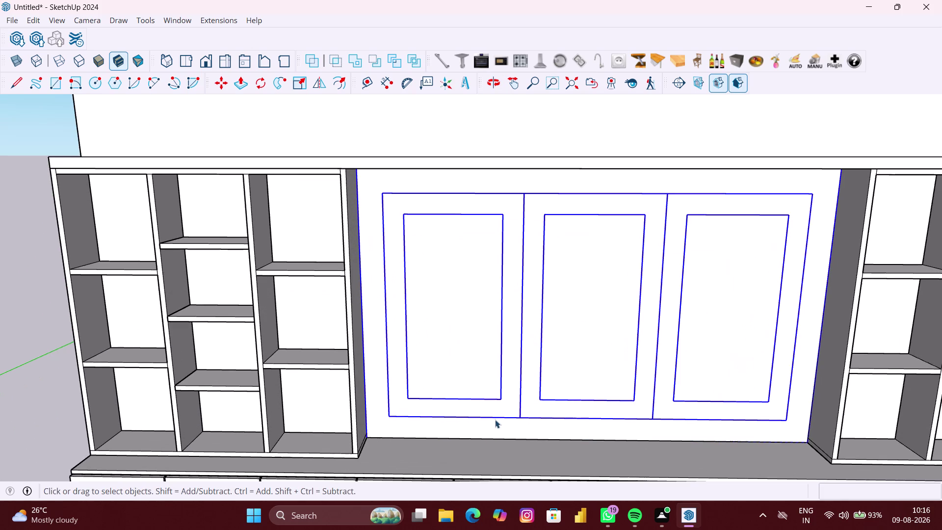
middle_click(422, 418)
scroll(down, 3)
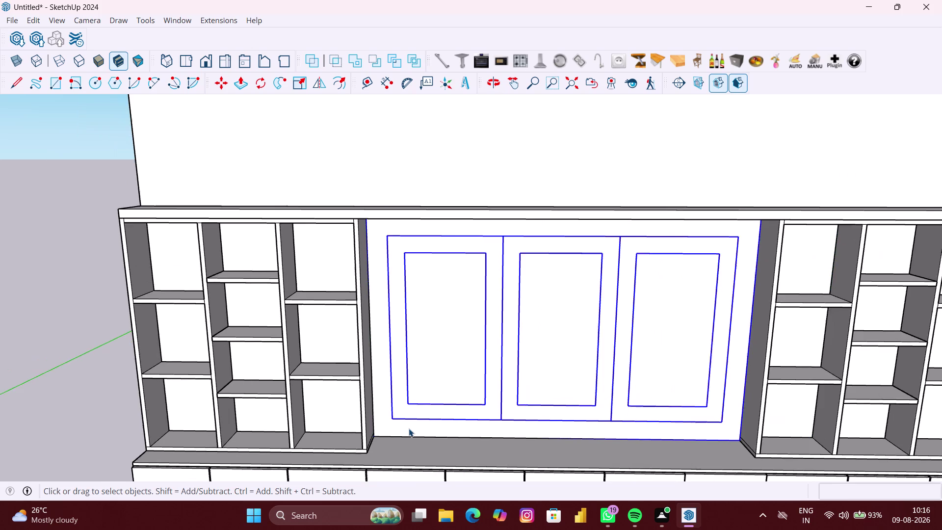
scroll(up, 3)
double_click(468, 431)
scroll(down, 3)
click(467, 431)
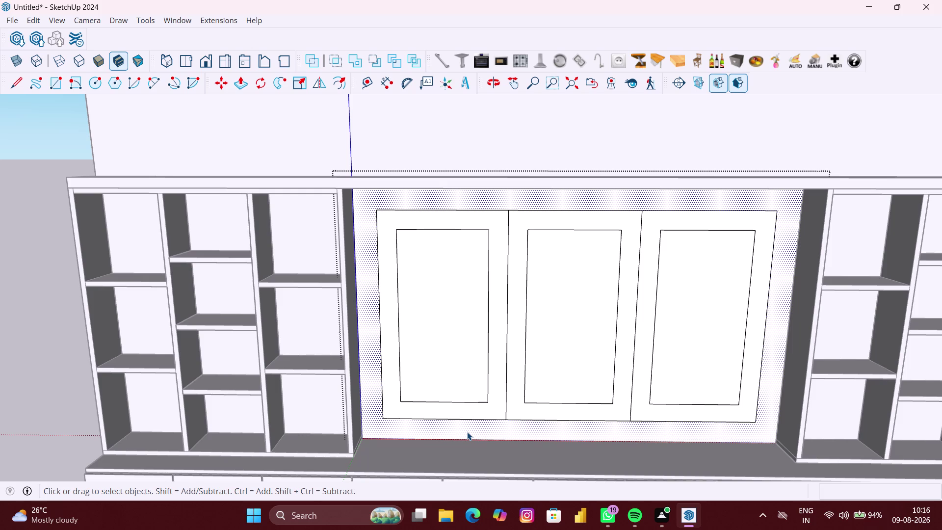
Push the central panel's back face 6 inches back with Push/Pull.
key(p)
click(468, 427)
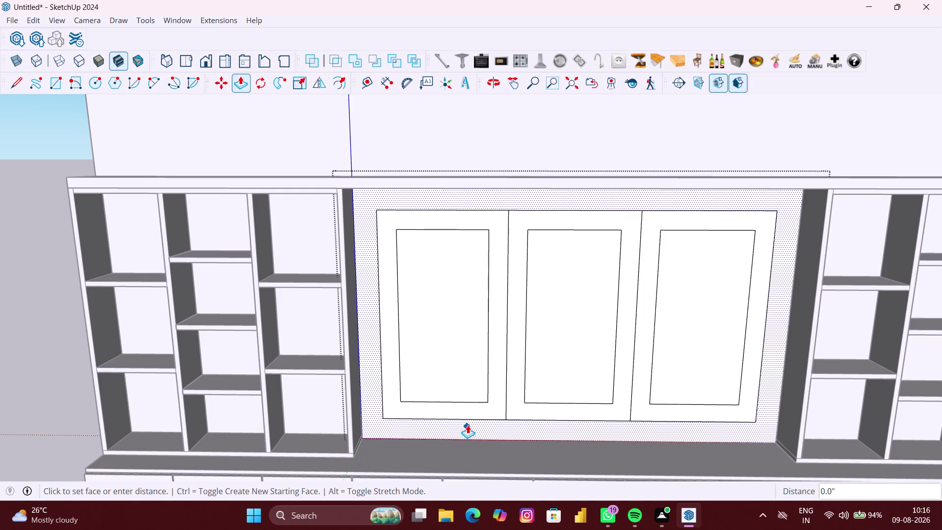
middle_drag(468, 423, 695, 419)
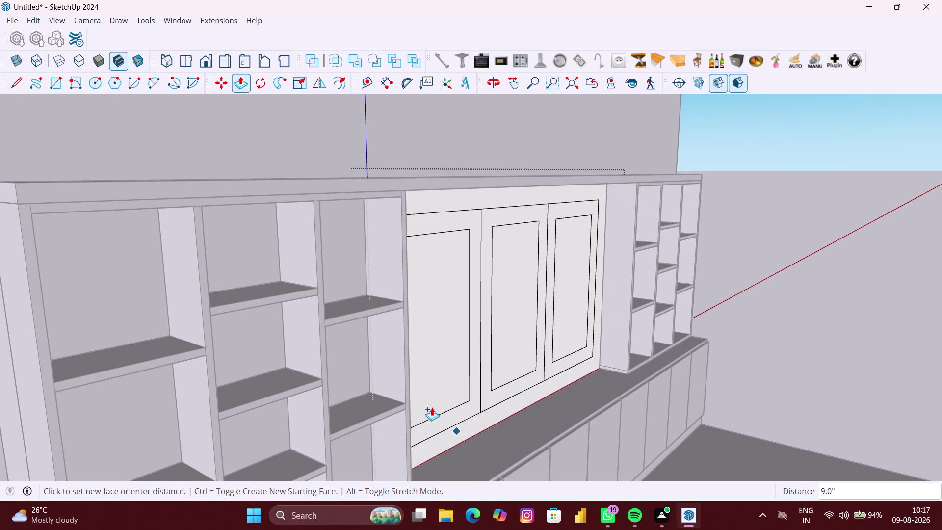
middle_drag(431, 407, 630, 415)
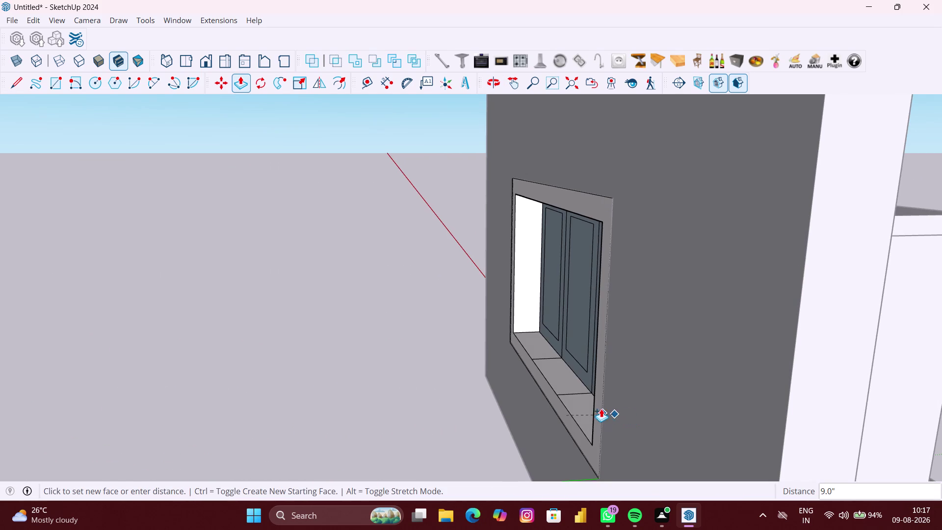
key(6)
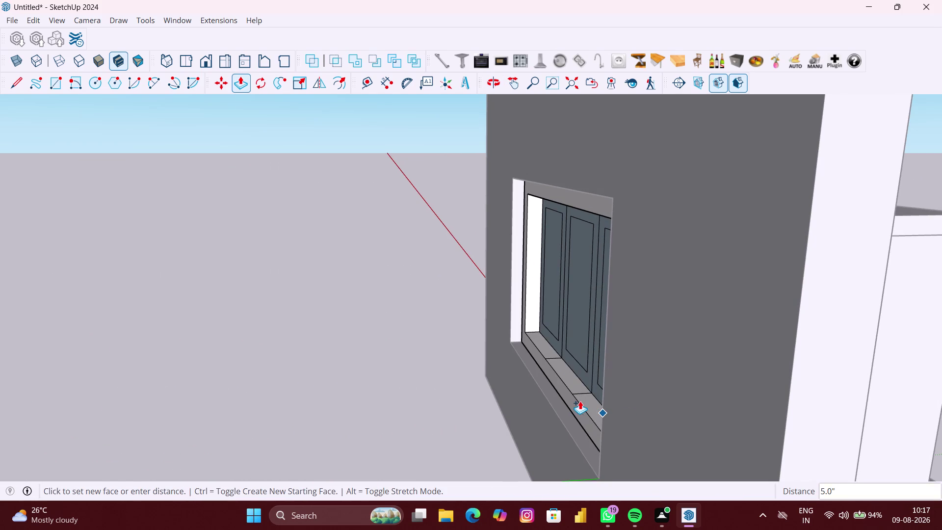
key(shift+quotedbl)
key(Return)
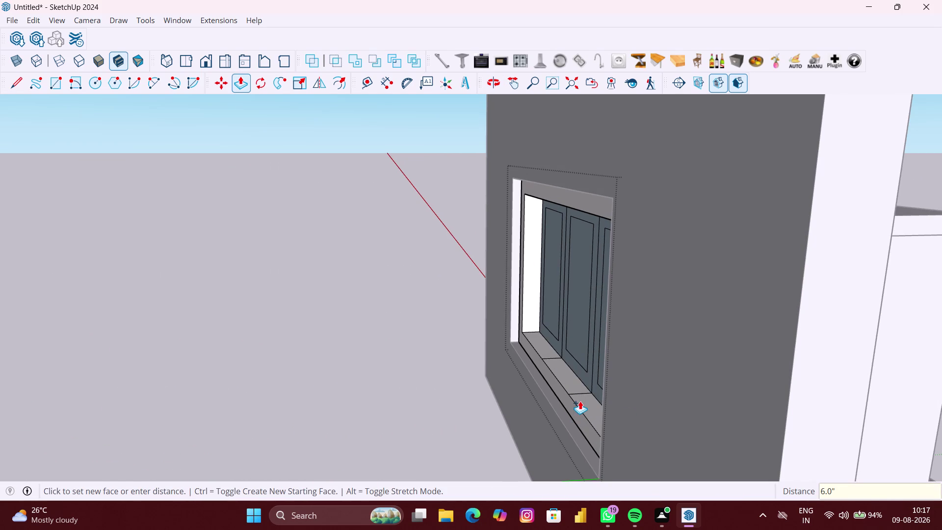
scroll(down, 3)
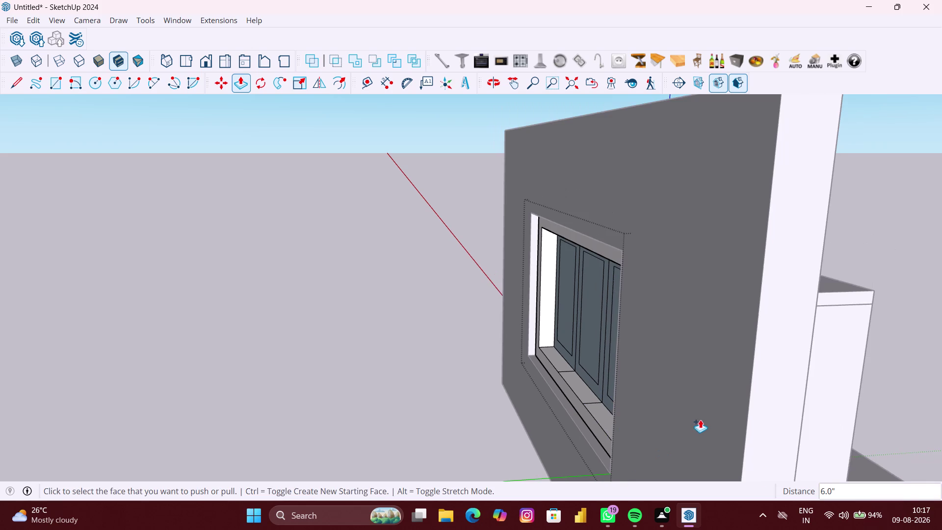
middle_drag(700, 419, 398, 421)
scroll(down, 3)
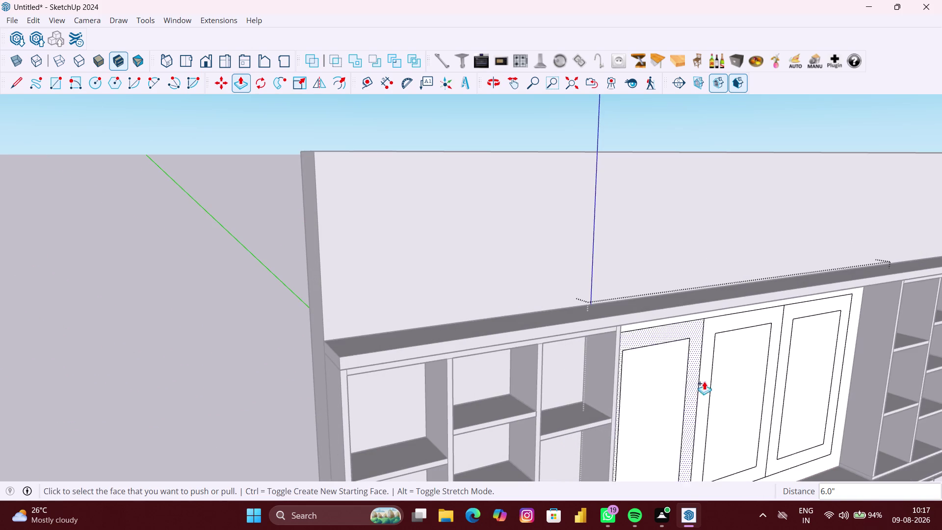
Repeat the 6-inch push on the left, middle and right door panels, then check from behind.
double_click(694, 329)
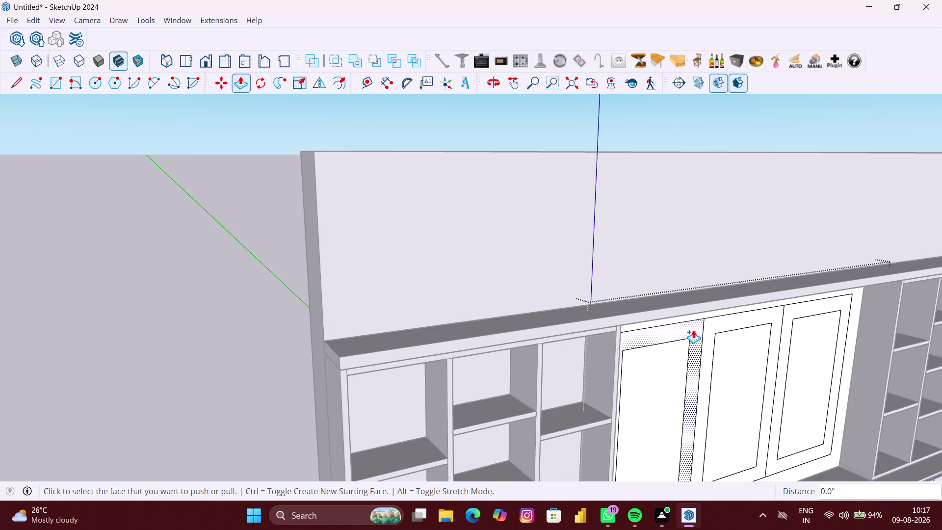
scroll(down, 3)
middle_drag(694, 342, 745, 351)
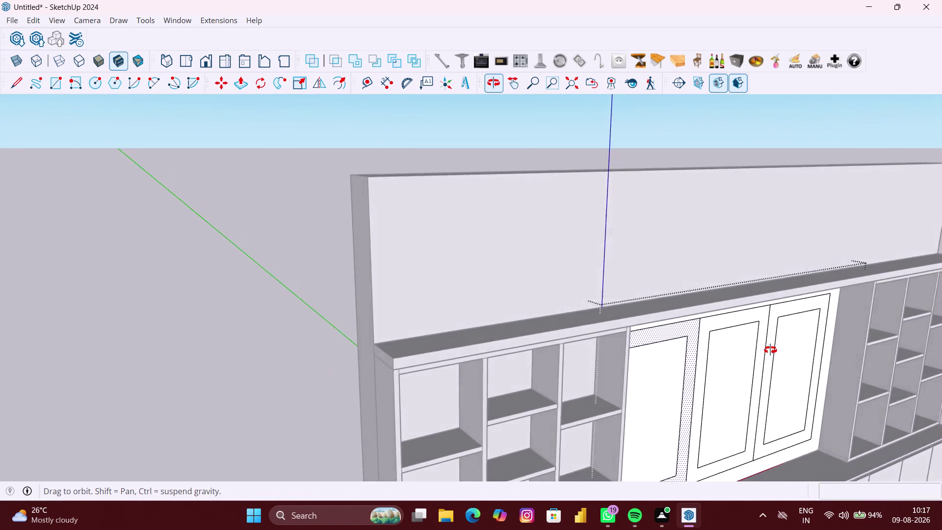
middle_drag(744, 350, 931, 340)
middle_drag(784, 348, 815, 340)
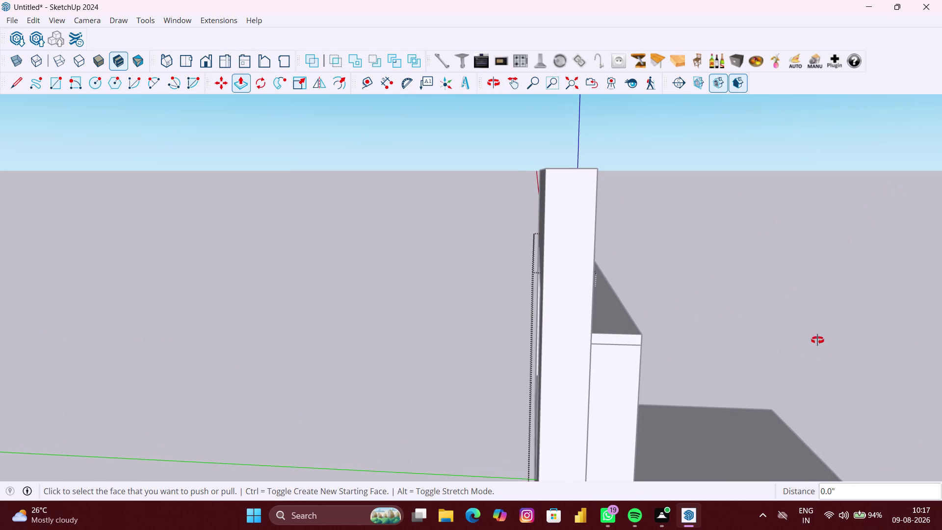
middle_drag(814, 340, 429, 357)
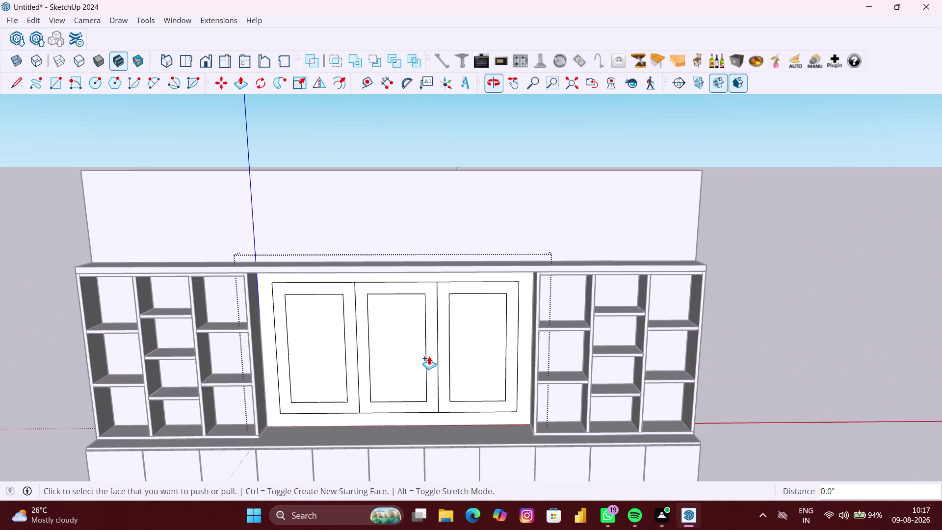
double_click(430, 289)
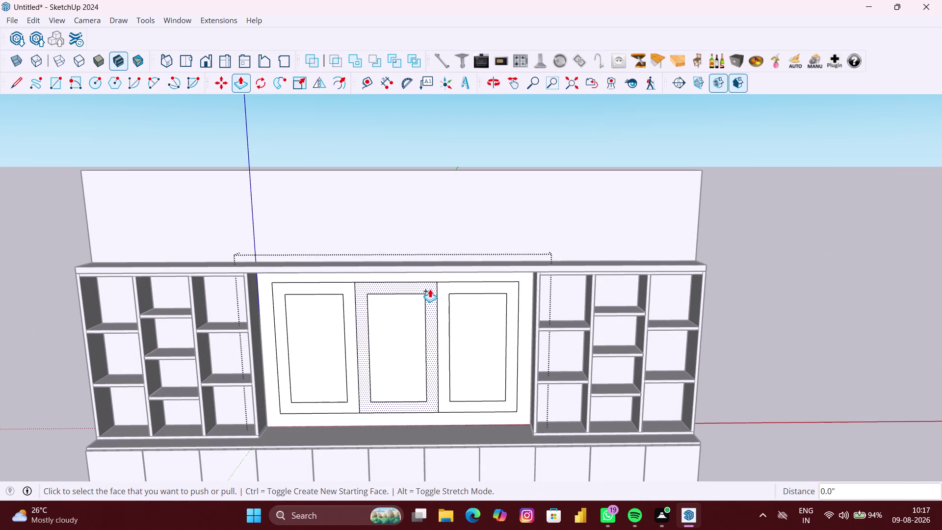
double_click(454, 285)
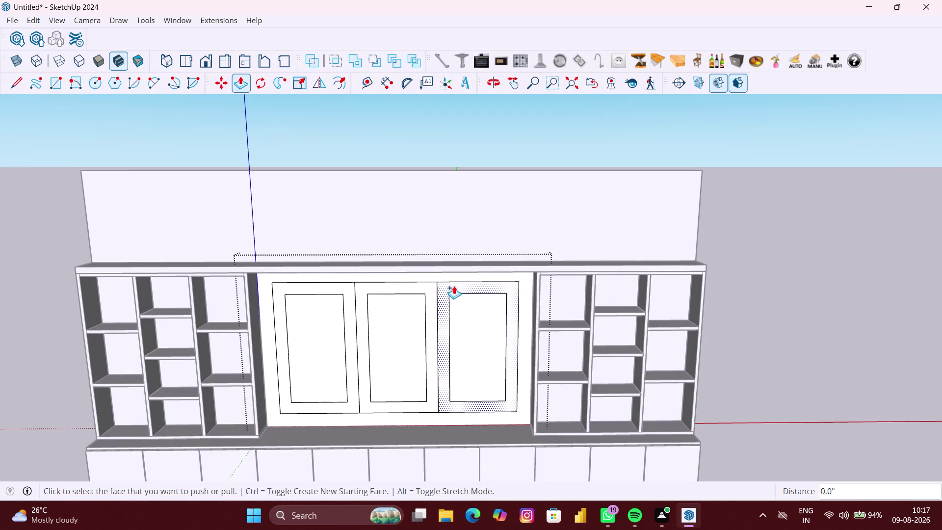
middle_drag(309, 418, 313, 418)
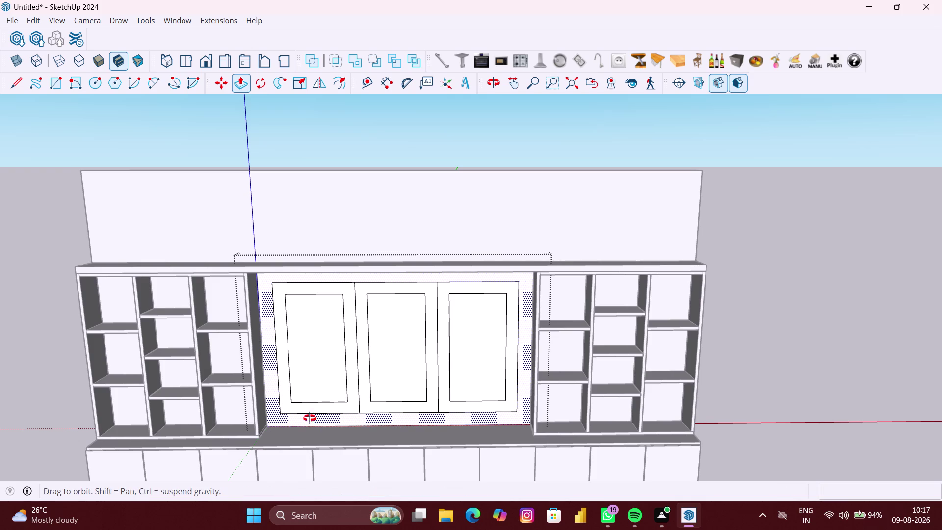
middle_drag(313, 418, 743, 420)
middle_drag(550, 421, 696, 409)
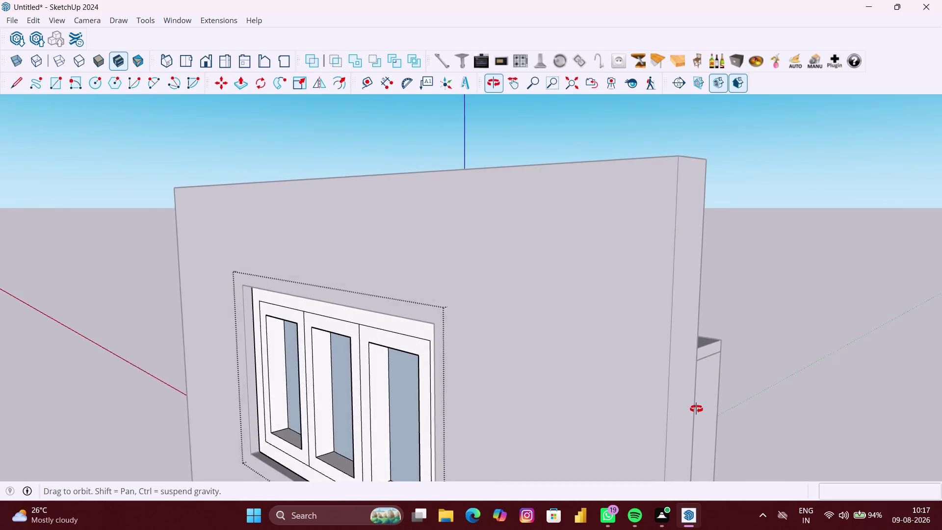
middle_drag(696, 409, 229, 422)
scroll(down, 3)
middle_drag(471, 418, 400, 409)
Close the panel group and orbit back to the front of the unit.
key(space)
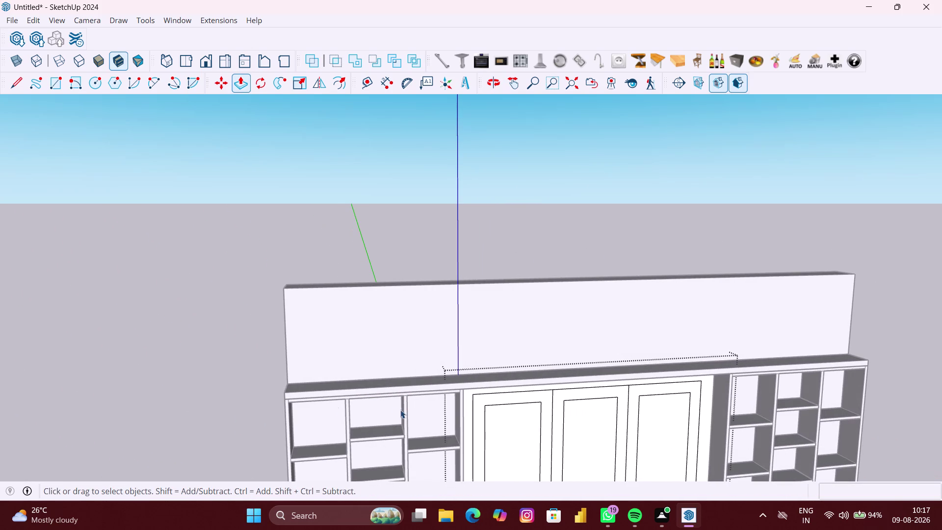
click(218, 404)
scroll(down, 3)
scroll(down, 3)
middle_drag(397, 441, 385, 414)
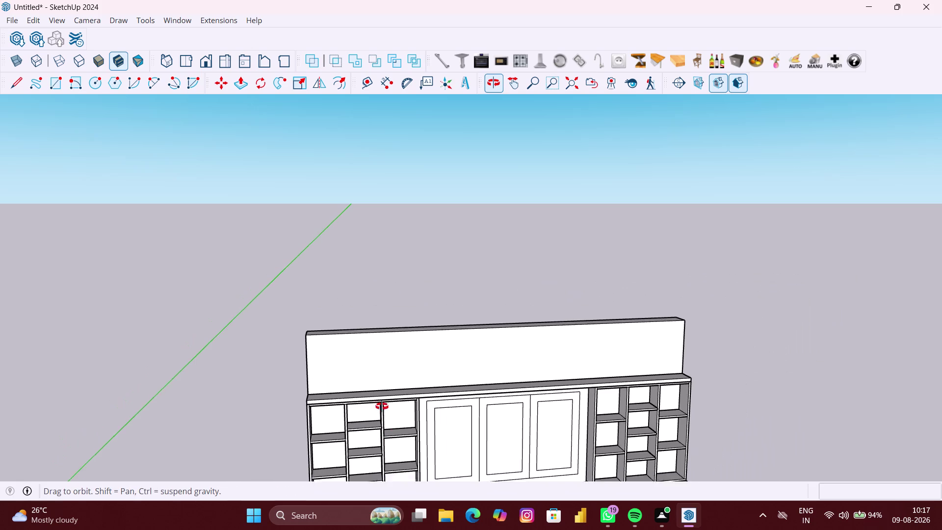
middle_drag(385, 415, 349, 358)
scroll(up, 3)
Reopen the central panel group and start push-pulling the left door's inset face.
click(429, 443)
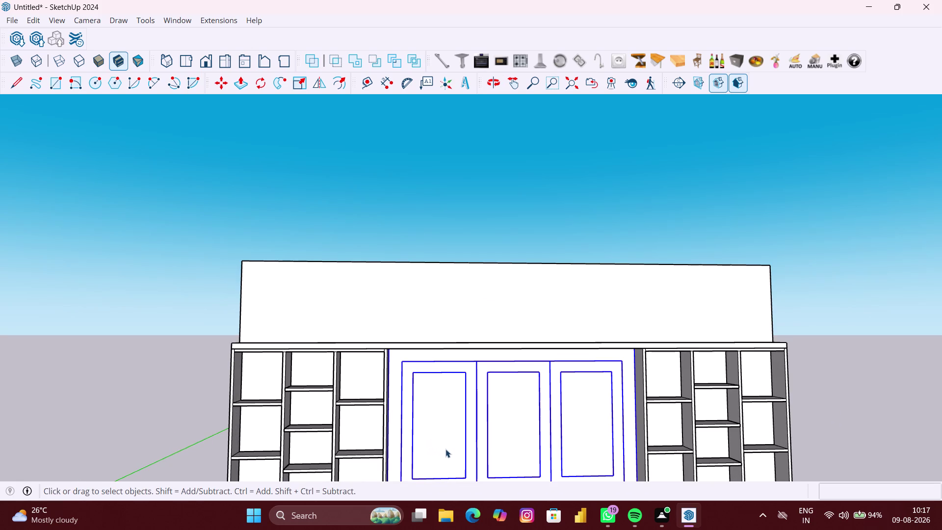
double_click(446, 450)
scroll(up, 3)
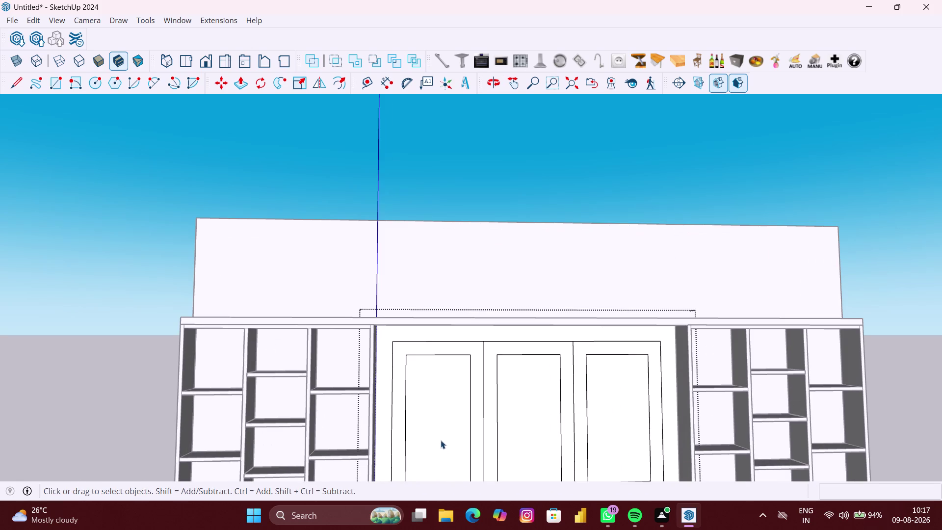
middle_drag(441, 440, 412, 461)
scroll(down, 3)
middle_drag(452, 454, 445, 428)
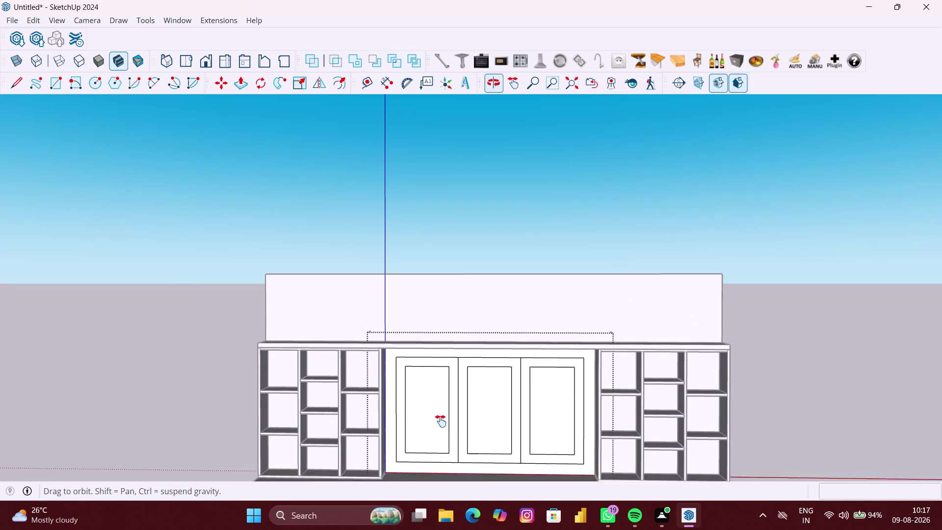
middle_drag(446, 428, 438, 413)
scroll(up, 3)
scroll(up, 3)
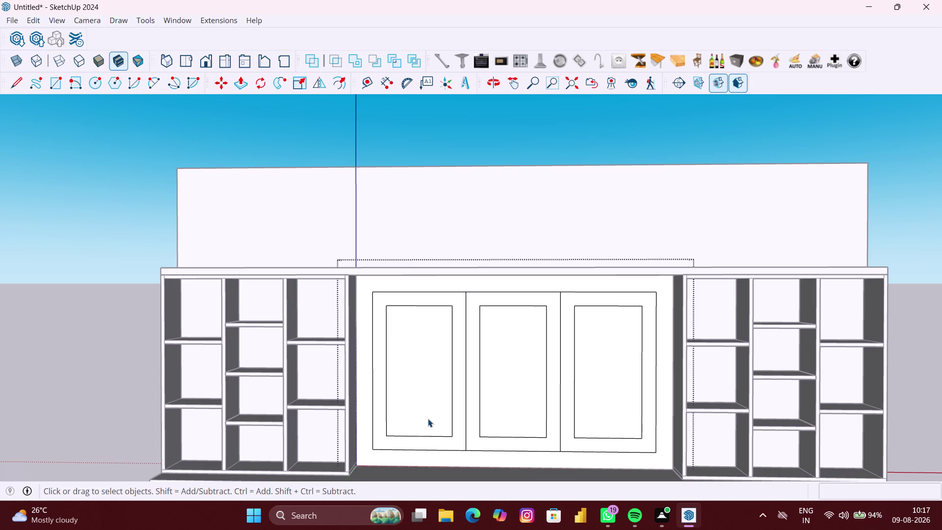
click(428, 419)
key(p)
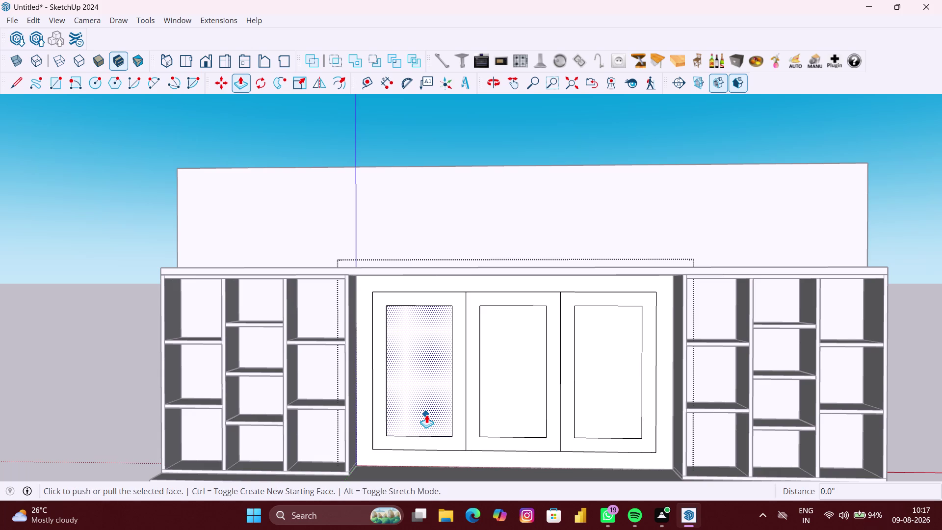
click(426, 414)
middle_drag(425, 410, 439, 424)
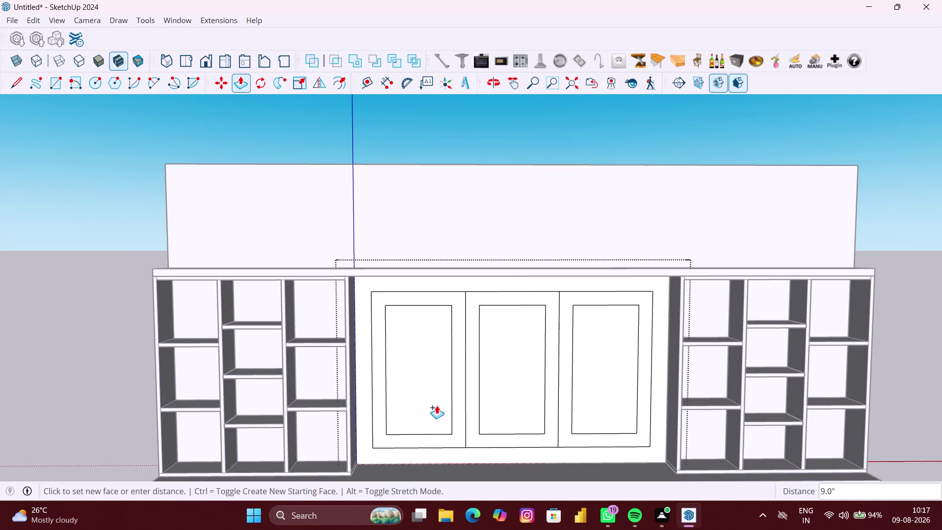
middle_drag(435, 393, 605, 414)
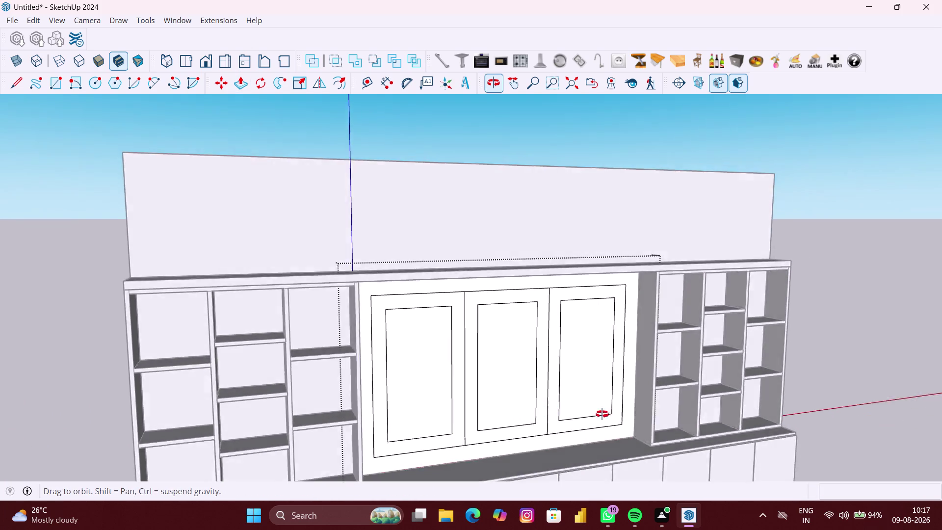
middle_drag(605, 414, 829, 423)
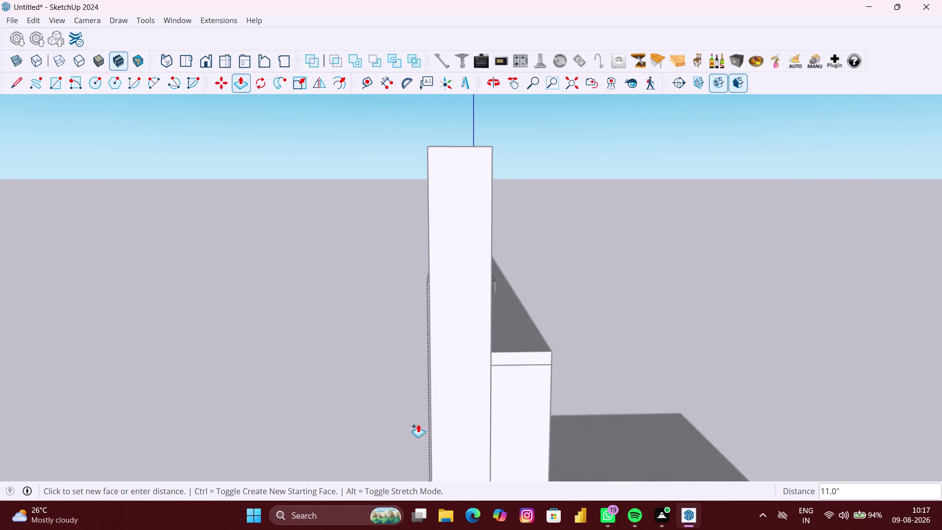
key(6)
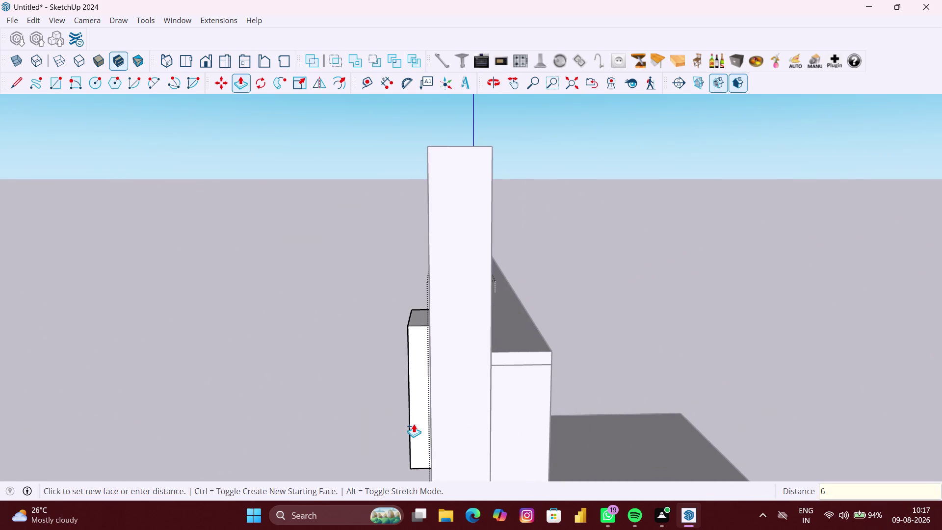
text(mm)
key(Return)
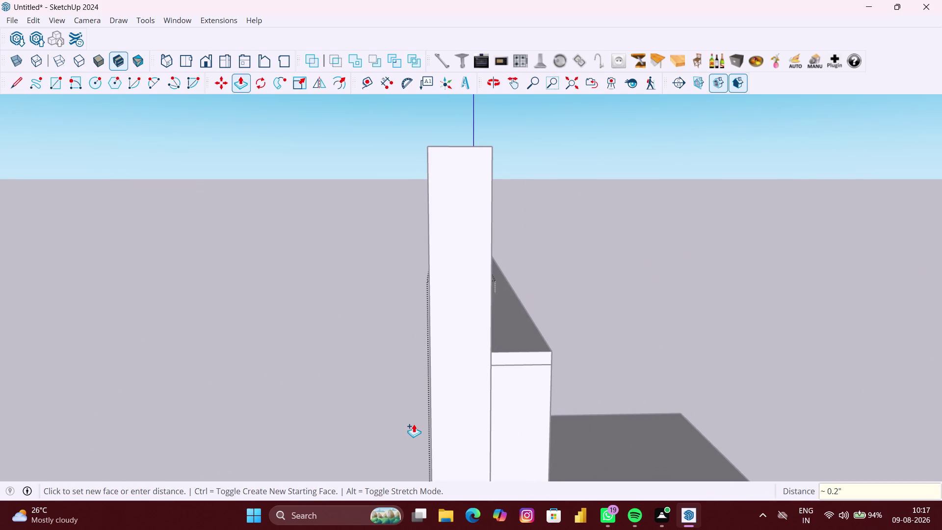
scroll(down, 3)
middle_drag(463, 410, 42, 402)
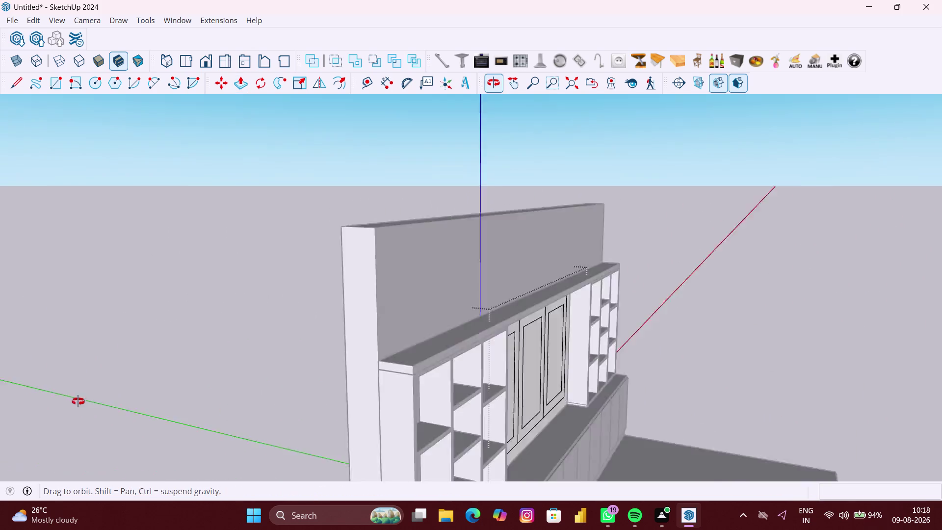
middle_drag(42, 401, 1, 402)
double_click(664, 419)
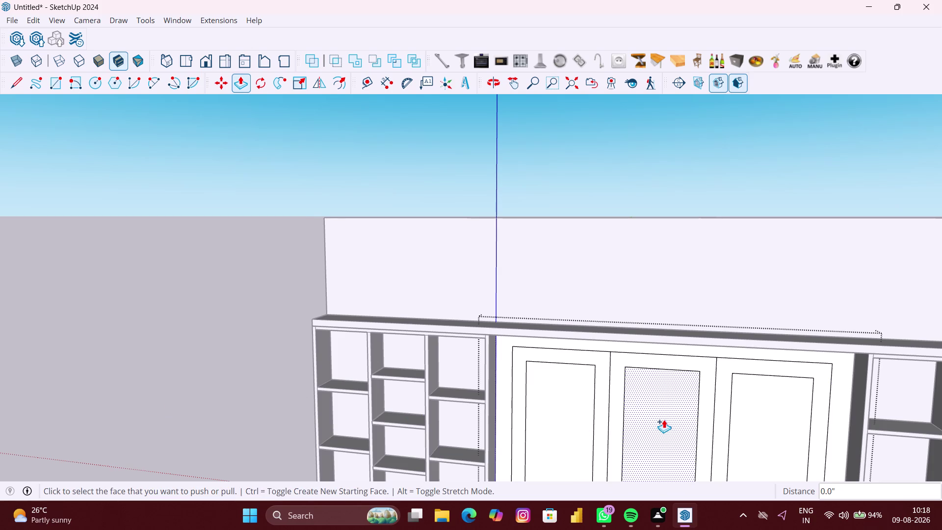
double_click(773, 426)
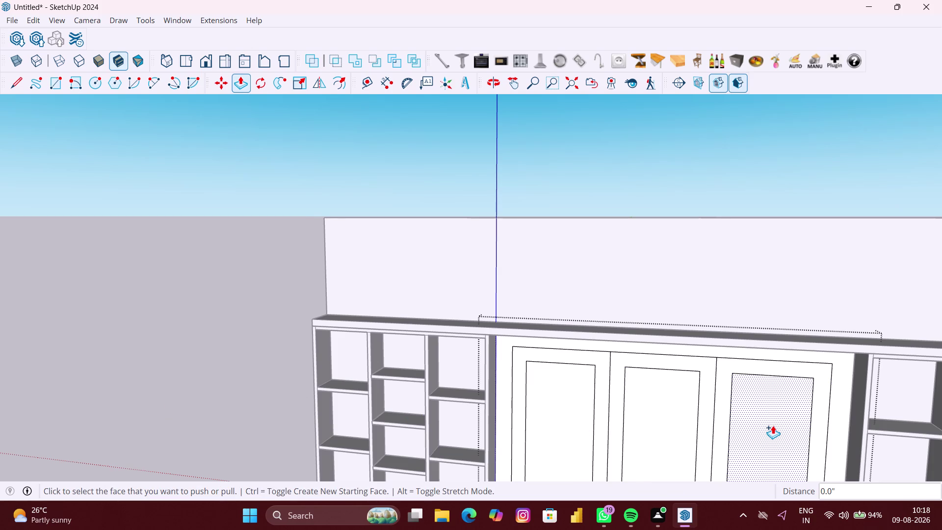
scroll(down, 3)
key(space)
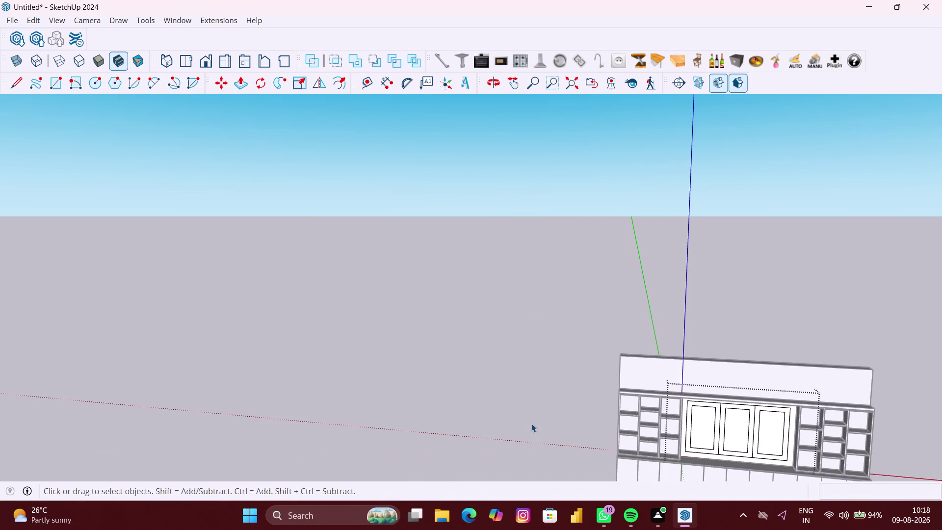
click(532, 424)
scroll(up, 3)
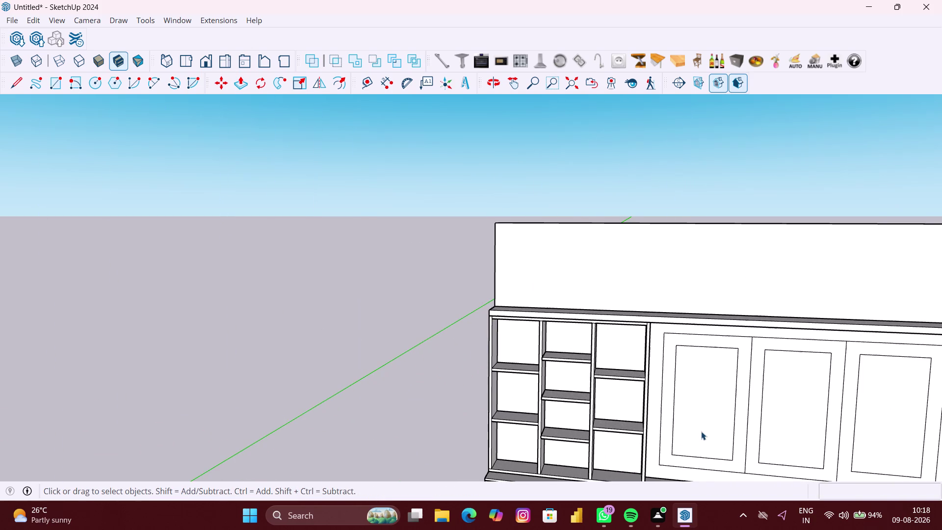
click(701, 431)
scroll(up, 3)
double_click(701, 431)
click(702, 424)
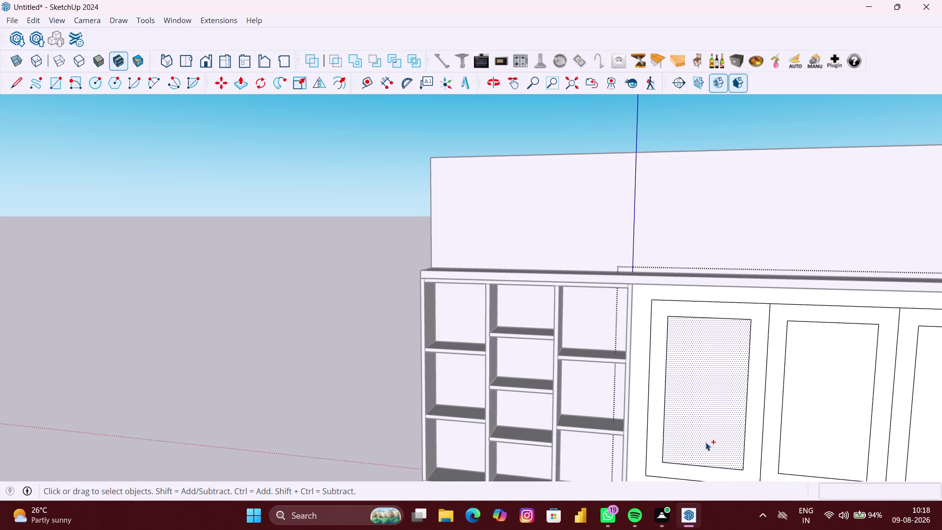
Undo the recent pushes while orbiting to inspect the back of the wall unit.
key(ctrl+z)
scroll(down, 3)
middle_drag(687, 440, 695, 439)
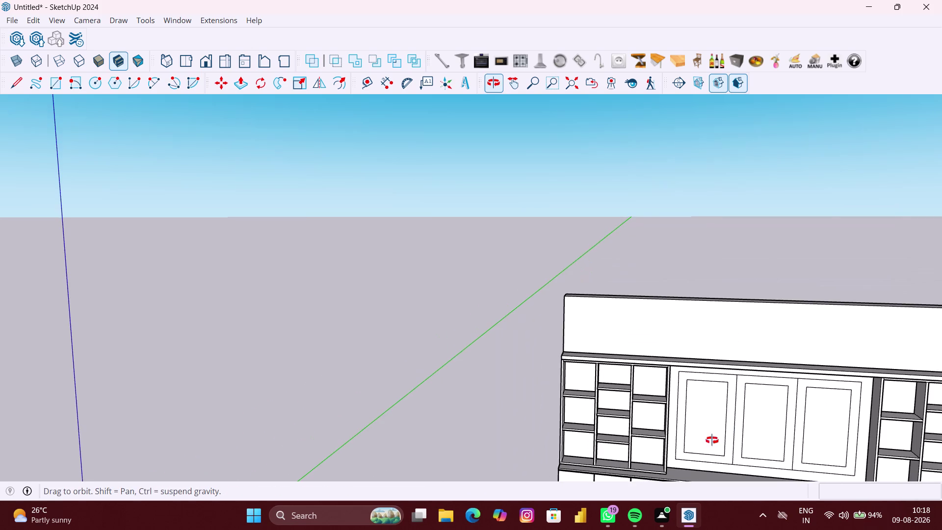
middle_drag(694, 439, 923, 441)
middle_drag(378, 393, 662, 378)
middle_drag(444, 366, 789, 371)
scroll(up, 3)
middle_drag(488, 307, 545, 372)
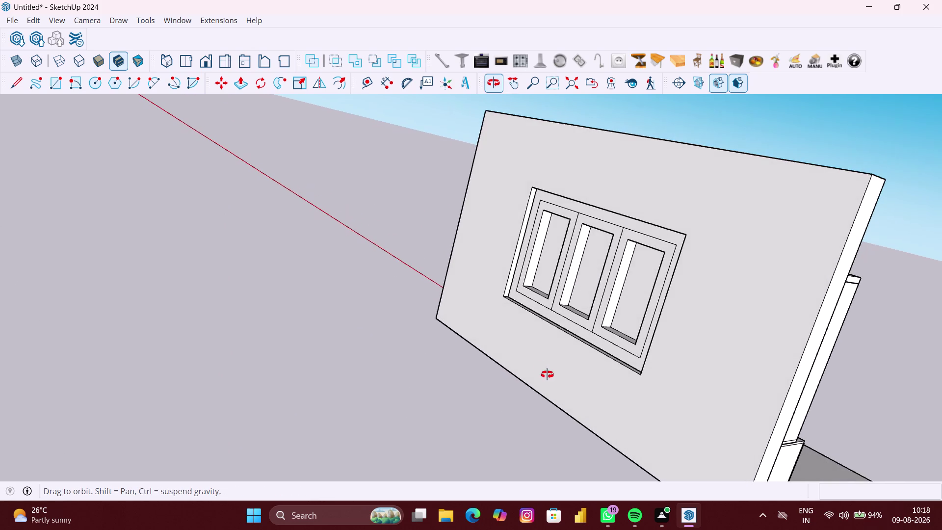
middle_drag(546, 373, 552, 378)
key(ctrl+z)
key(ctrl+z)
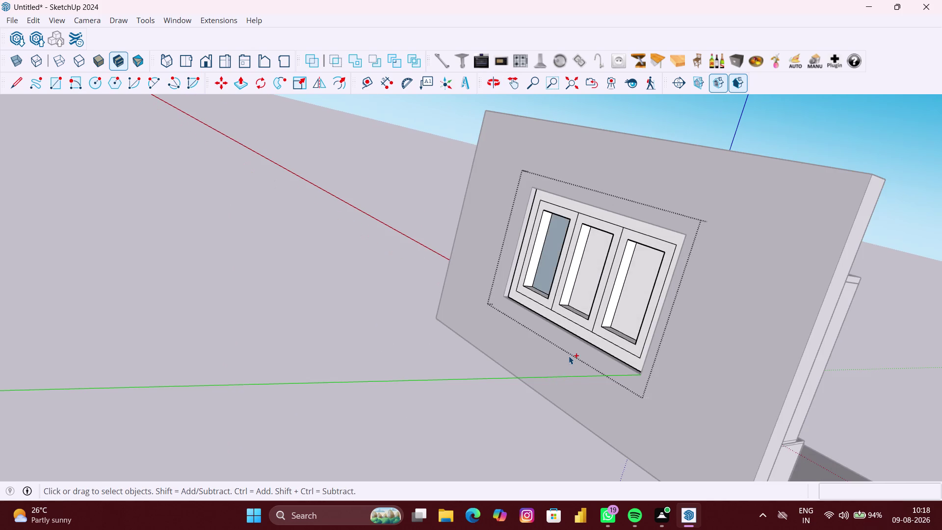
key(ctrl+z)
key(ctrl+z)
scroll(down, 3)
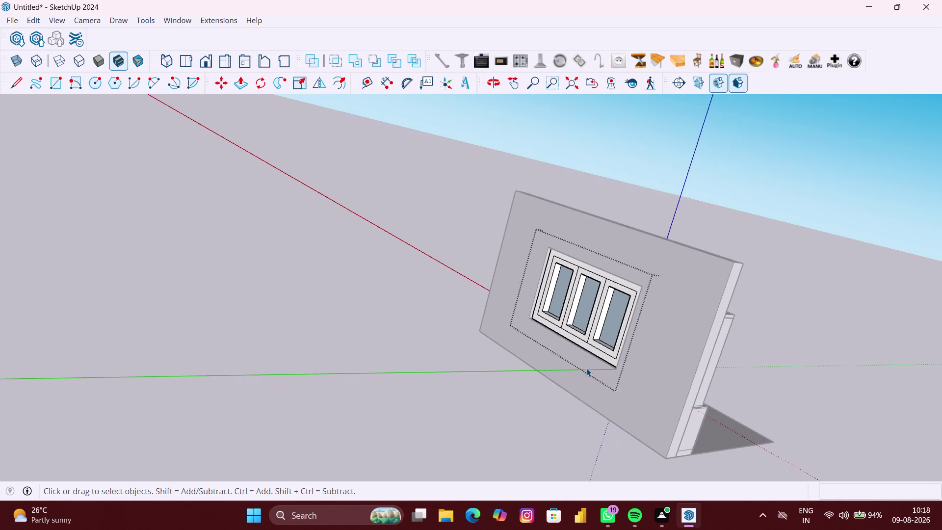
middle_drag(582, 371, 307, 358)
middle_drag(515, 365, 128, 352)
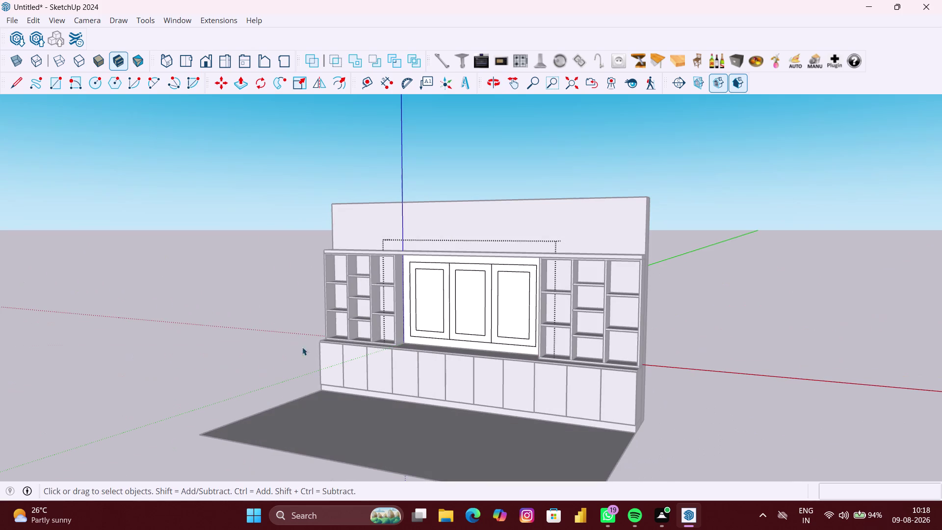
scroll(up, 3)
Clear the selection and open the central cabinet group for editing.
key(space)
click(160, 317)
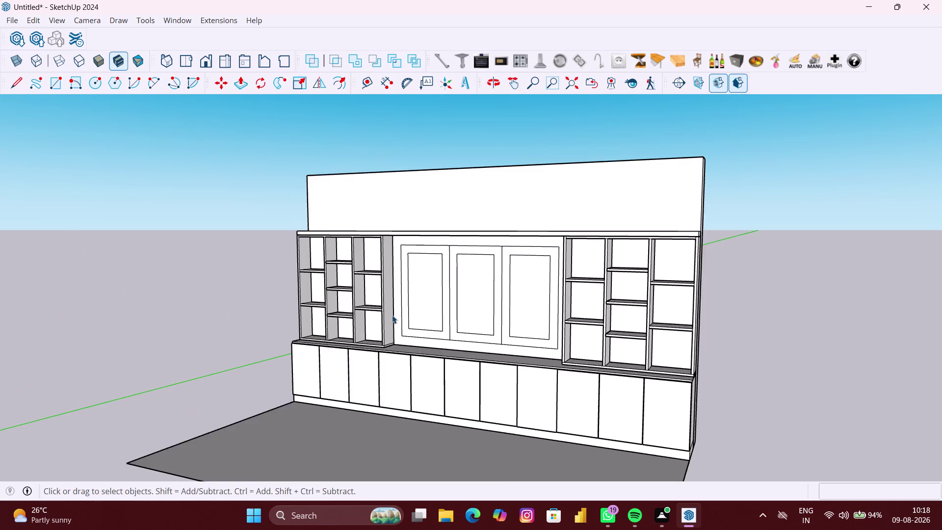
scroll(up, 3)
click(417, 306)
double_click(447, 306)
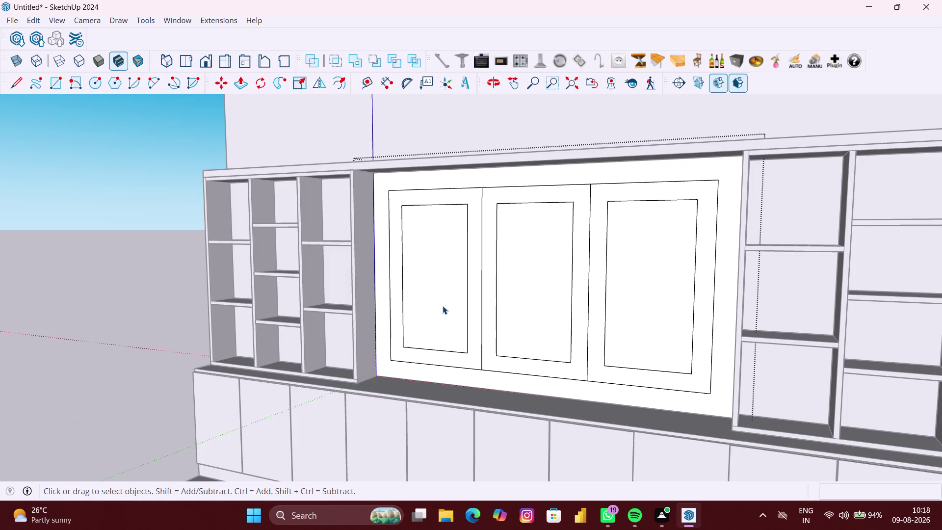
Delete the inner panels of the left, middle and right doors.
click(443, 305)
key(Delete)
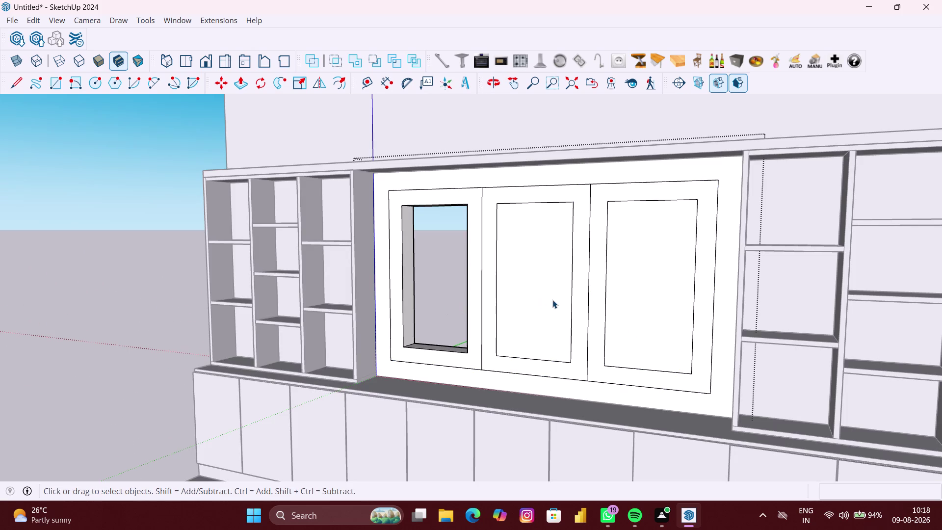
click(553, 300)
key(Delete)
click(635, 306)
key(Delete)
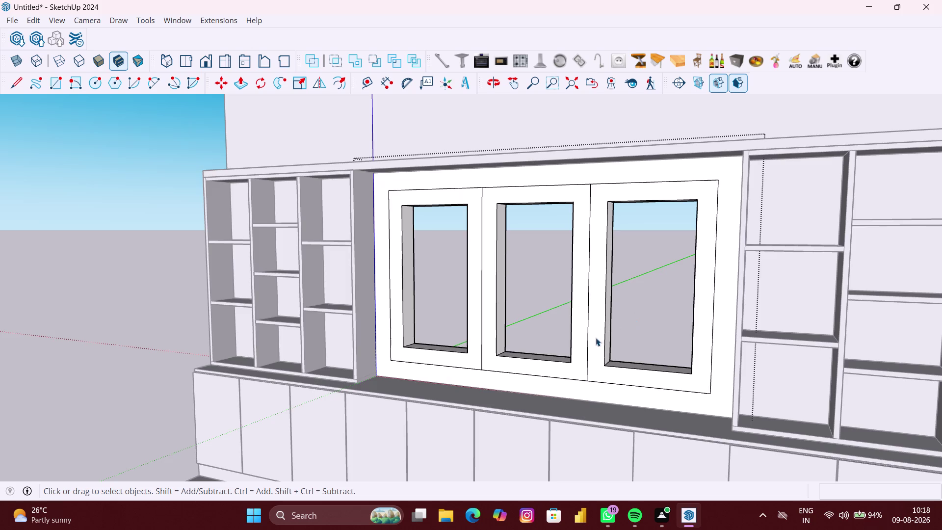
scroll(down, 3)
middle_drag(563, 361, 569, 393)
scroll(up, 3)
scroll(up, 3)
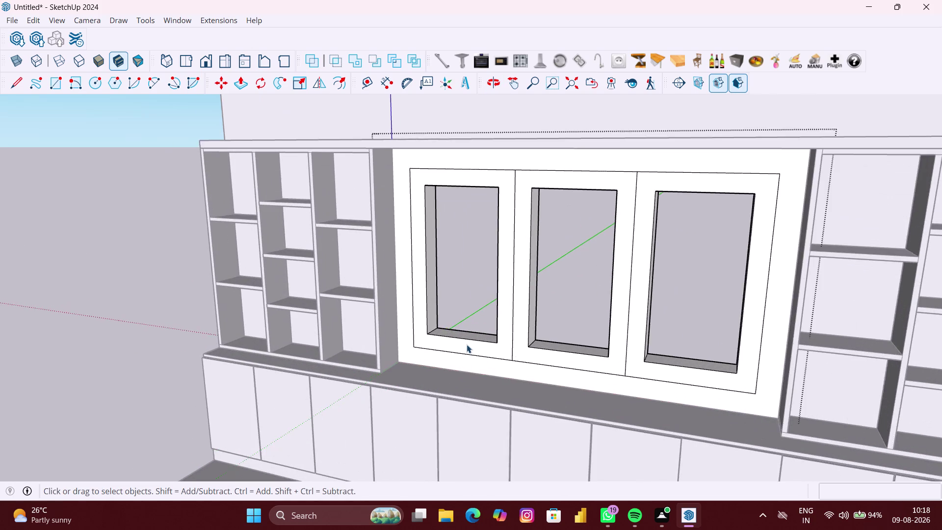
middle_drag(449, 332, 445, 333)
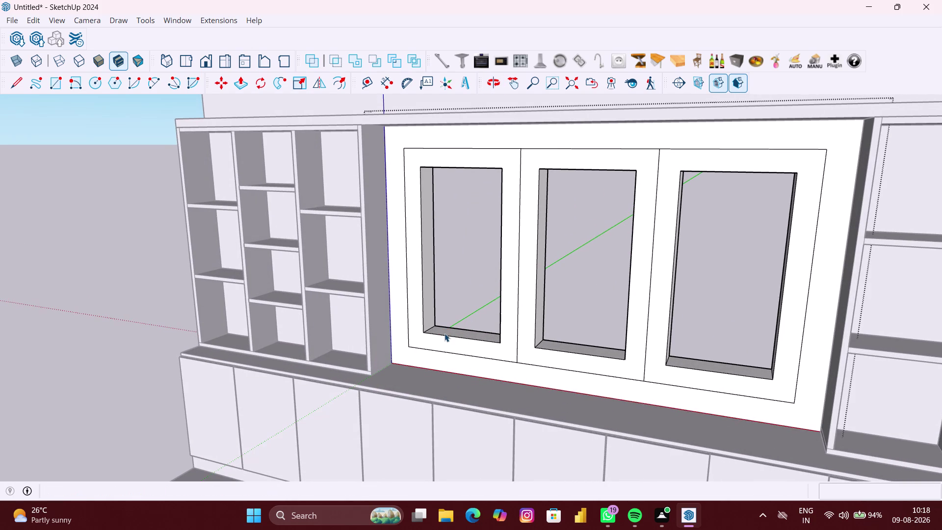
Make a group from the selected cabinet geometry.
right_click(162, 325)
click(119, 359)
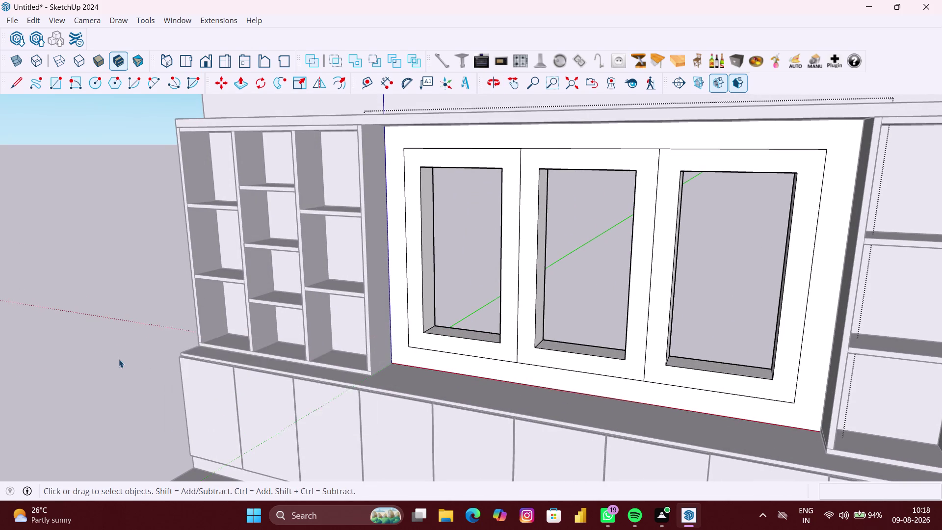
right_click(106, 343)
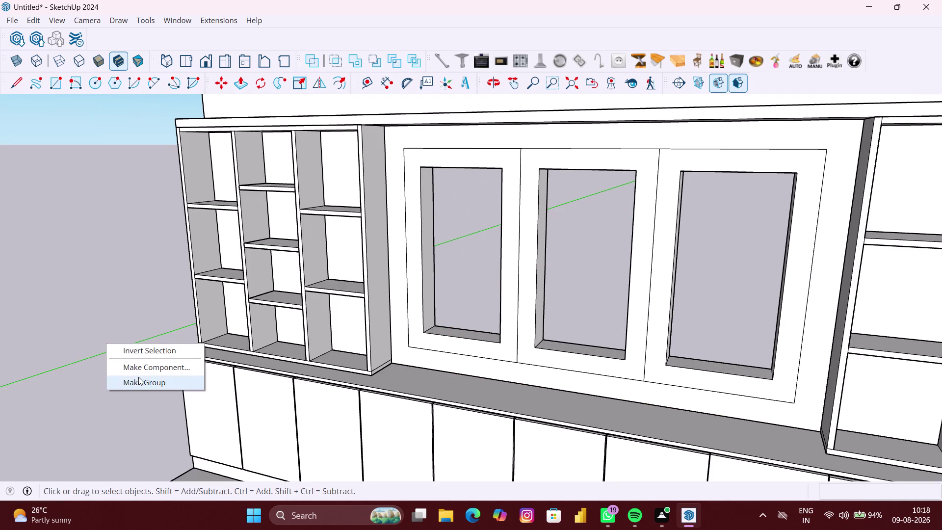
click(139, 382)
scroll(up, 3)
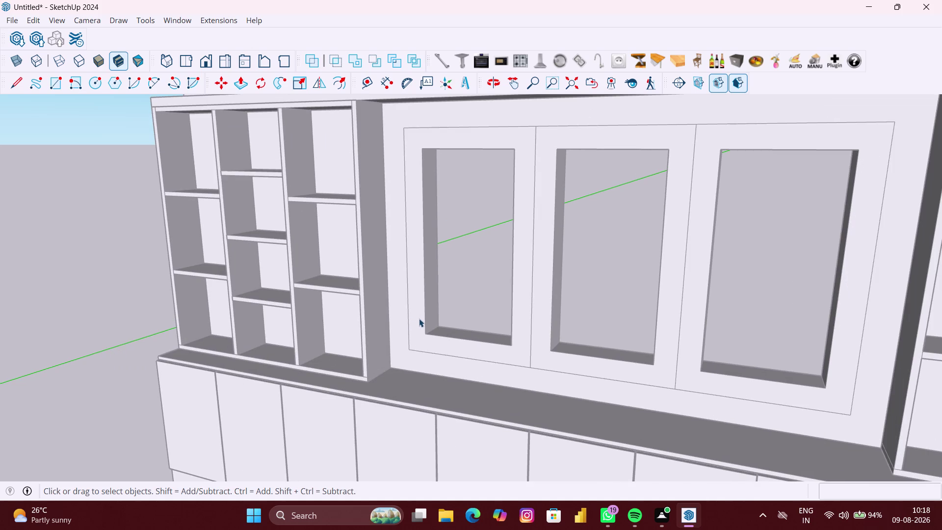
Draw a rectangle corner to corner across the left door opening.
key(r)
scroll(up, 3)
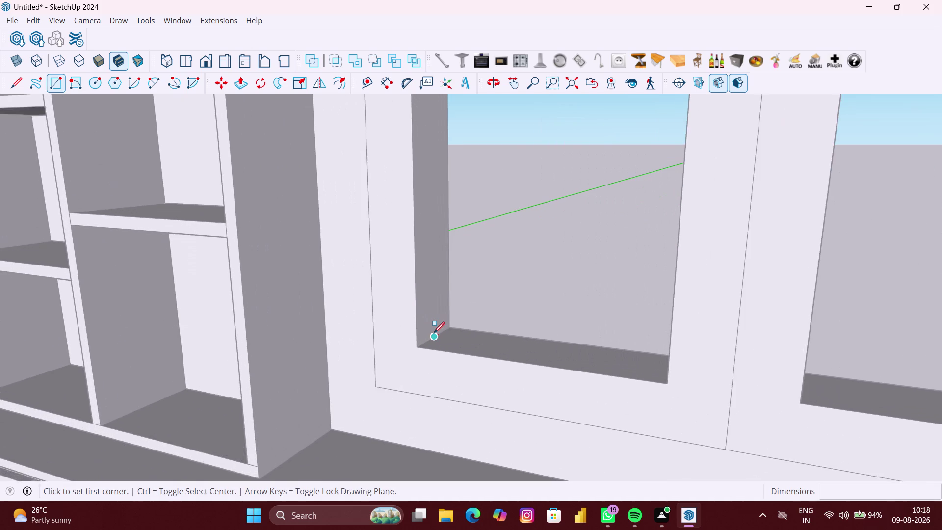
scroll(up, 3)
scroll(up, 3)
click(434, 336)
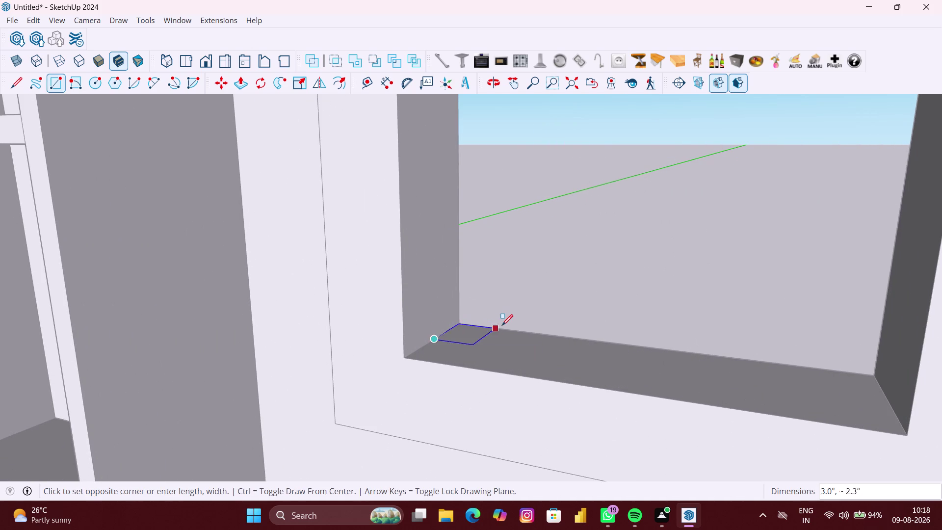
scroll(down, 3)
key(Left)
scroll(down, 3)
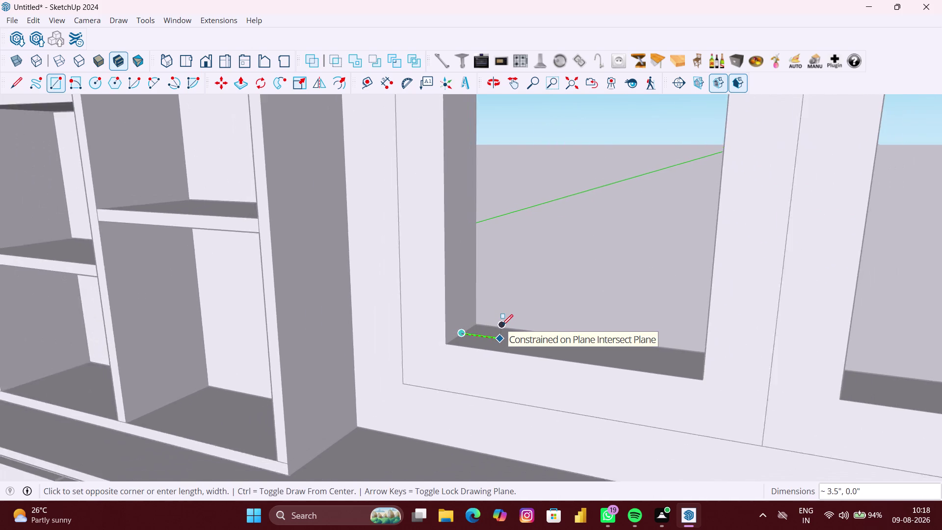
scroll(down, 3)
middle_drag(502, 325, 626, 316)
scroll(down, 3)
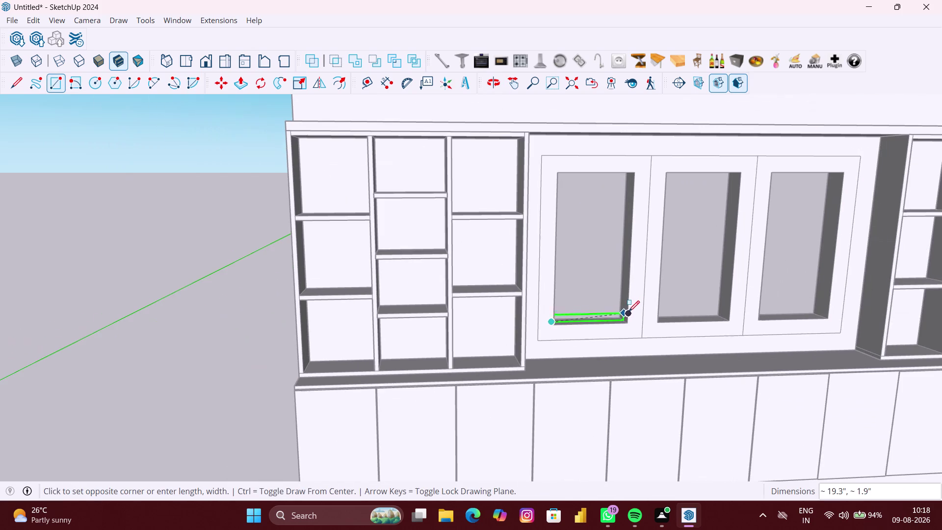
middle_drag(632, 184, 651, 157)
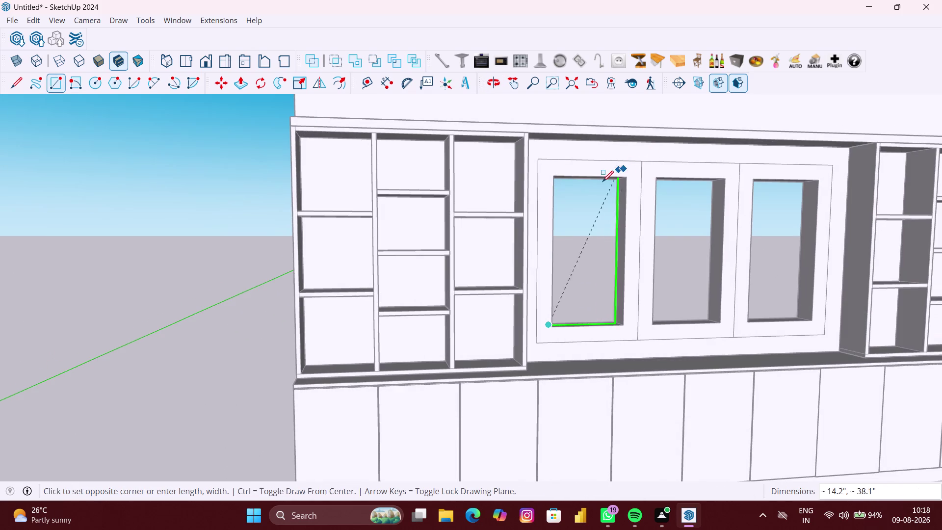
scroll(up, 3)
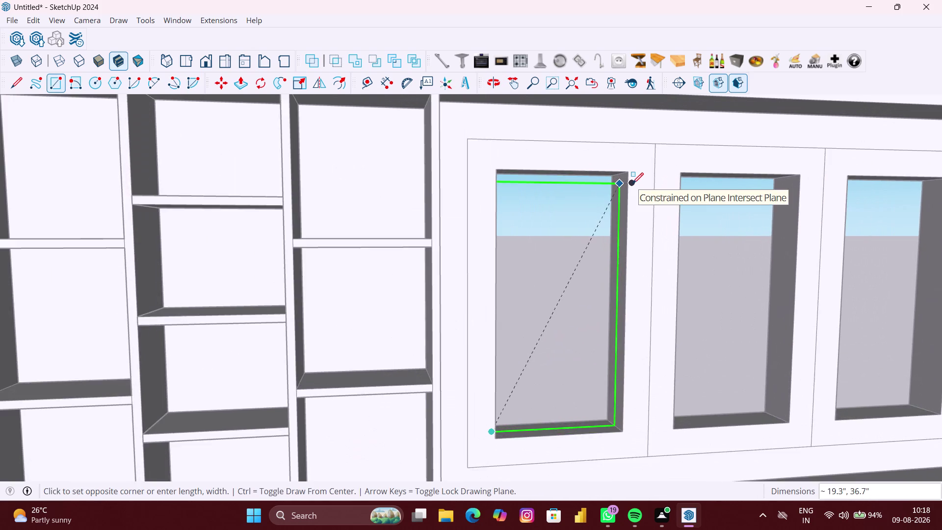
scroll(up, 3)
scroll(up, 3)
middle_drag(633, 183, 644, 172)
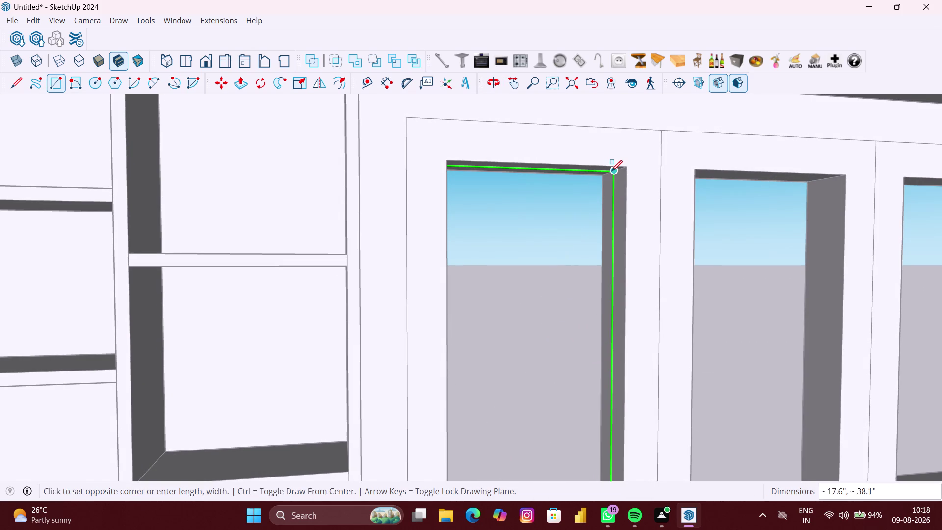
click(611, 171)
scroll(down, 3)
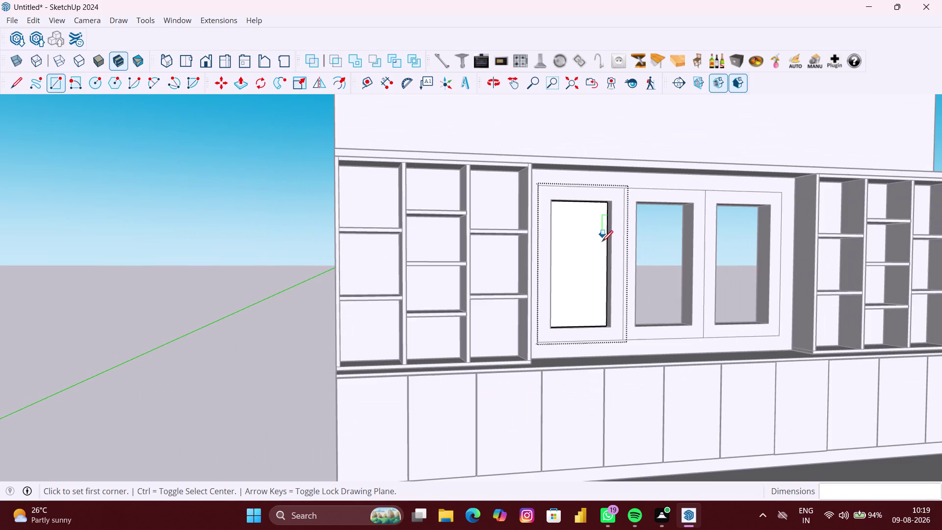
key(space)
Push-pull the left door's filler rectangle to 6 mm thick.
key(p)
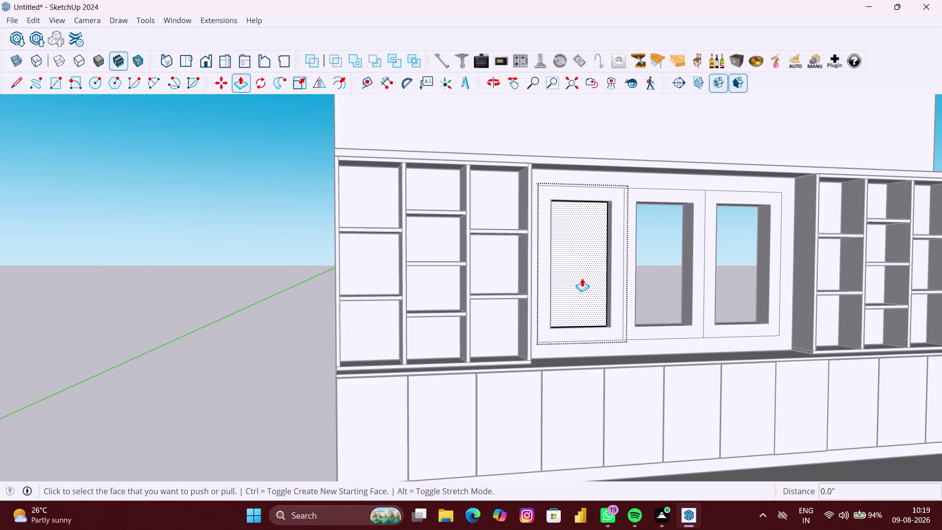
click(582, 278)
middle_drag(582, 278, 817, 309)
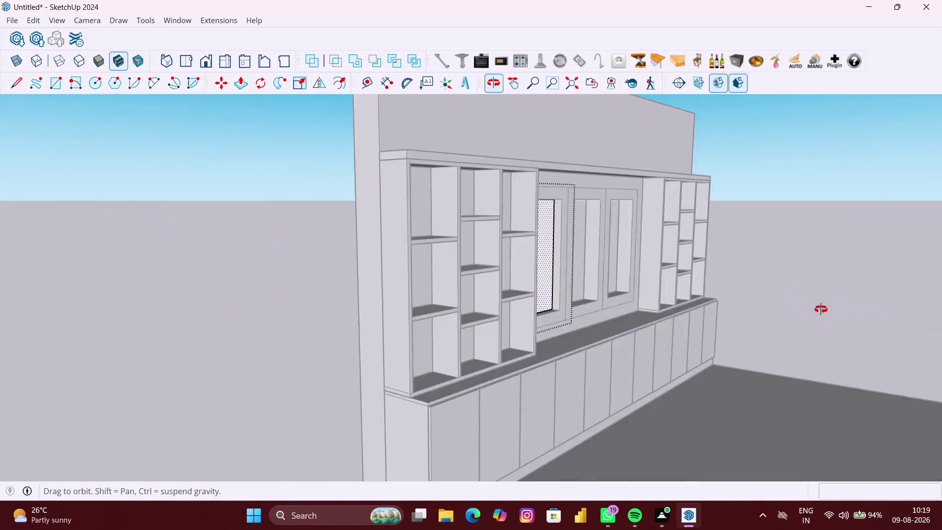
middle_drag(818, 309, 821, 310)
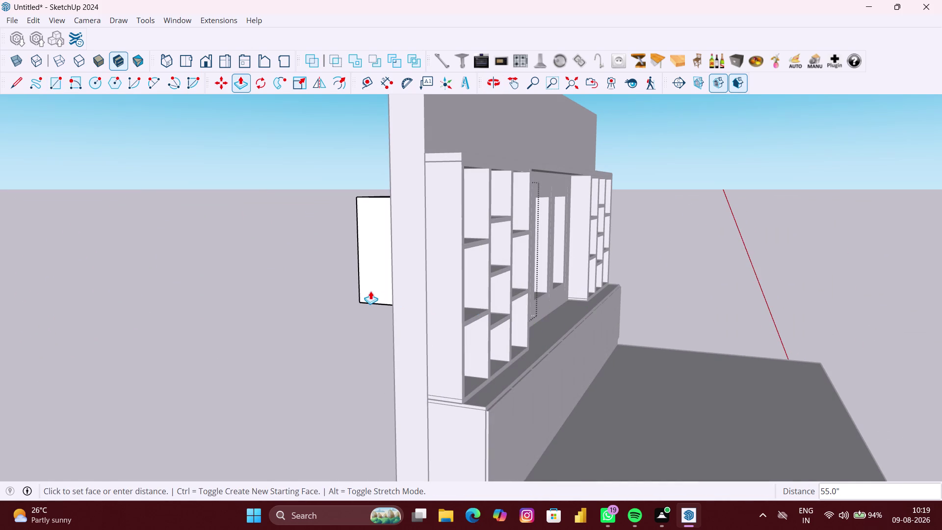
key(6)
text(mm)
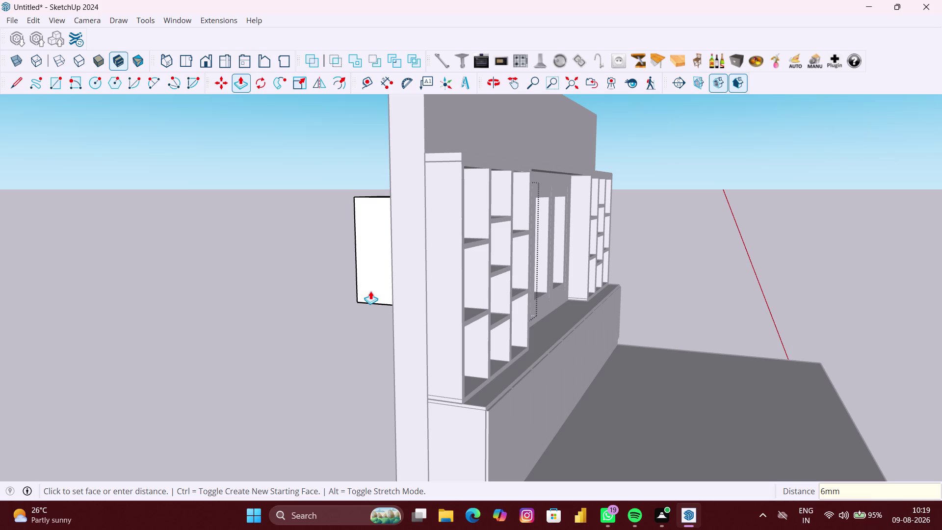
key(Return)
Orbit back to the front of the unit and clear the selection.
scroll(down, 3)
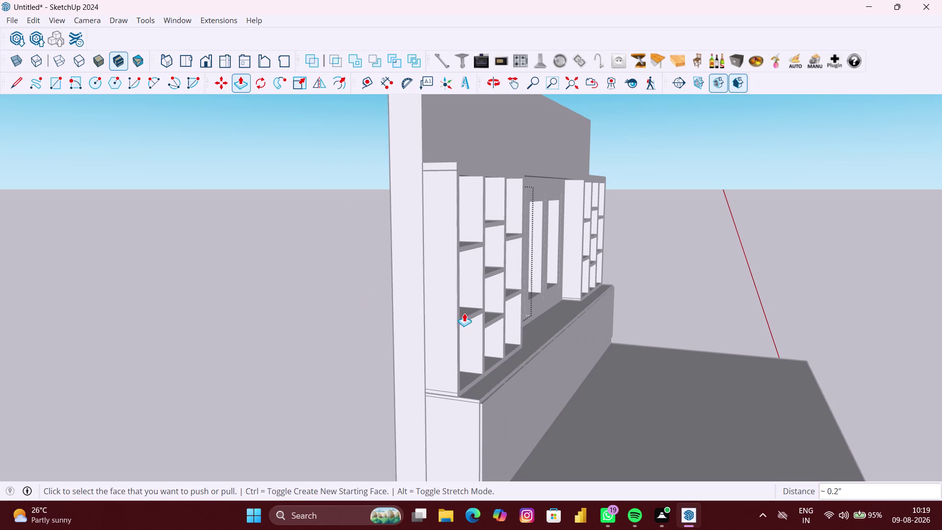
scroll(down, 3)
middle_drag(487, 315, 166, 327)
key(space)
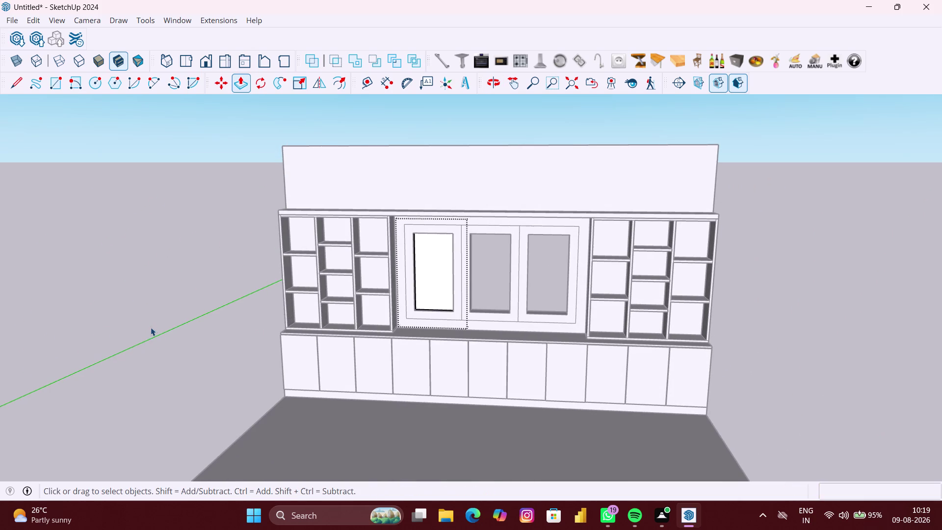
click(150, 327)
scroll(up, 3)
Select the left window frame for moving and turn on X-ray to see its corner.
scroll(up, 3)
click(470, 284)
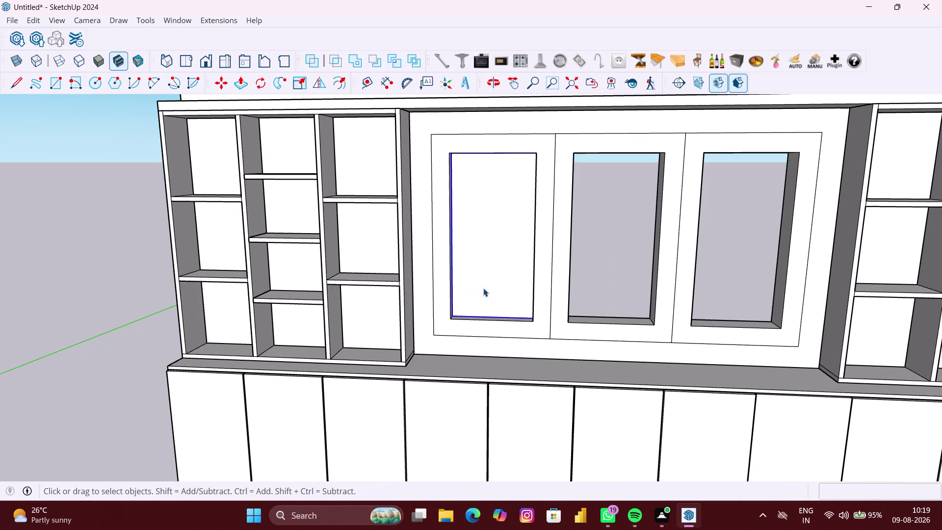
scroll(up, 3)
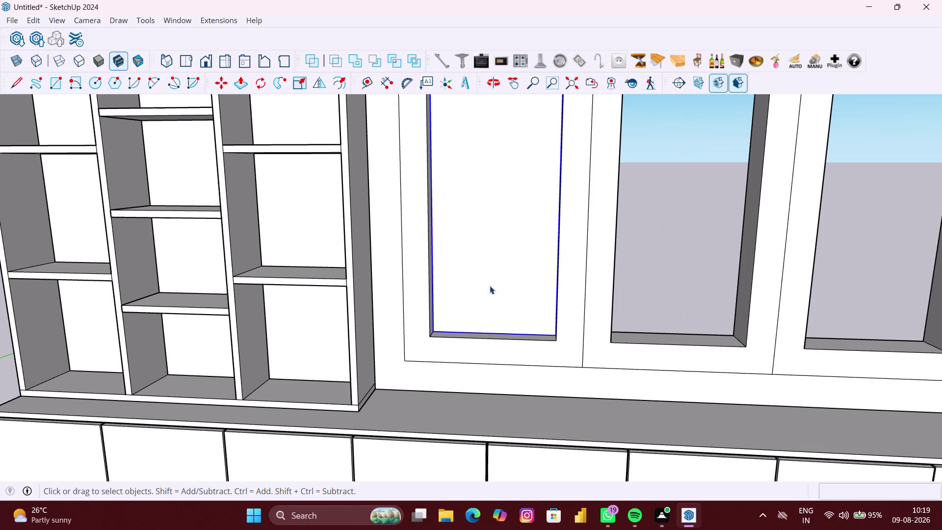
key(m)
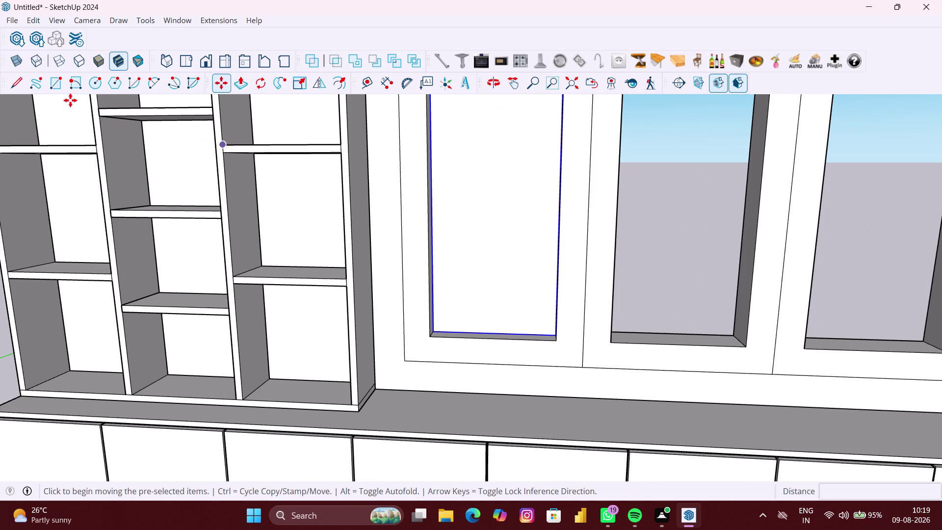
click(17, 63)
scroll(up, 3)
scroll(up, 3)
middle_drag(509, 320, 508, 320)
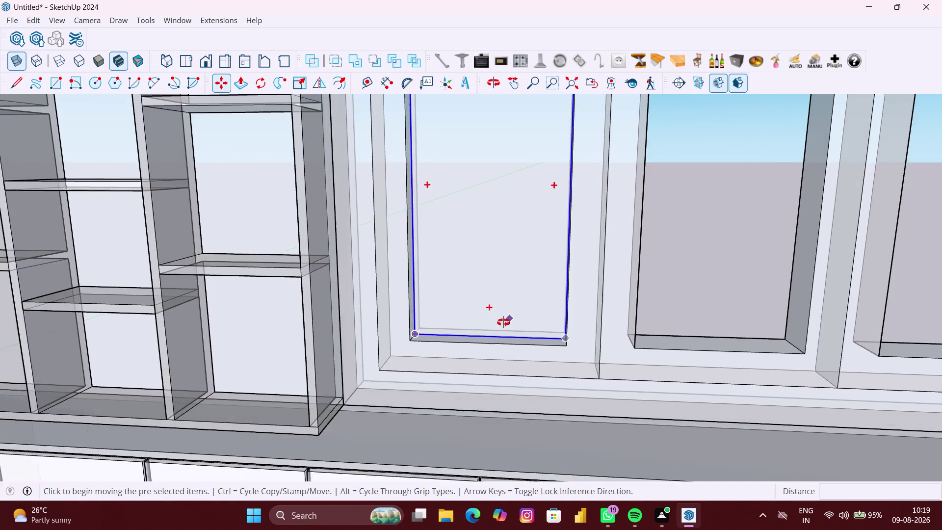
middle_drag(507, 320, 406, 417)
middle_drag(442, 329, 412, 344)
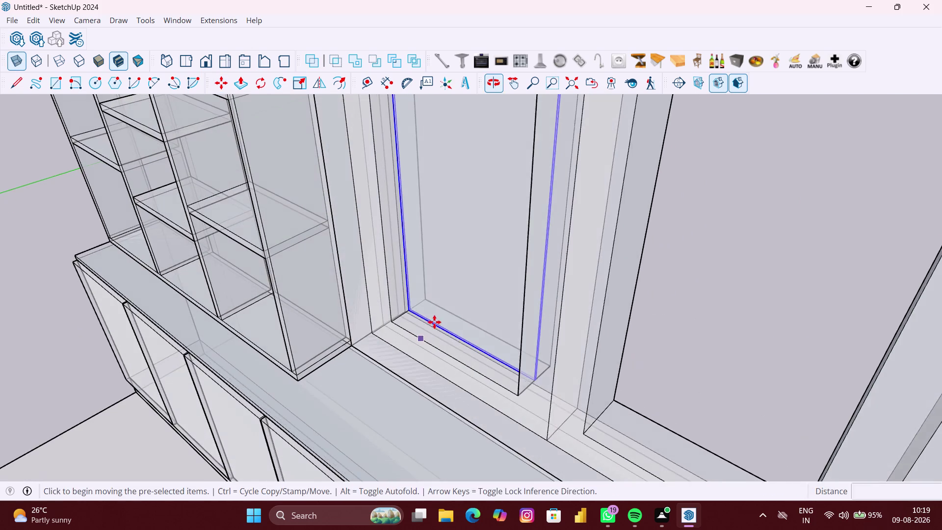
scroll(up, 3)
scroll(up, 3)
scroll(up, 3)
scroll(up, 3)
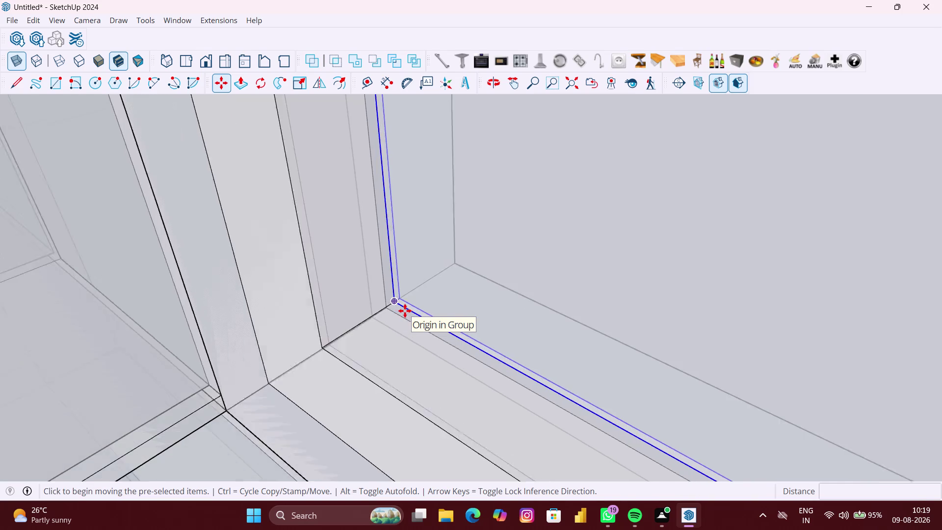
scroll(up, 3)
scroll(down, 3)
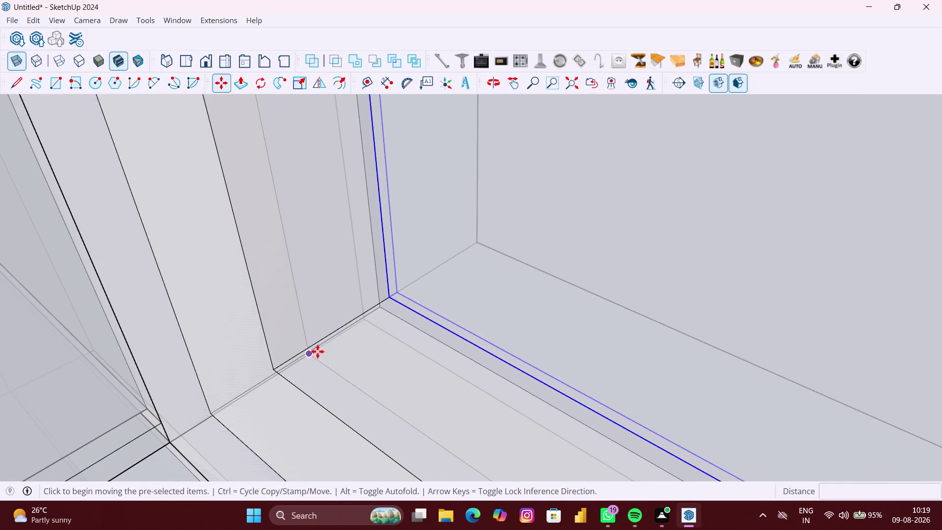
scroll(down, 3)
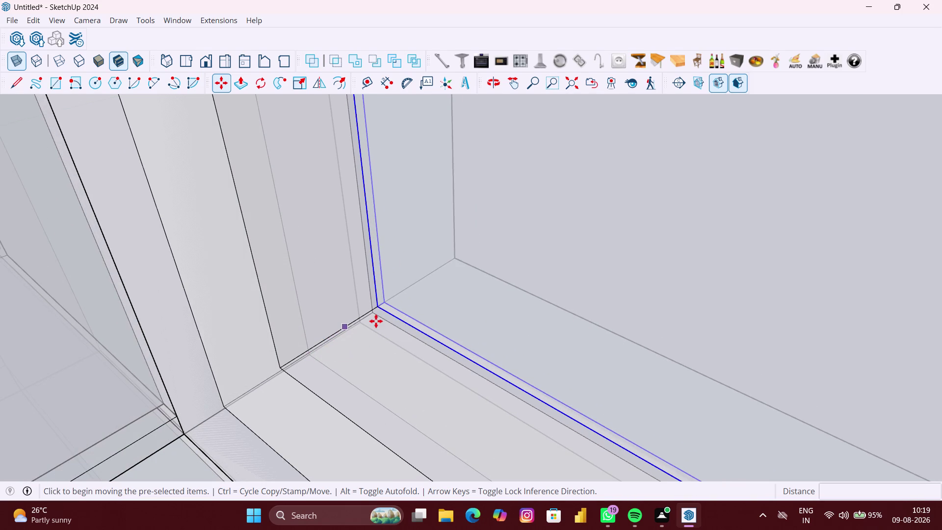
scroll(down, 3)
scroll(down, 3)
scroll(down, 3)
scroll(up, 3)
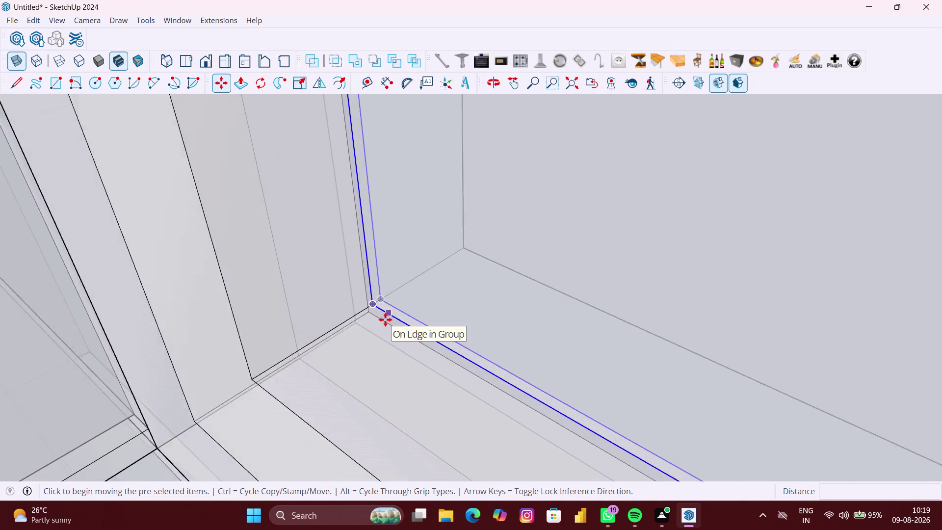
scroll(up, 3)
scroll(up, 3)
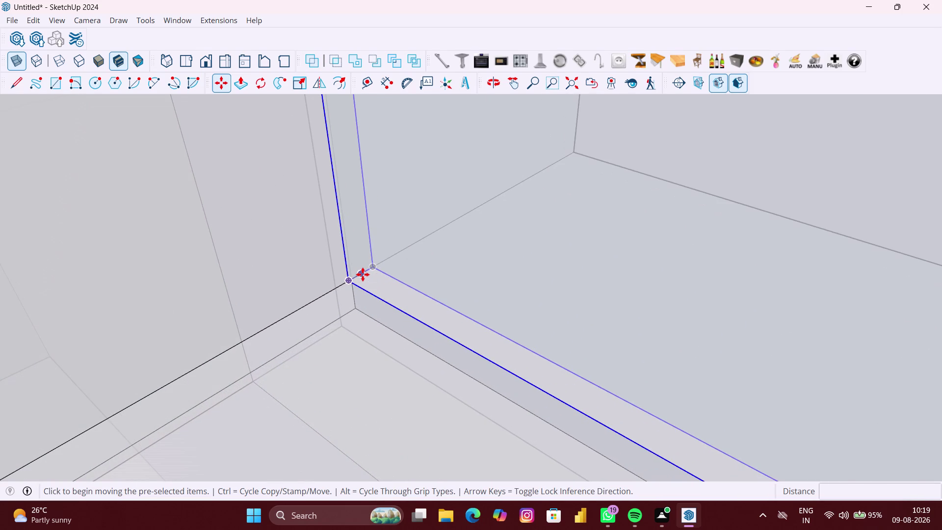
Snap the frame's bottom corner onto the opening's inner corner.
click(363, 274)
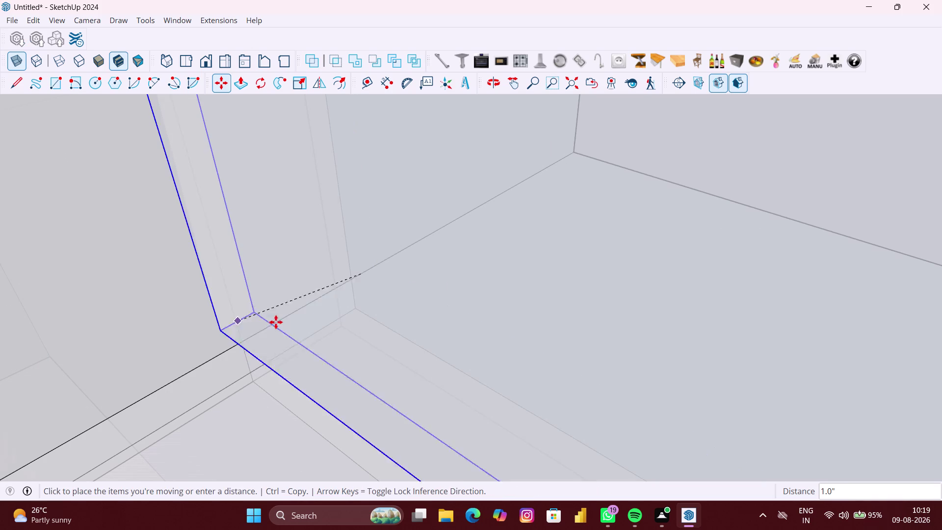
scroll(down, 3)
scroll(down, 3)
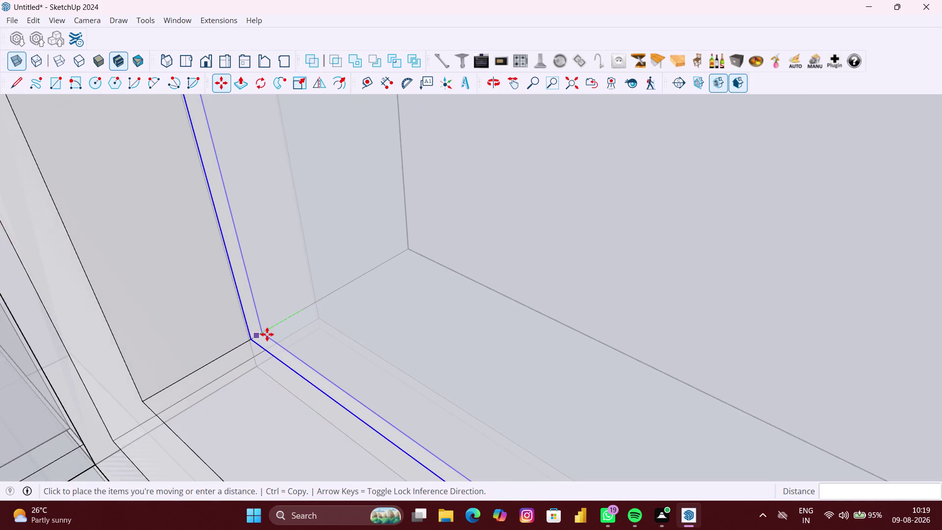
scroll(down, 3)
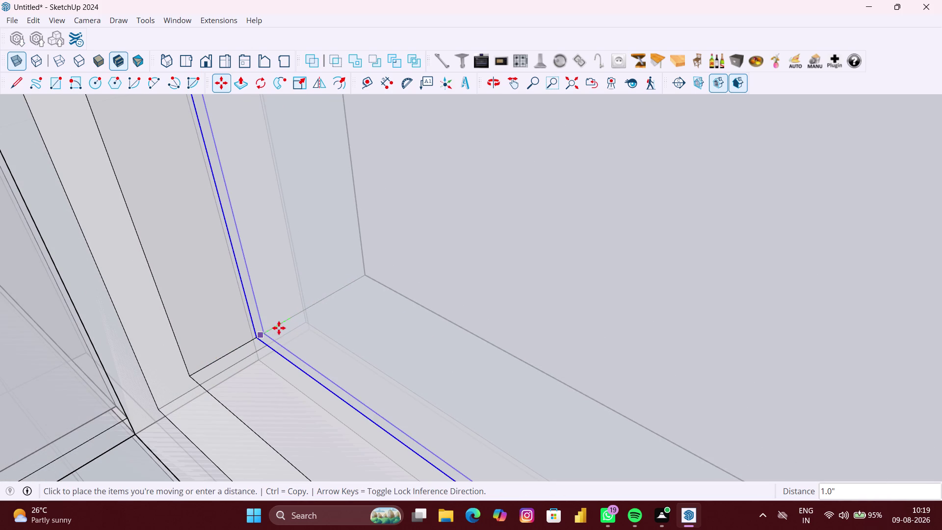
scroll(up, 3)
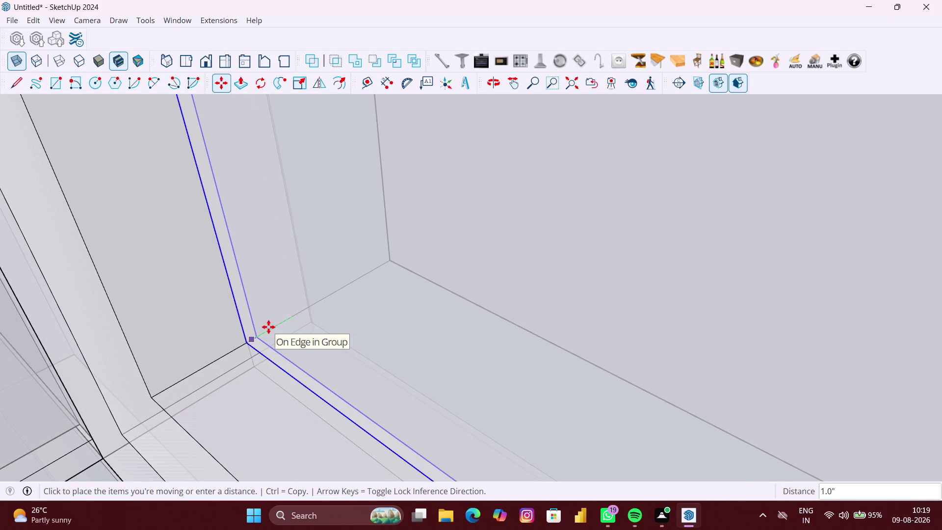
scroll(up, 3)
scroll(down, 3)
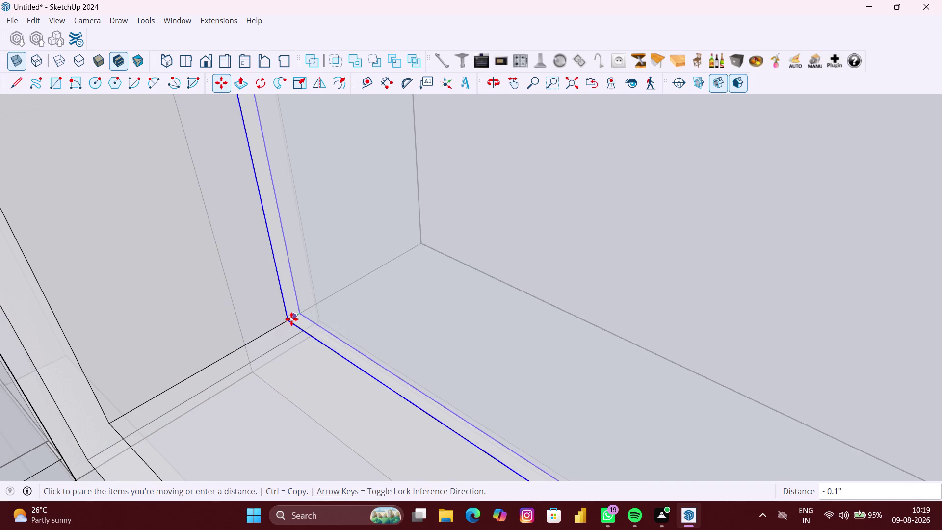
click(292, 319)
scroll(down, 3)
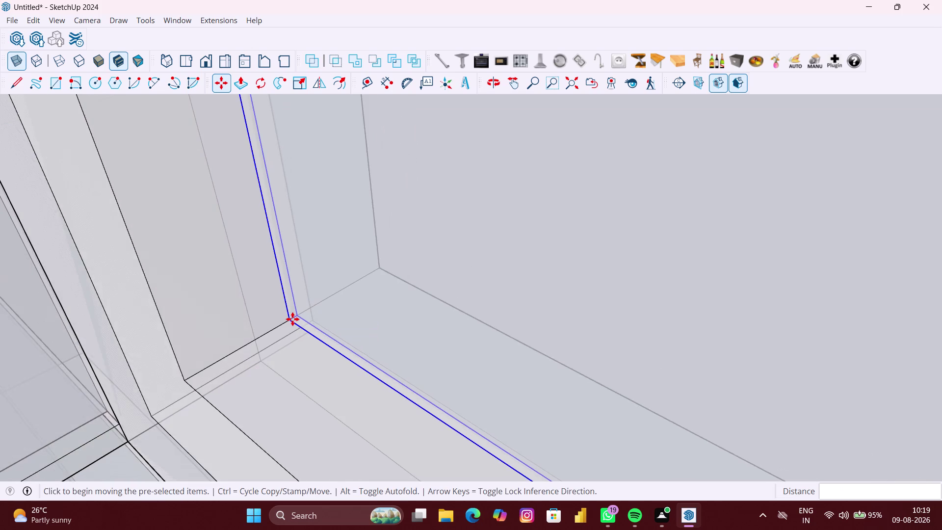
scroll(down, 3)
middle_drag(294, 328, 306, 327)
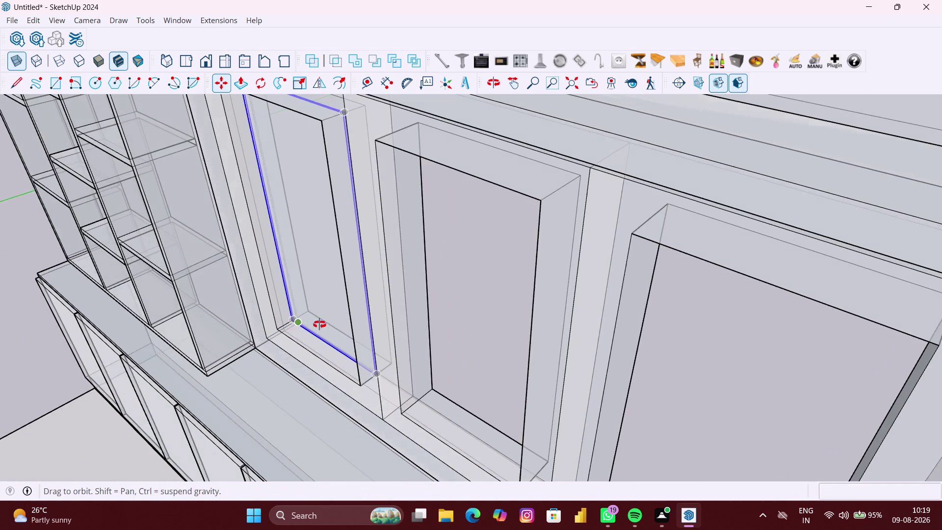
Copy the window panel along one axis into the middle opening.
middle_drag(307, 328, 401, 294)
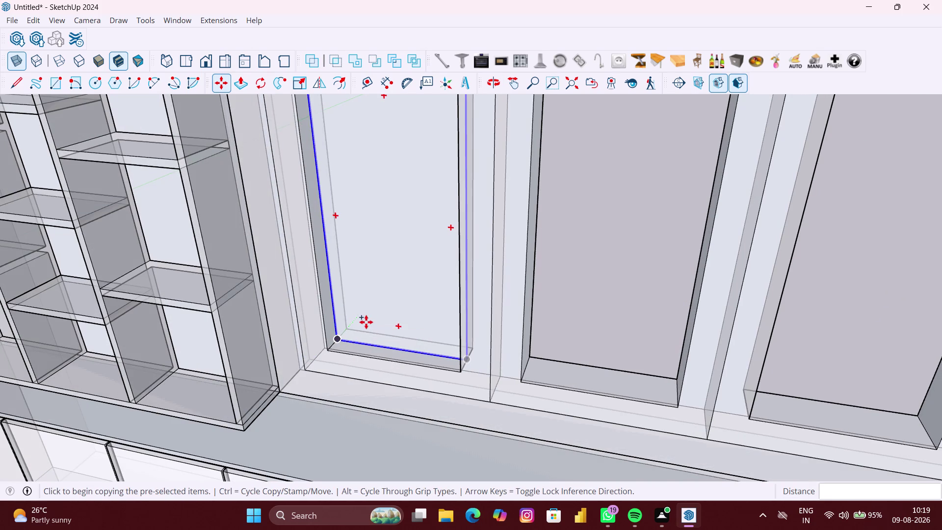
scroll(up, 3)
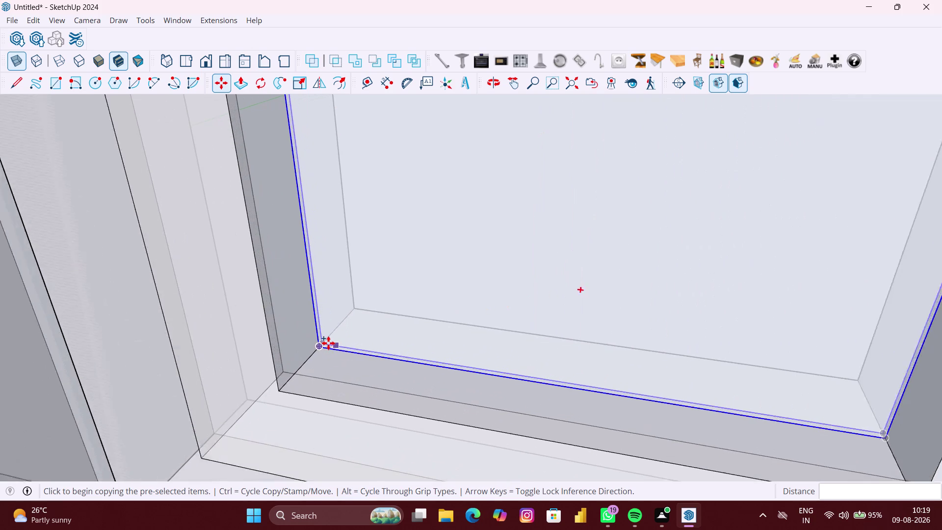
scroll(up, 3)
scroll(up, 3)
scroll(up, 3)
scroll(up, 3)
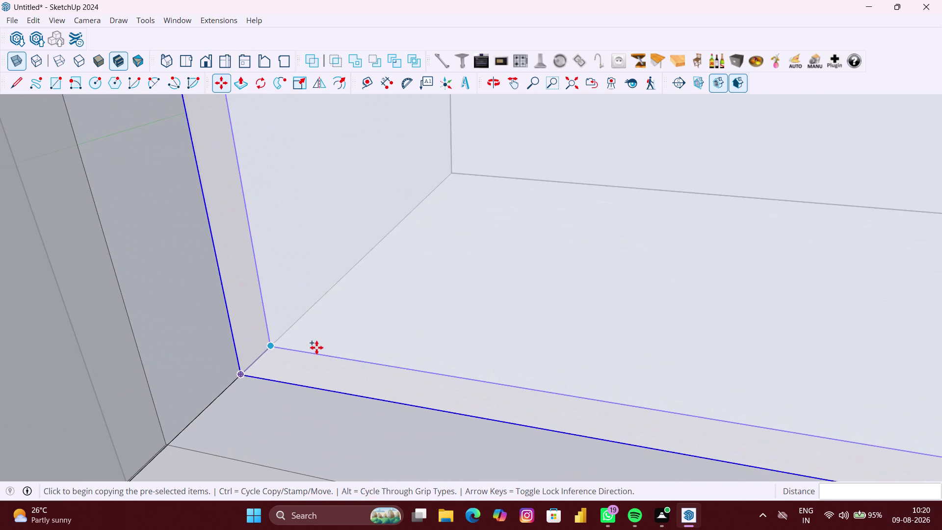
click(257, 358)
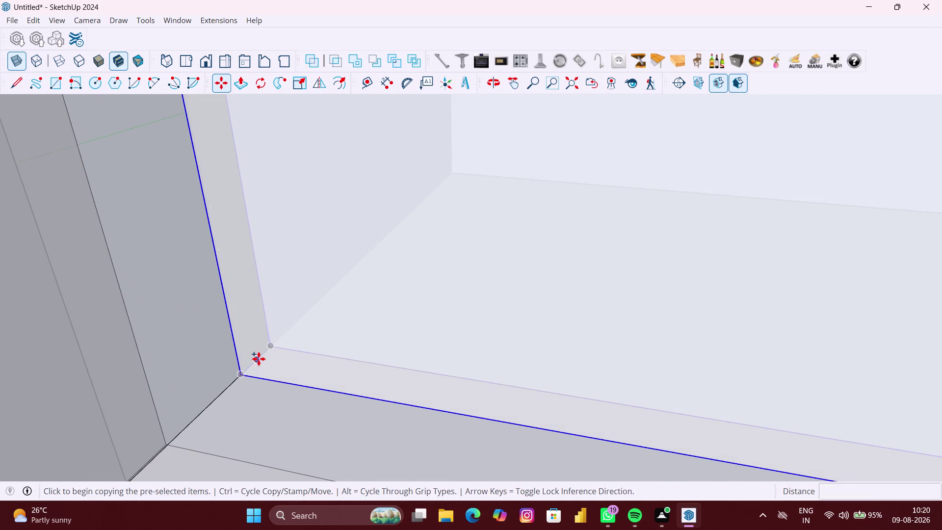
scroll(down, 3)
scroll(up, 3)
scroll(down, 3)
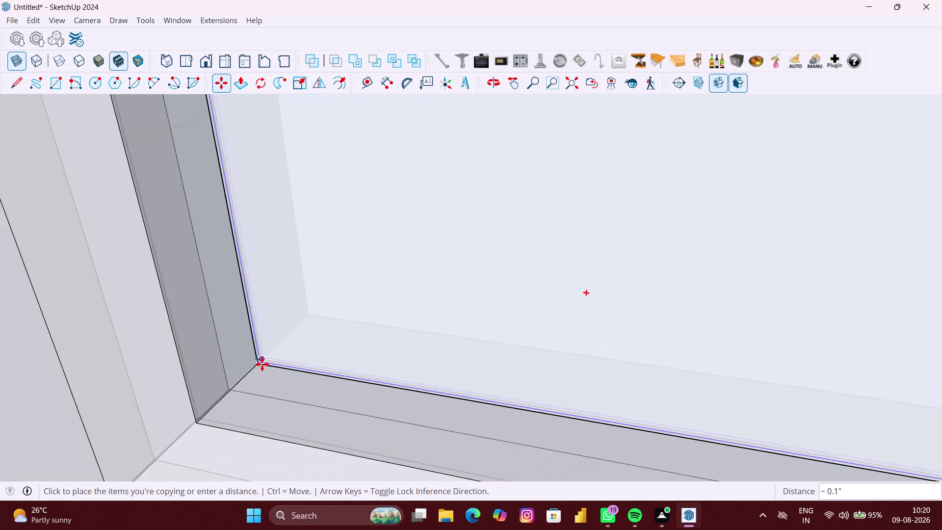
scroll(down, 3)
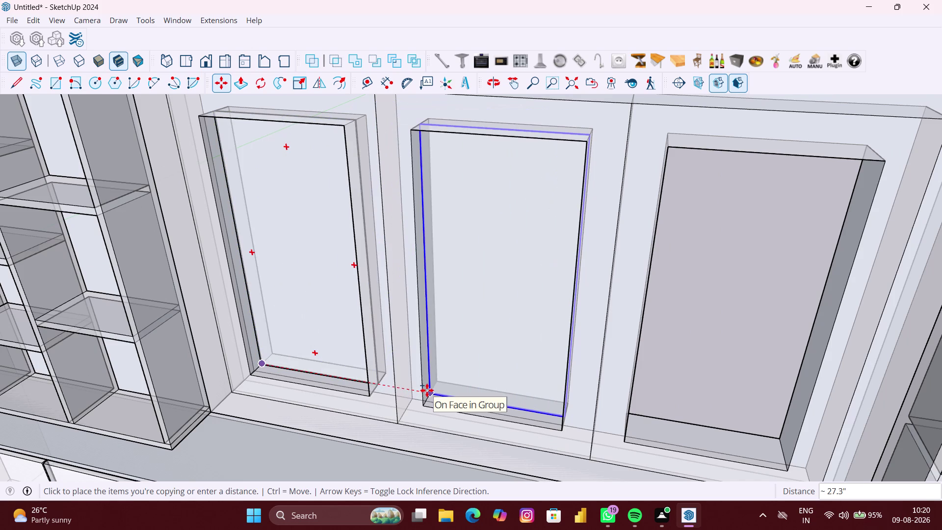
key(Right)
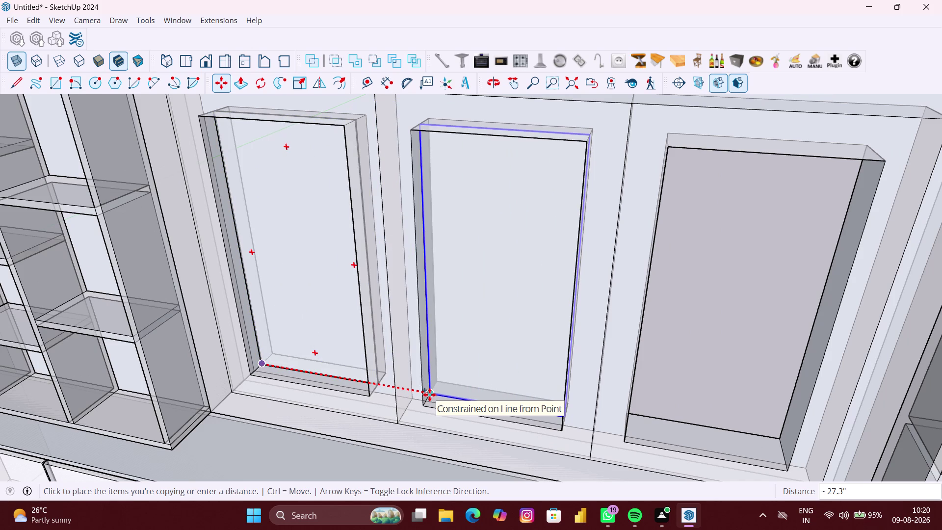
click(429, 394)
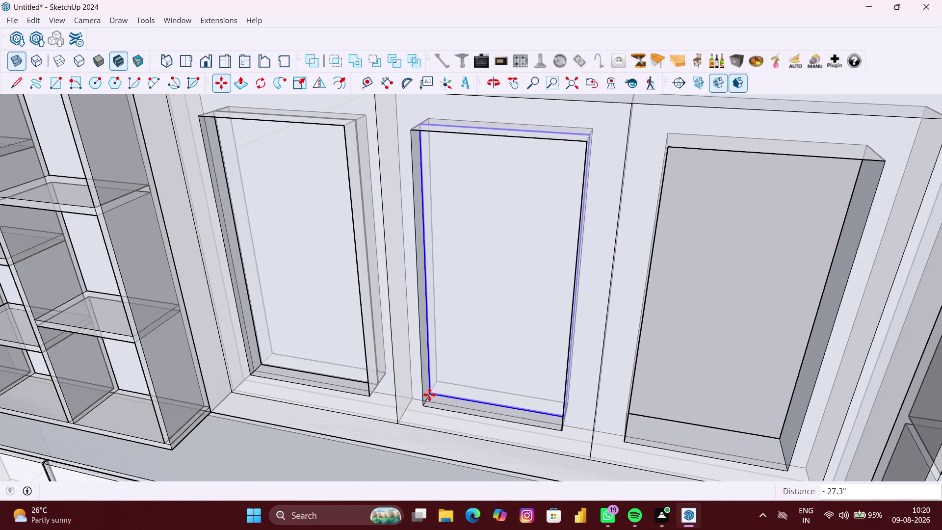
Move the copied panel so its corner snaps to the midpoint in the opening.
key(m)
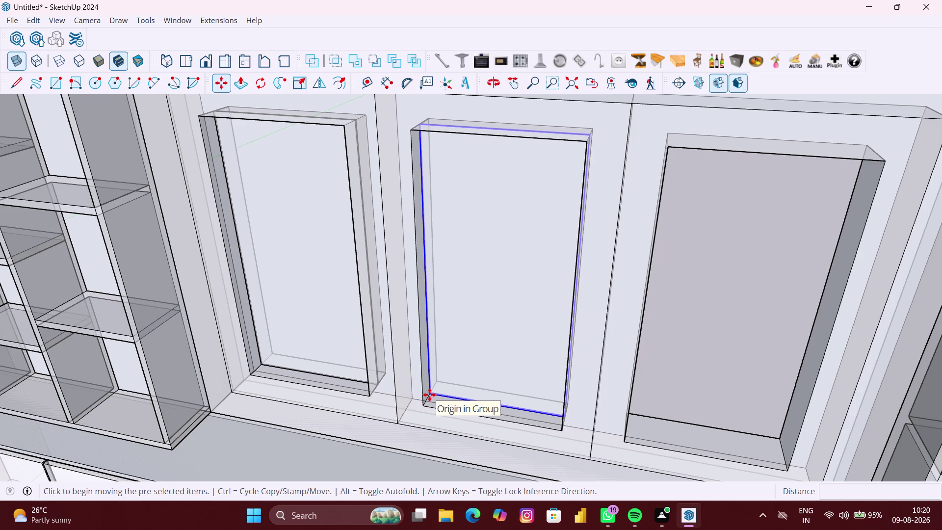
scroll(up, 3)
scroll(up, 3)
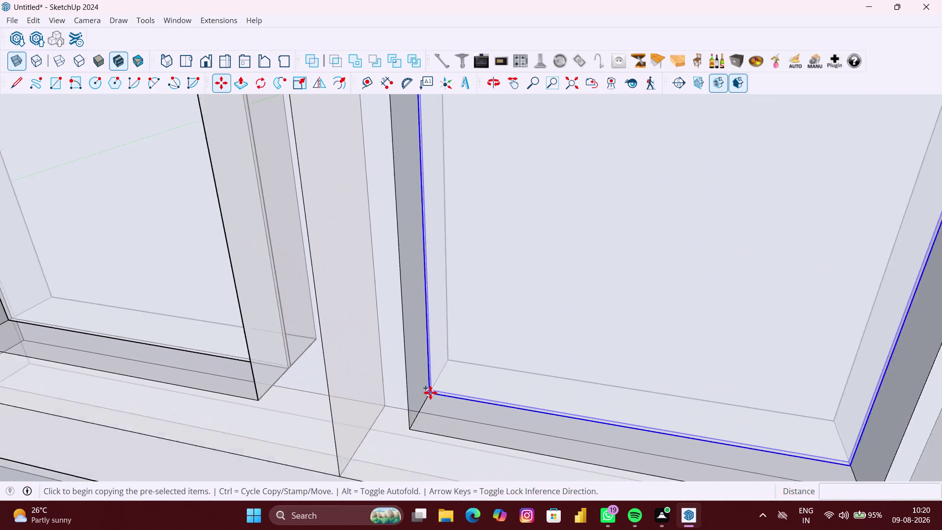
scroll(up, 3)
scroll(up, 3)
scroll(up, 3)
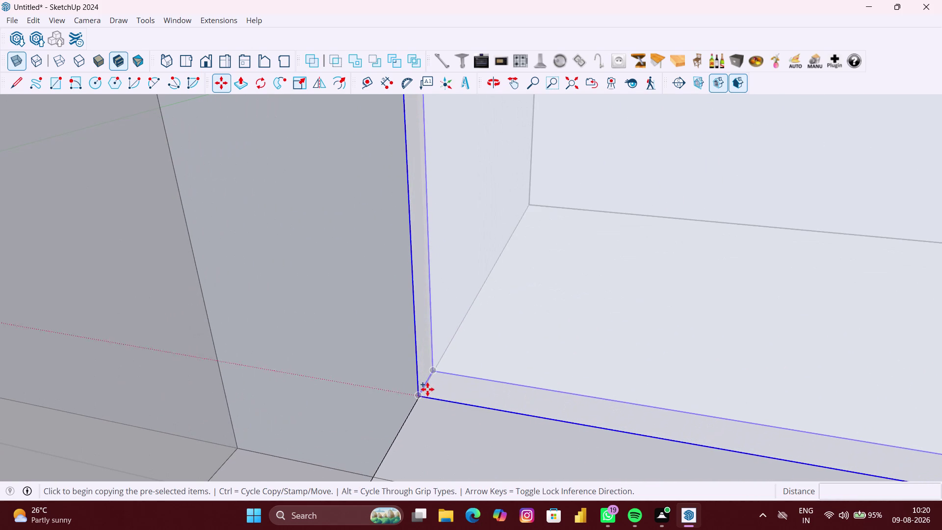
click(427, 386)
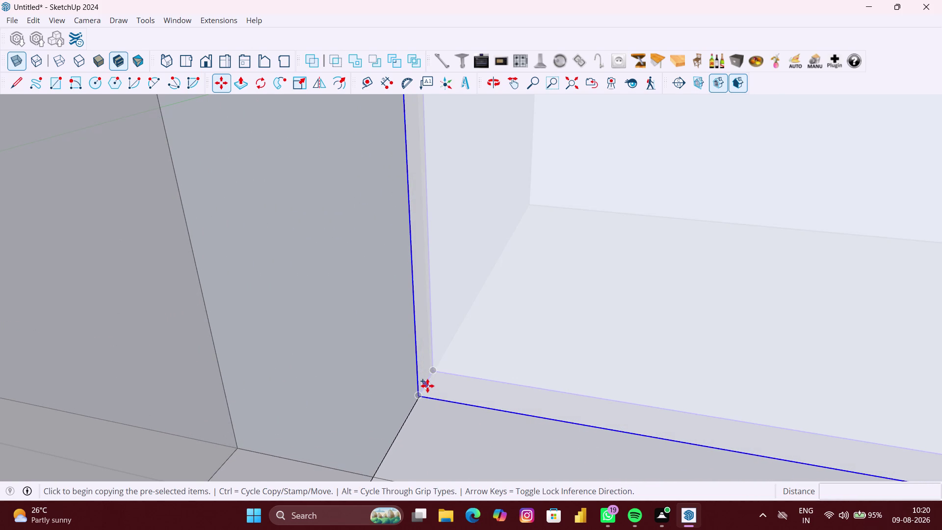
key(Right)
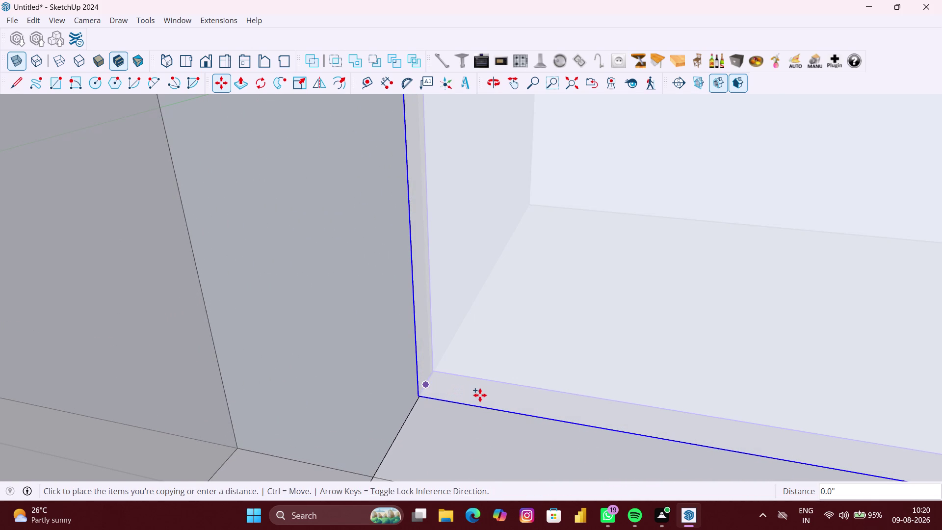
scroll(down, 3)
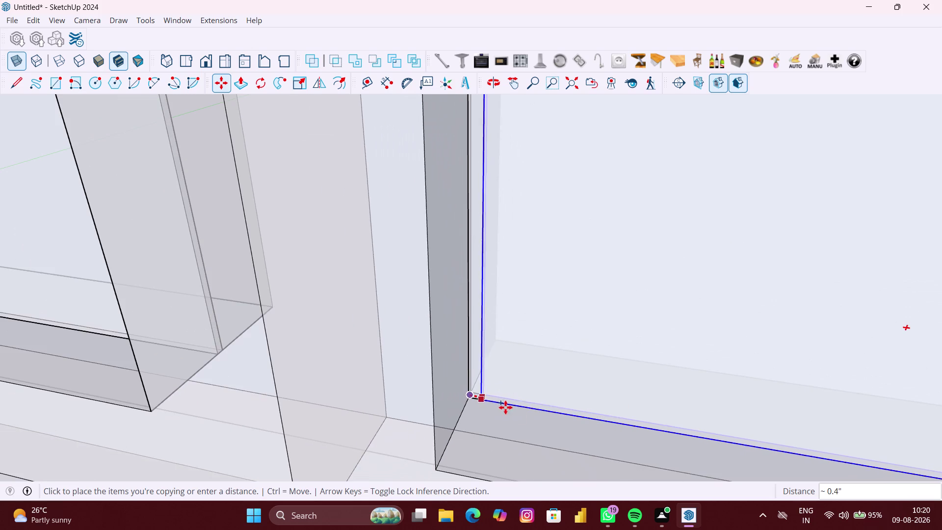
scroll(down, 3)
scroll(down, 3)
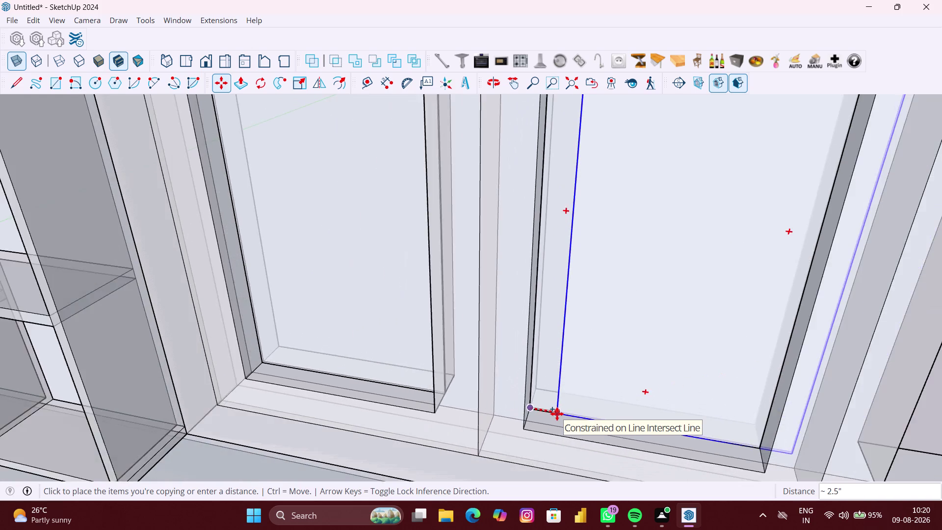
scroll(down, 3)
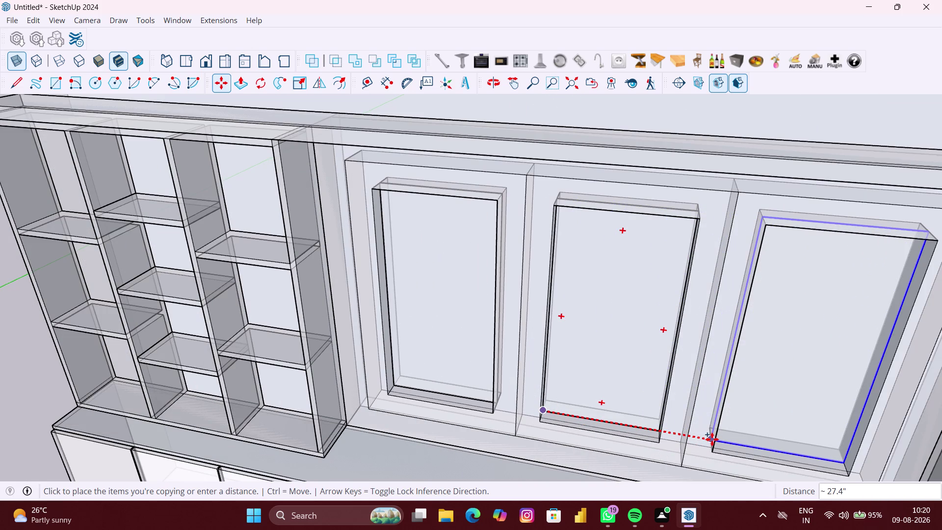
scroll(up, 3)
middle_drag(711, 440, 673, 427)
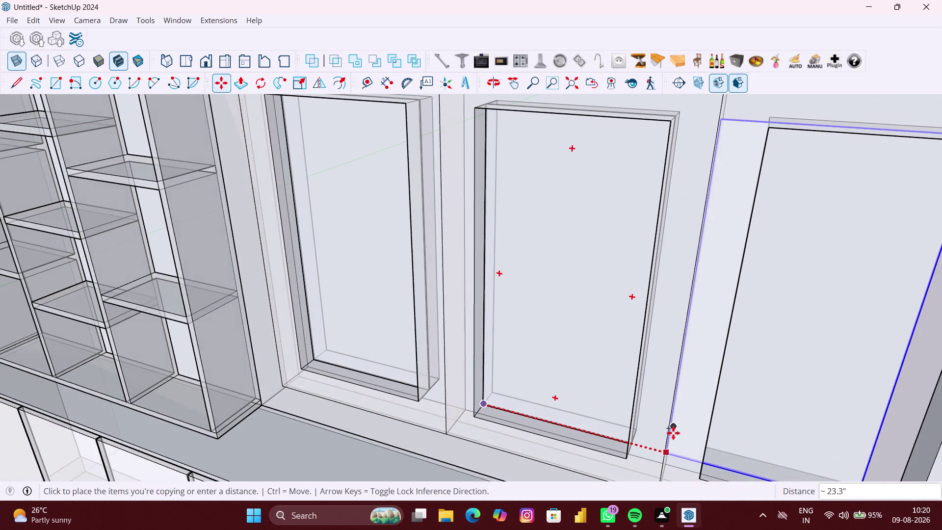
scroll(up, 3)
scroll(up, 3)
middle_drag(703, 467, 692, 469)
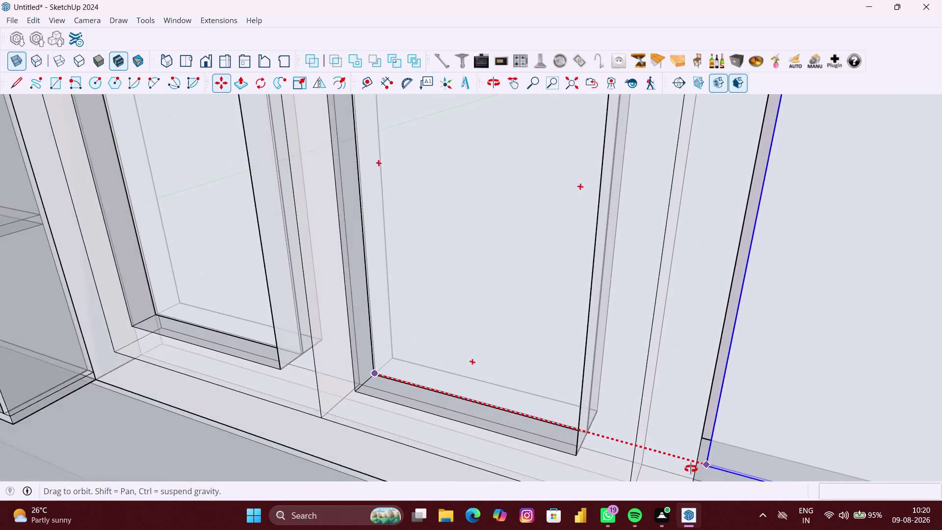
middle_drag(692, 469, 681, 466)
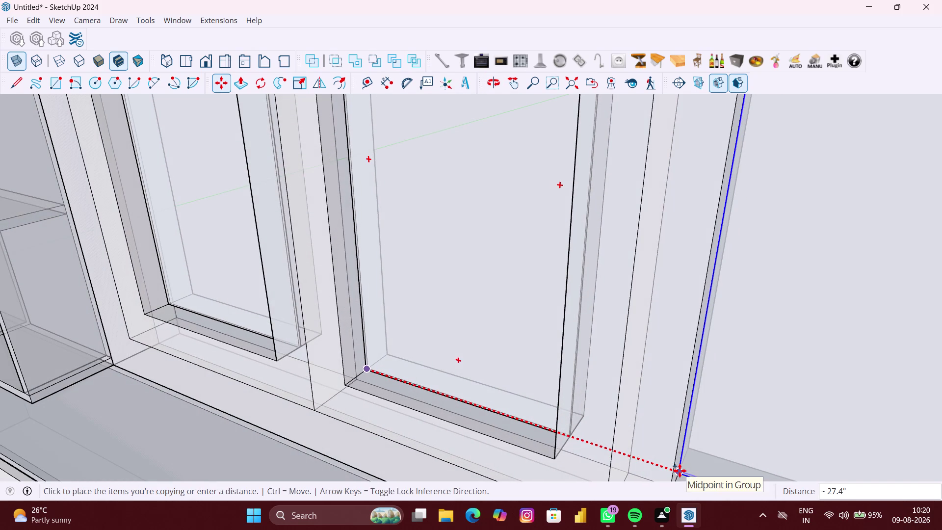
click(680, 471)
scroll(down, 3)
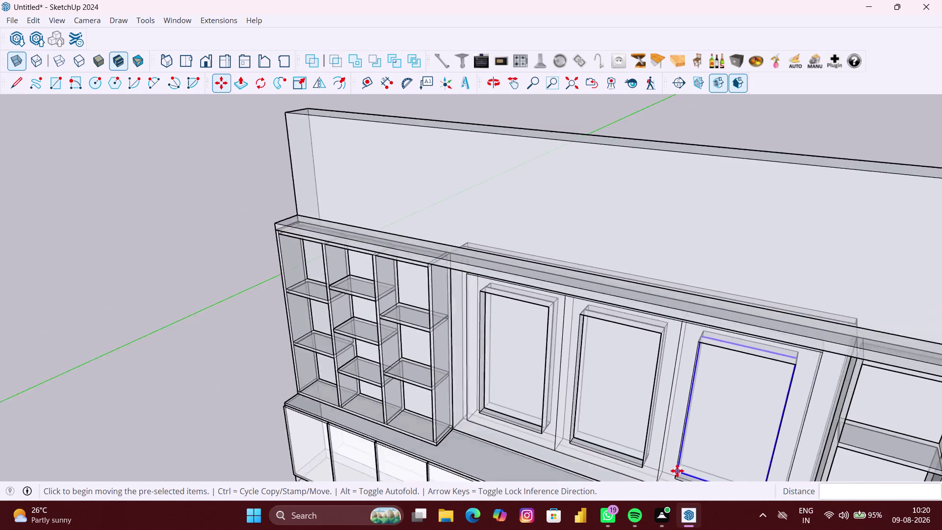
Clear the selection and view the whole bay of three panels.
key(space)
click(296, 395)
scroll(down, 3)
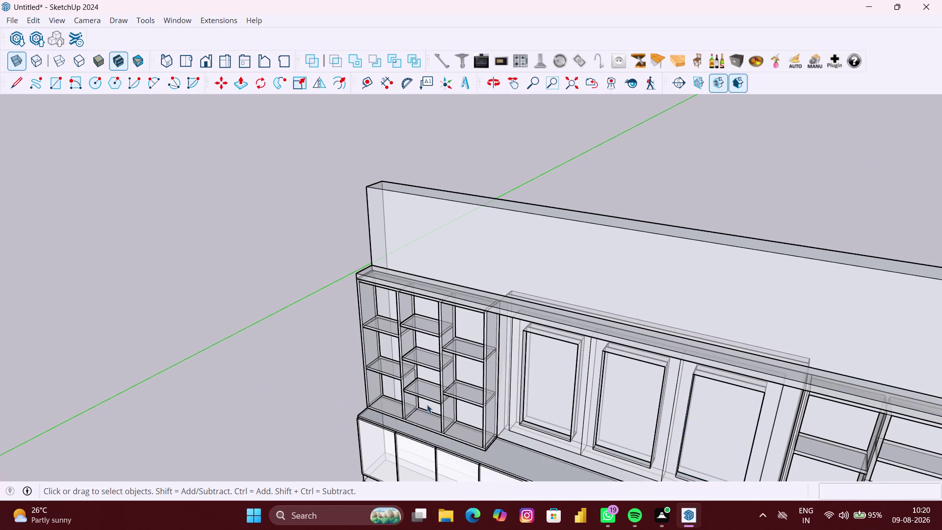
scroll(down, 3)
middle_drag(498, 415, 549, 413)
scroll(up, 3)
click(513, 400)
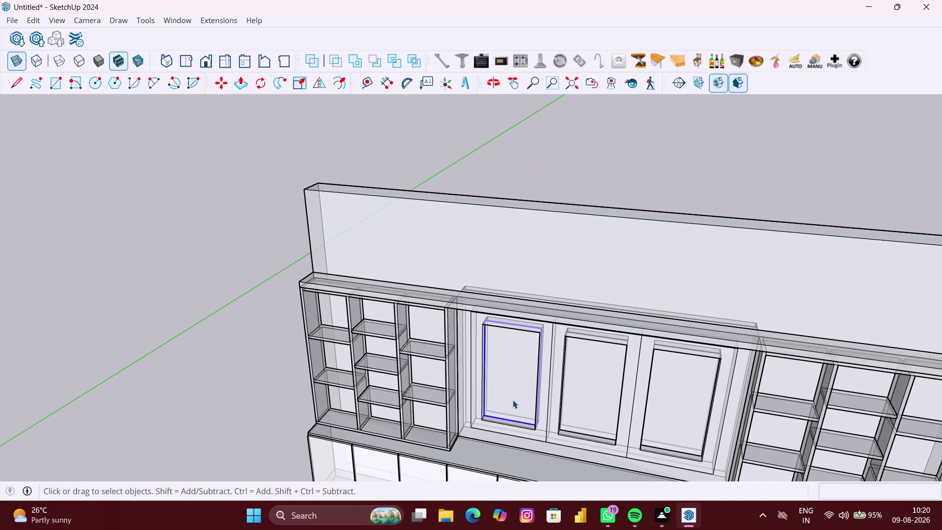
Pick Translucent Glass Blue from the Glass and Mirrors material collection.
key(b)
scroll(down, 3)
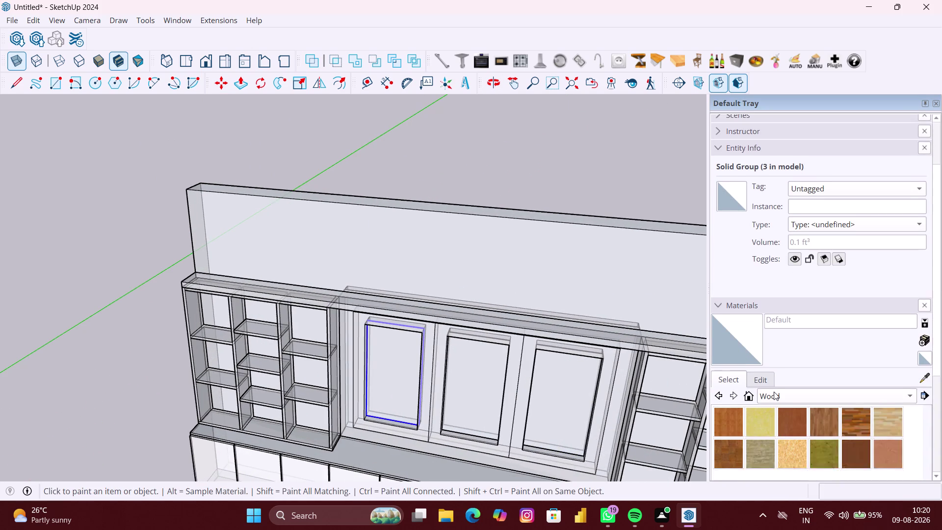
click(791, 361)
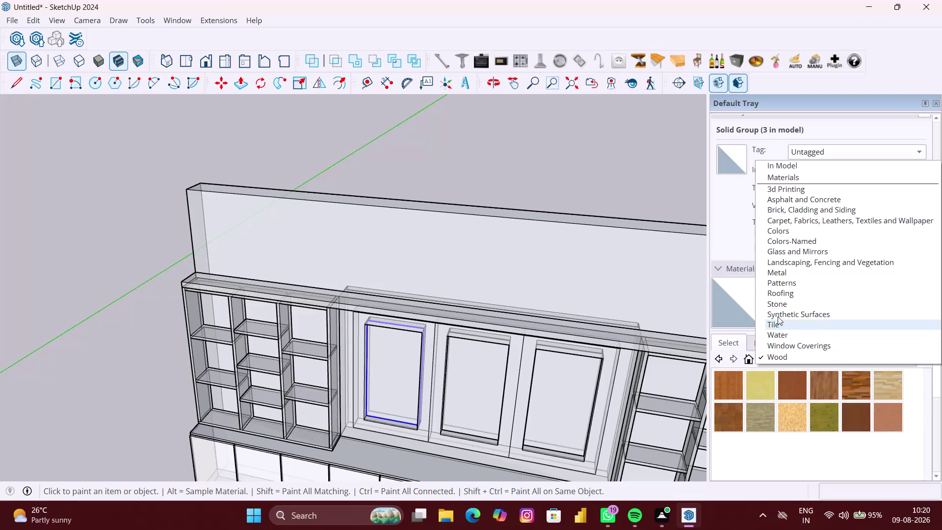
click(782, 253)
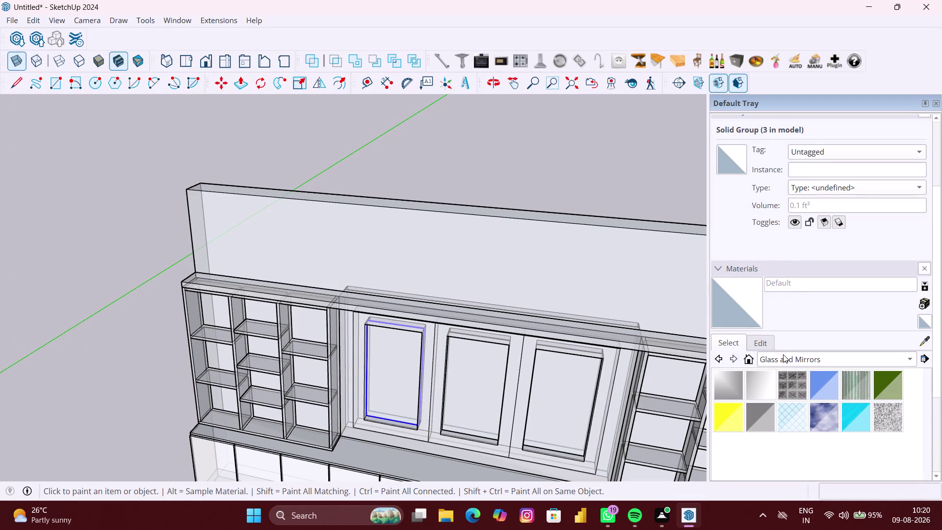
click(825, 385)
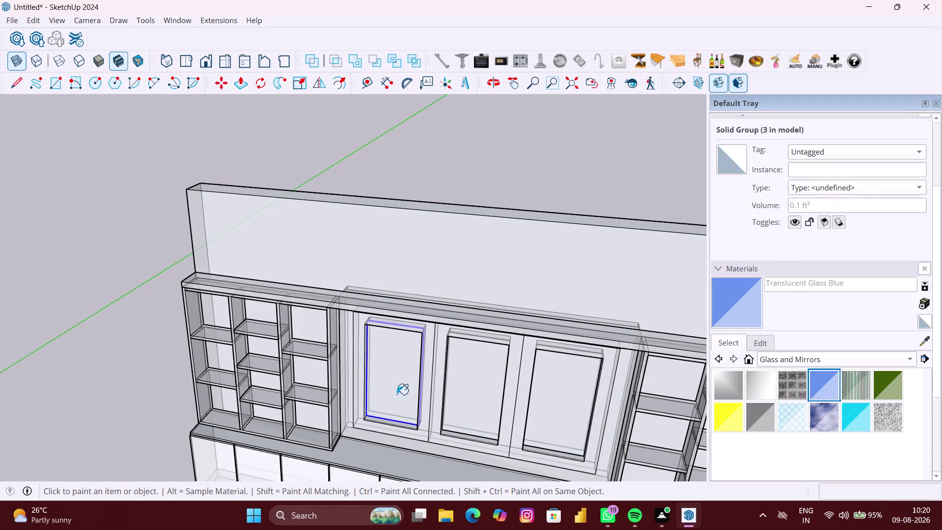
Paint the first, second and third centre panels with the blue glass.
click(388, 391)
click(482, 394)
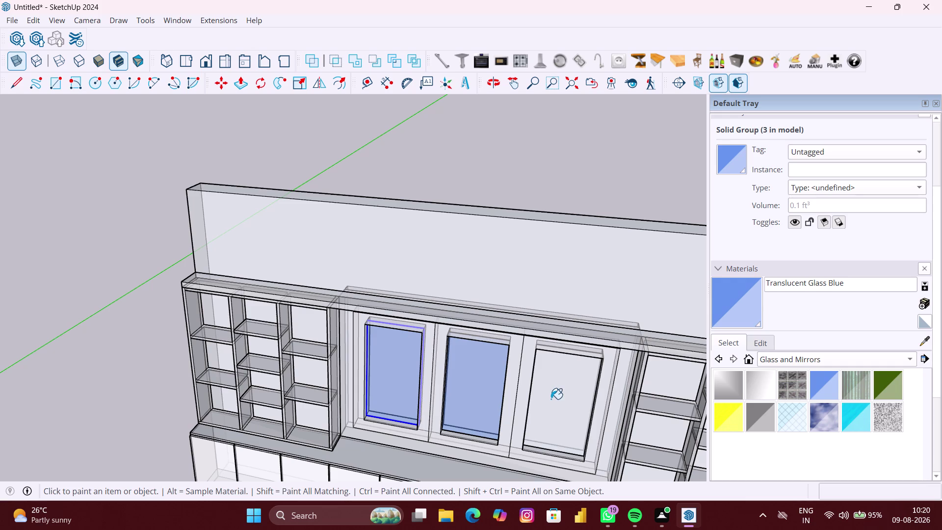
click(551, 399)
scroll(down, 3)
middle_drag(354, 406, 593, 392)
middle_drag(219, 369, 230, 369)
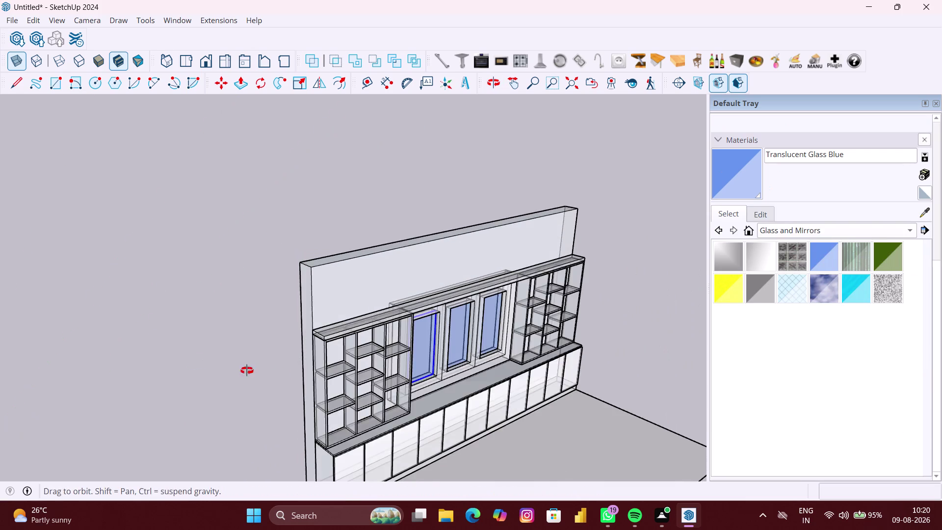
middle_drag(230, 370, 413, 366)
middle_drag(425, 355, 561, 346)
middle_drag(243, 329, 349, 326)
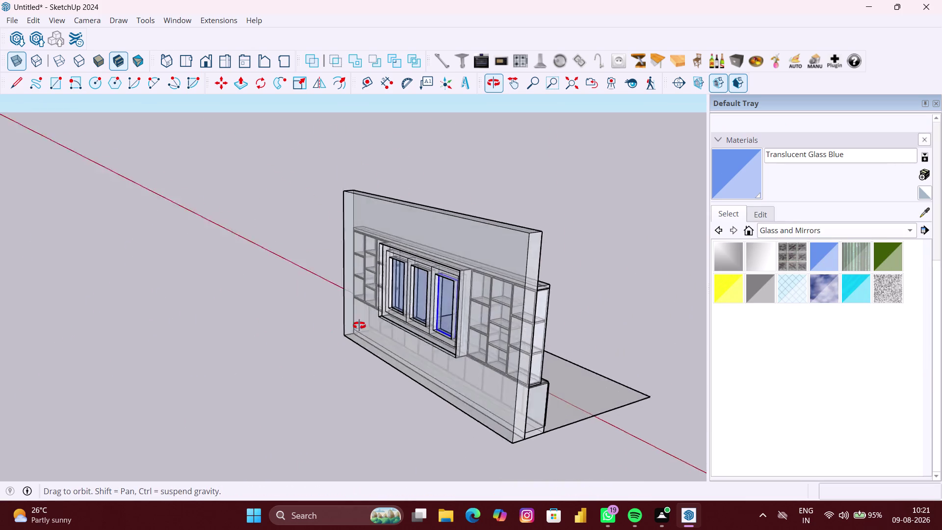
middle_drag(349, 326, 436, 321)
key(space)
Turn X-ray off and orbit to face the rack's front.
click(212, 382)
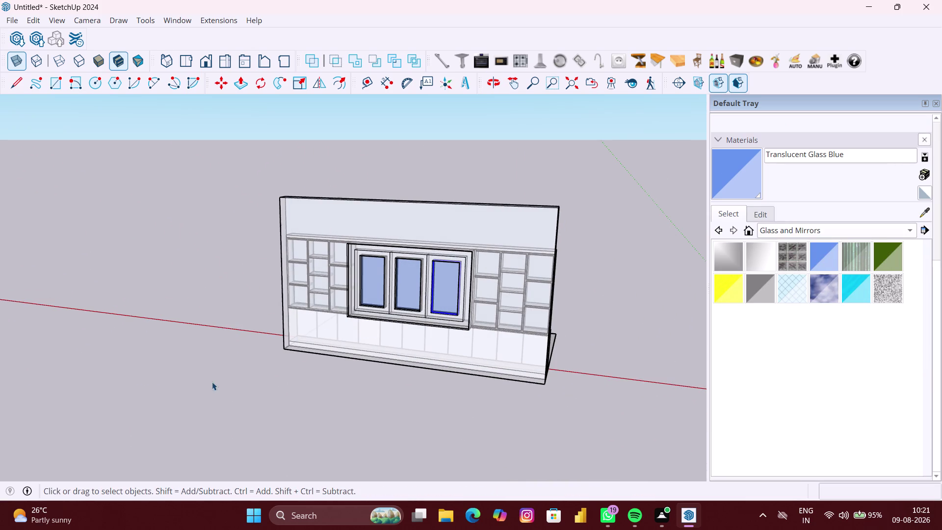
click(20, 63)
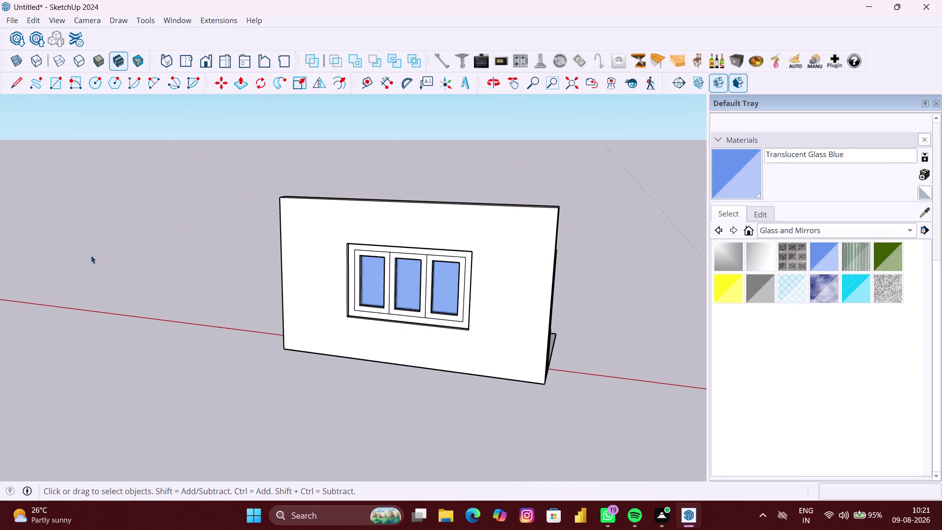
click(92, 257)
scroll(down, 3)
middle_drag(368, 357, 0, 333)
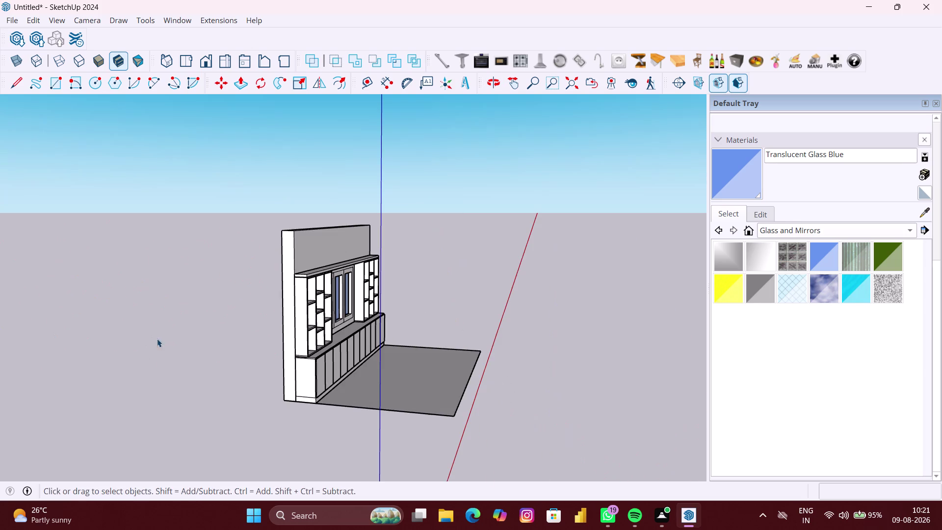
middle_drag(362, 341, 117, 325)
scroll(up, 3)
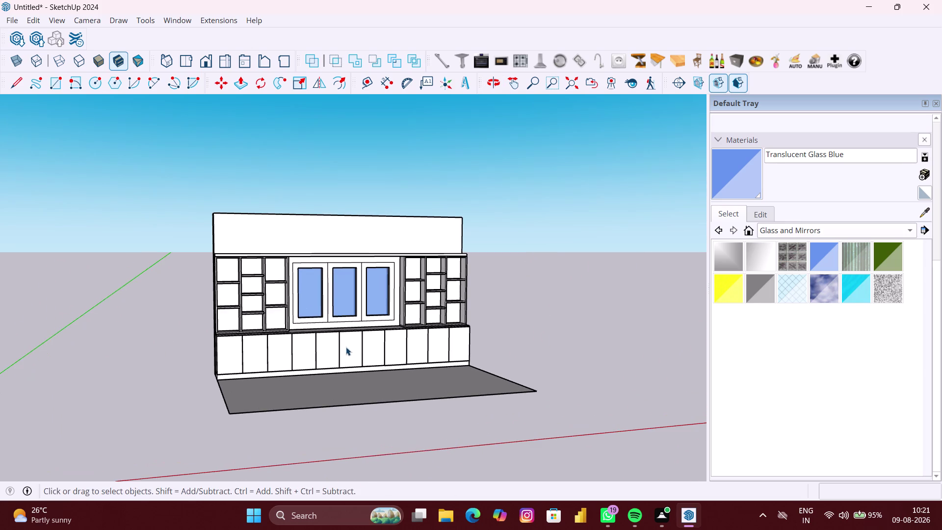
middle_drag(329, 352, 320, 352)
scroll(up, 3)
middle_drag(342, 373, 324, 368)
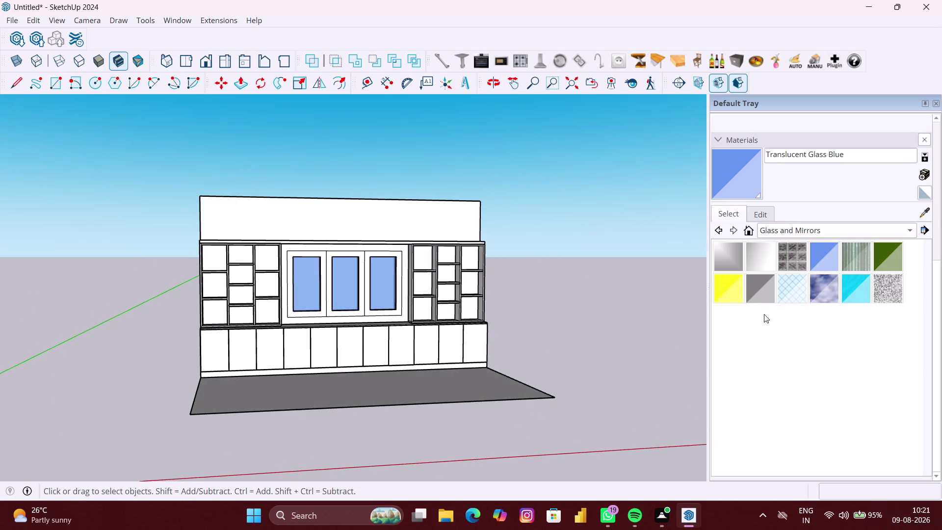
Switch the Materials tray to the Wood collection.
click(794, 229)
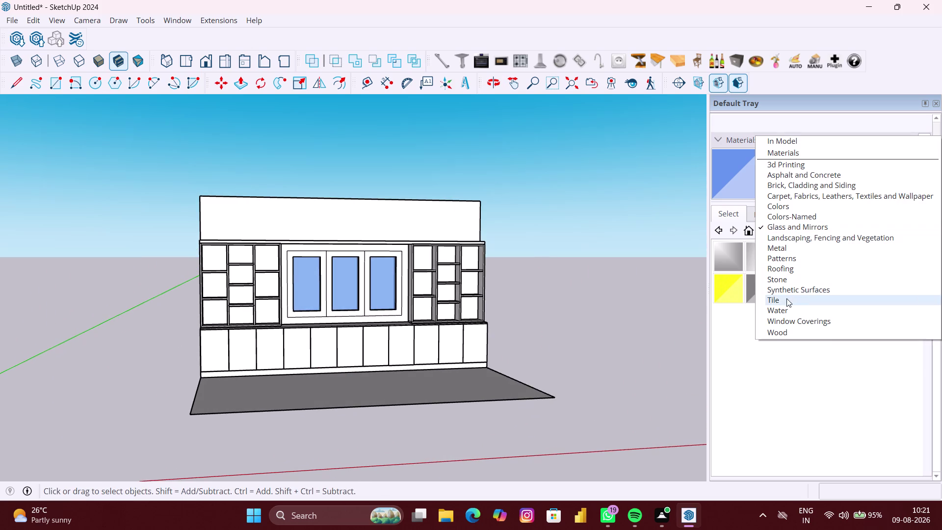
click(787, 329)
scroll(up, 3)
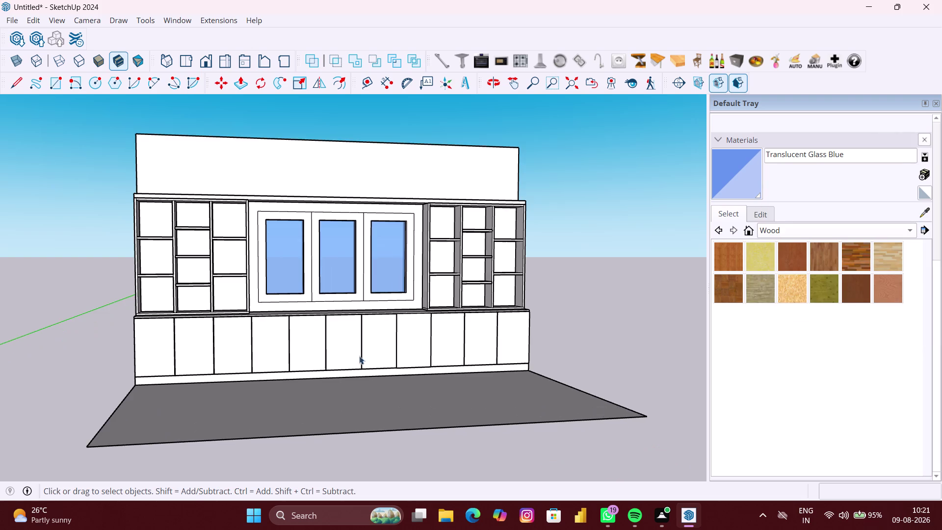
middle_drag(348, 356, 332, 363)
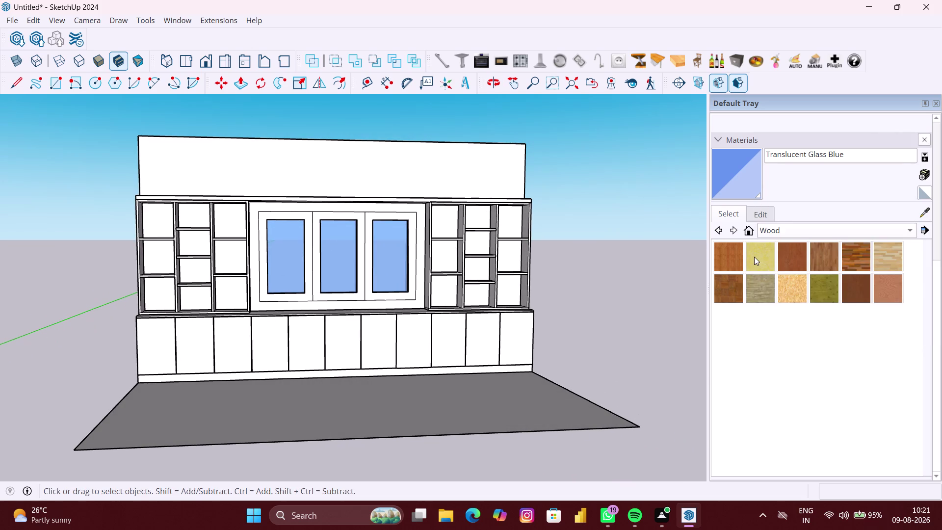
Pick the Wood Board Cork material and paint the base strip with it.
click(755, 256)
scroll(up, 3)
click(445, 373)
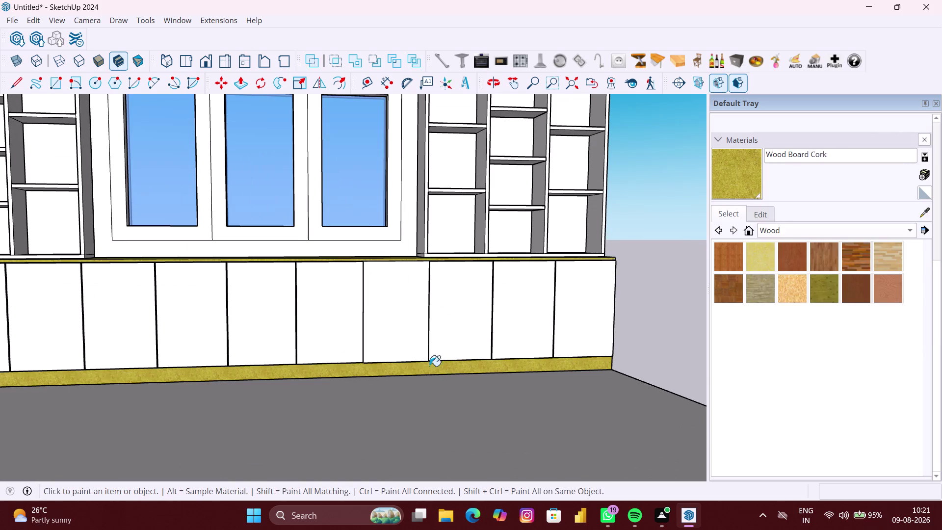
scroll(down, 3)
middle_drag(397, 293, 365, 348)
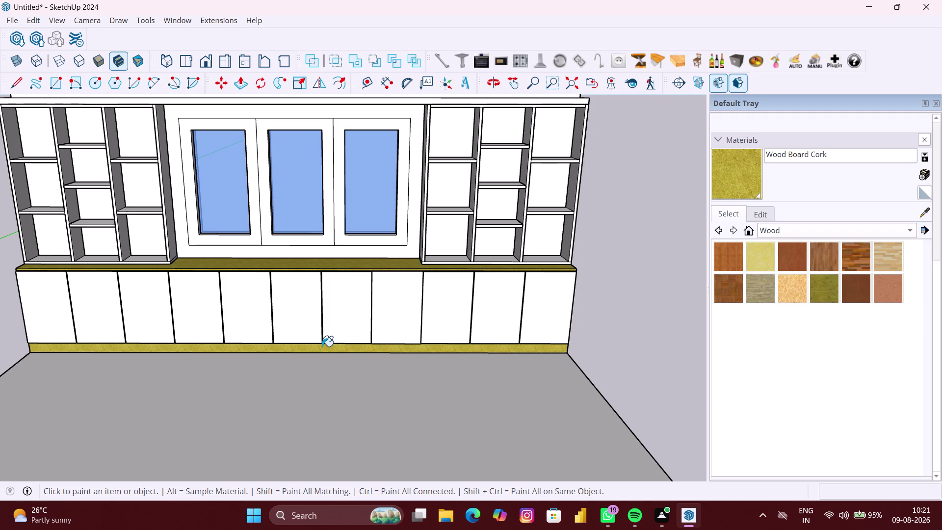
Paint the left shelving frame sections with Wood Board Cork.
middle_drag(160, 226, 147, 232)
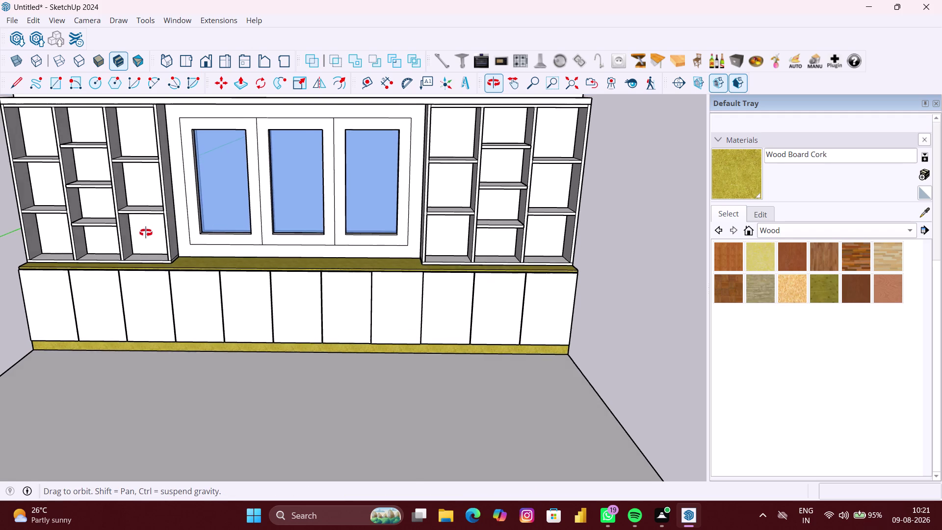
middle_drag(147, 233, 141, 235)
scroll(up, 3)
scroll(up, 3)
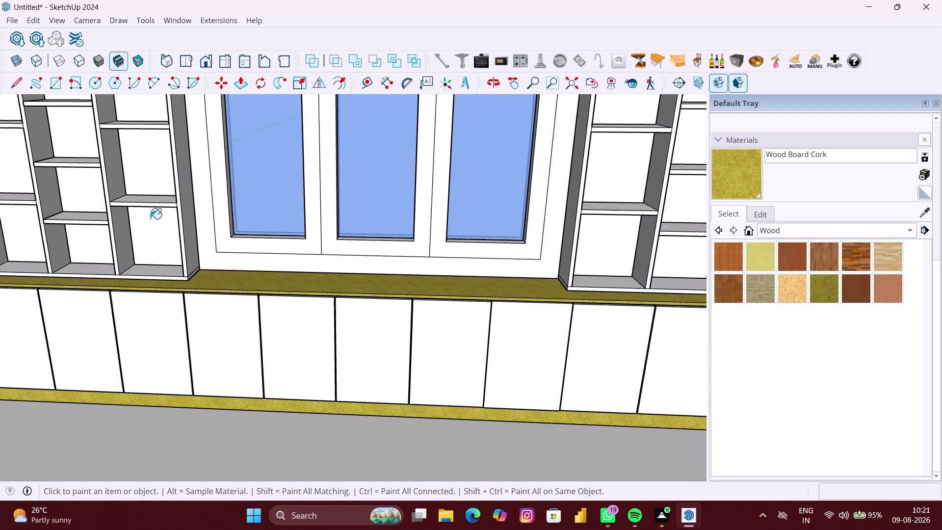
scroll(up, 3)
click(184, 214)
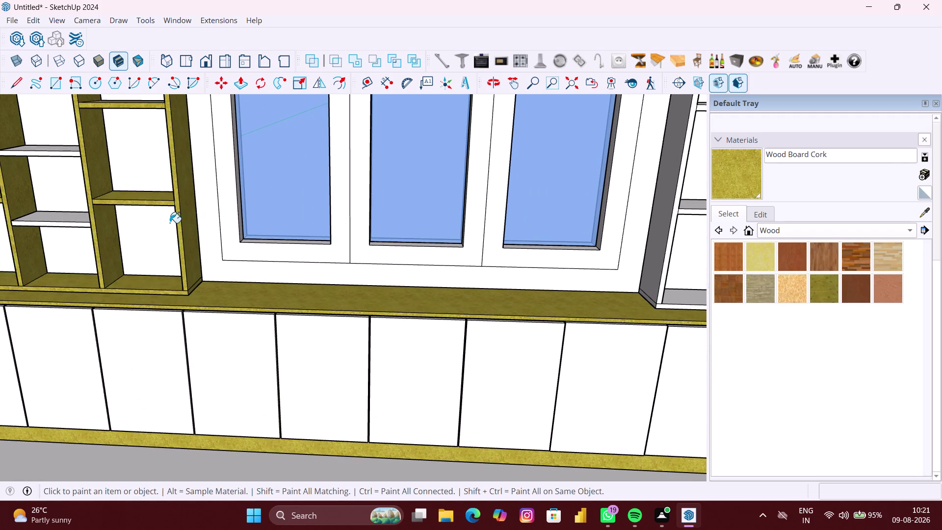
scroll(down, 3)
middle_drag(160, 231, 254, 231)
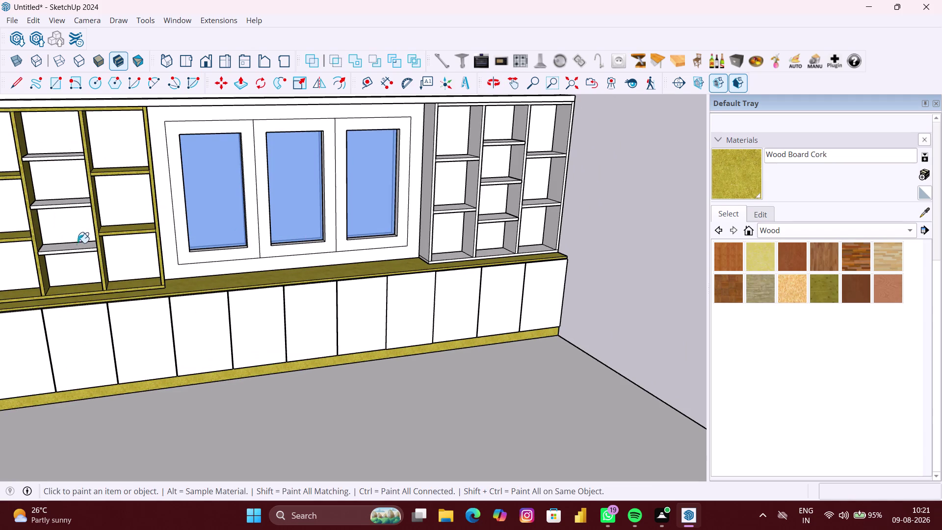
click(76, 246)
scroll(down, 3)
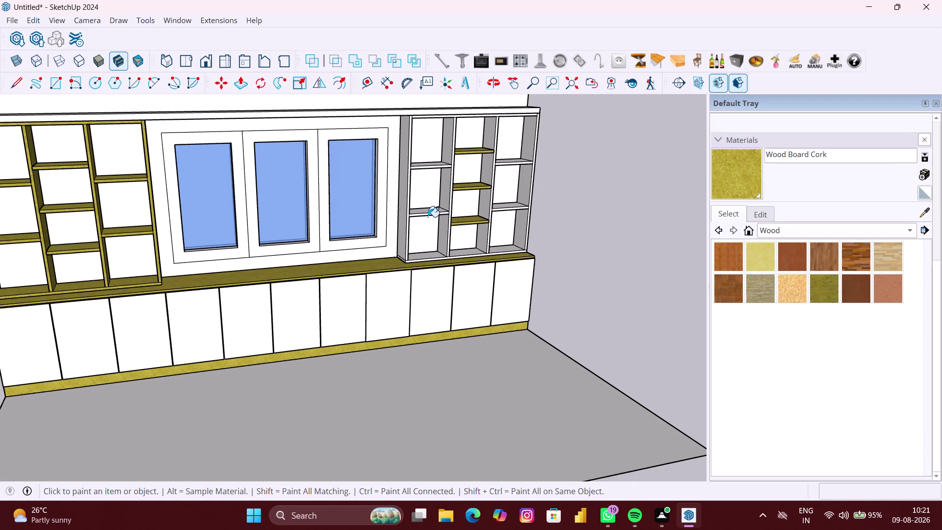
Paint the right shelving frame and the top ledge with Wood Board Cork.
click(430, 213)
scroll(down, 3)
middle_drag(448, 233, 444, 235)
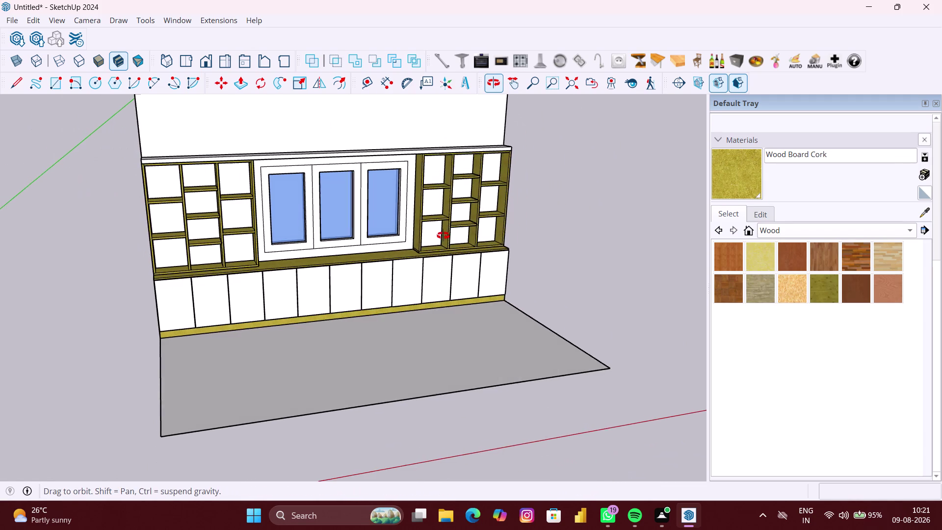
middle_drag(444, 235, 442, 291)
click(342, 152)
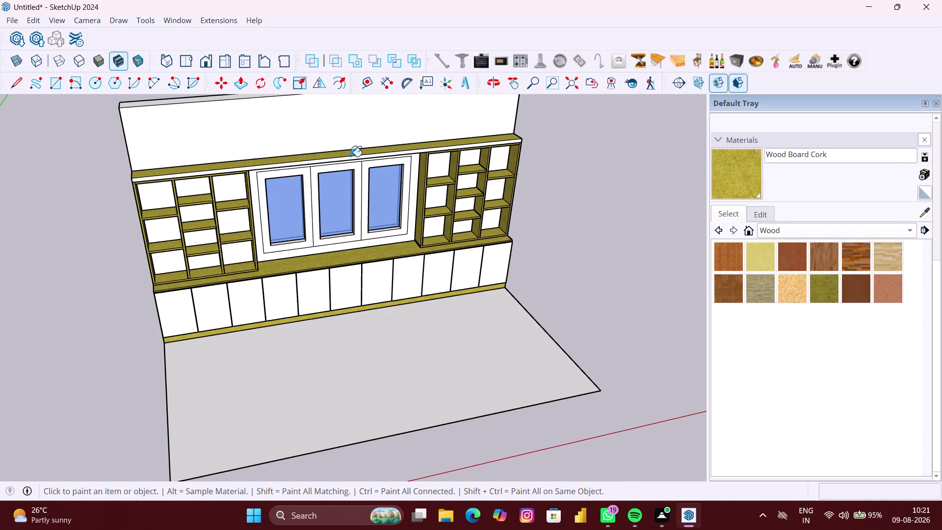
Apply Wood Board Cork to the top board's front face and its underside above the window.
middle_drag(351, 209, 345, 194)
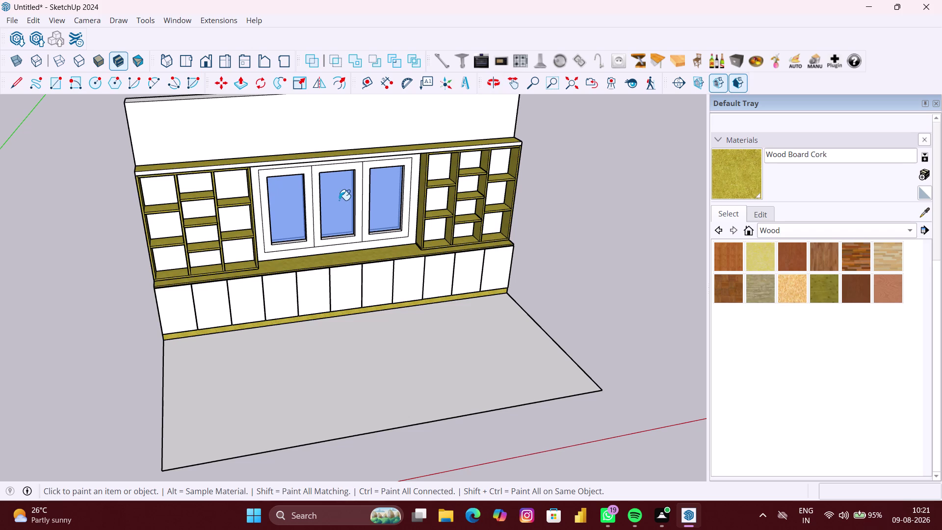
middle_drag(316, 188, 310, 154)
scroll(up, 3)
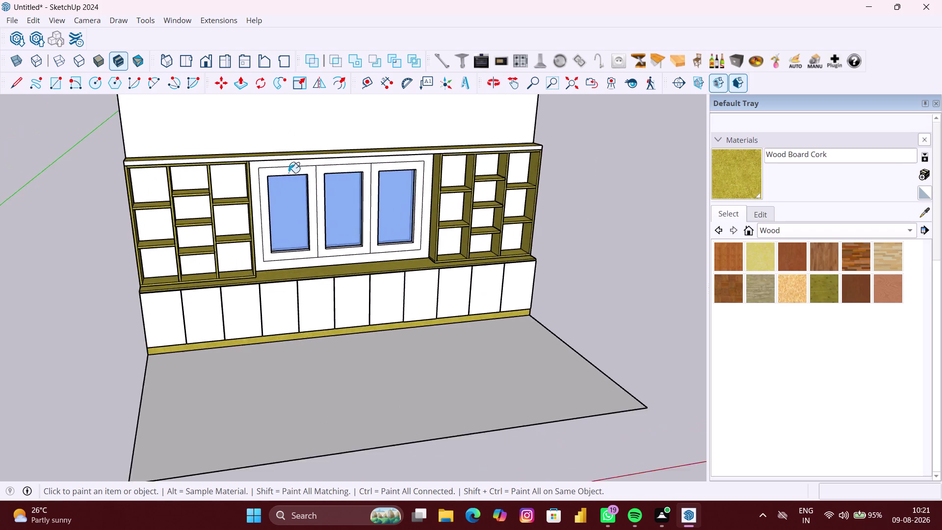
middle_drag(288, 173, 264, 134)
scroll(up, 3)
scroll(up, 3)
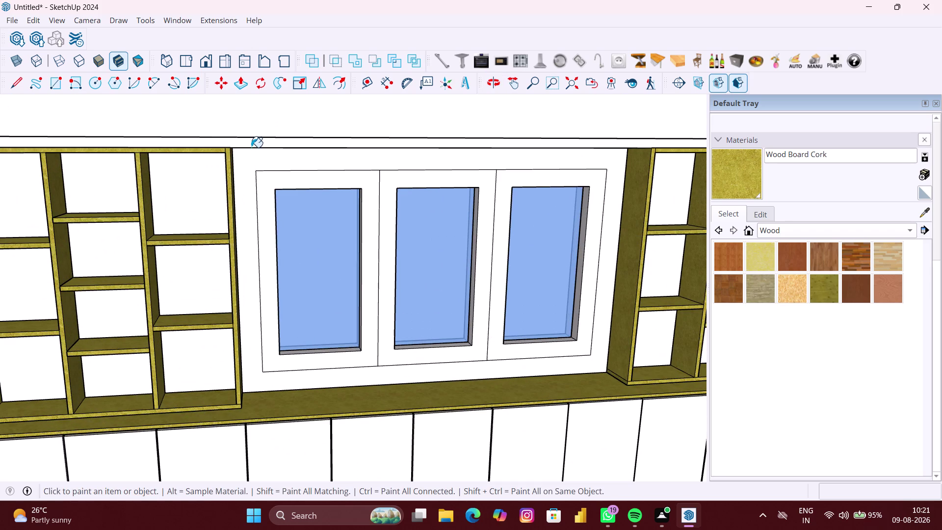
click(251, 147)
middle_drag(253, 151, 235, 103)
scroll(down, 3)
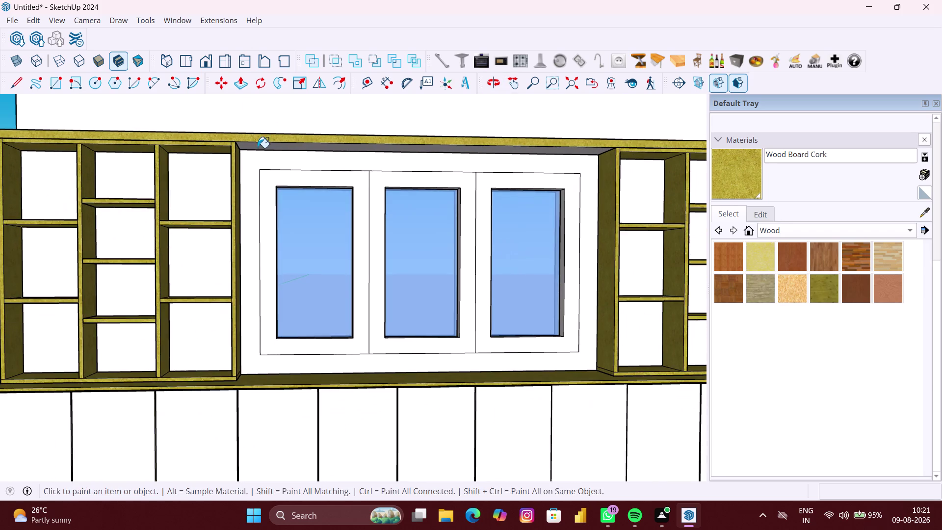
middle_drag(257, 148, 266, 97)
scroll(up, 3)
click(434, 152)
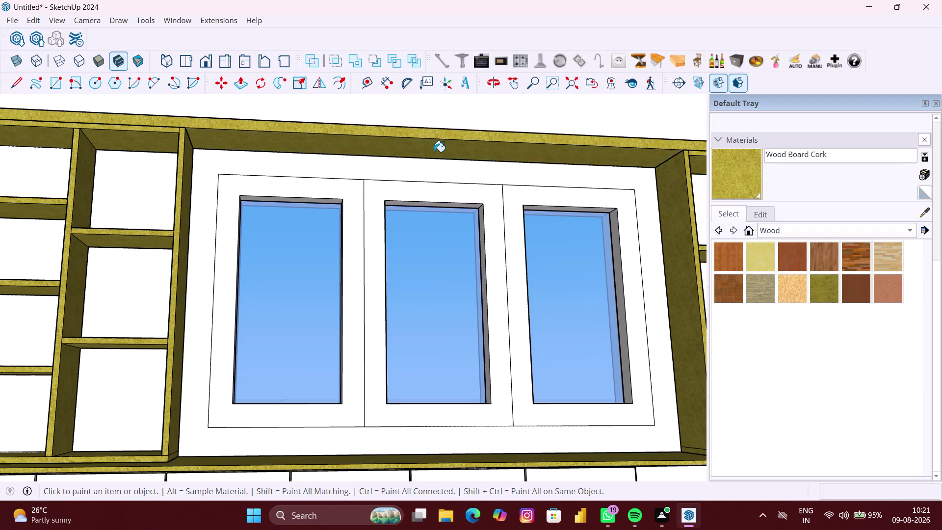
scroll(down, 3)
Orbit back out to a front view of the whole wall unit.
middle_drag(389, 256, 373, 310)
scroll(down, 3)
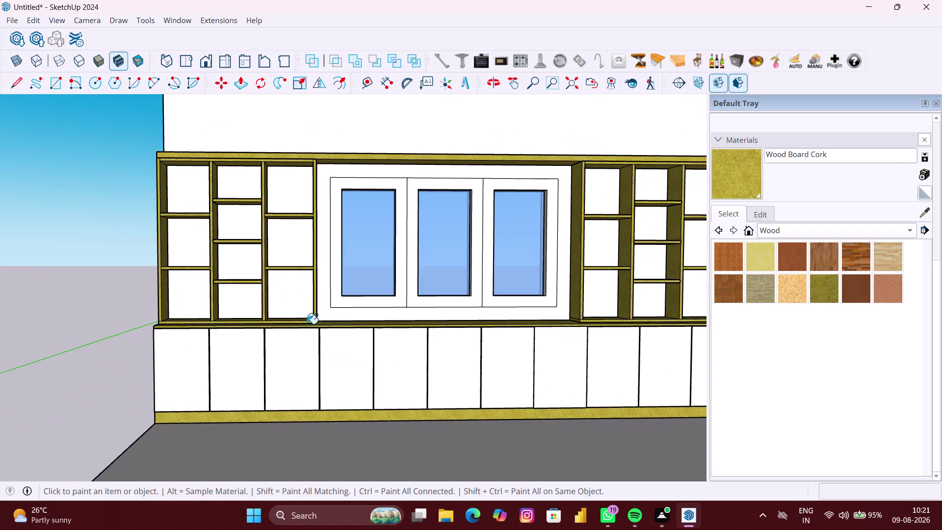
scroll(down, 3)
middle_drag(267, 312, 129, 310)
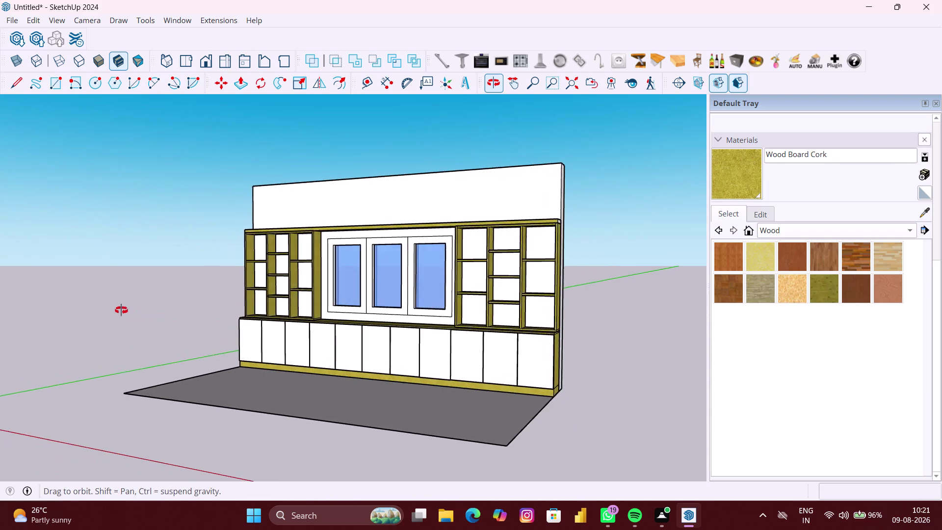
middle_drag(129, 310, 276, 362)
scroll(down, 3)
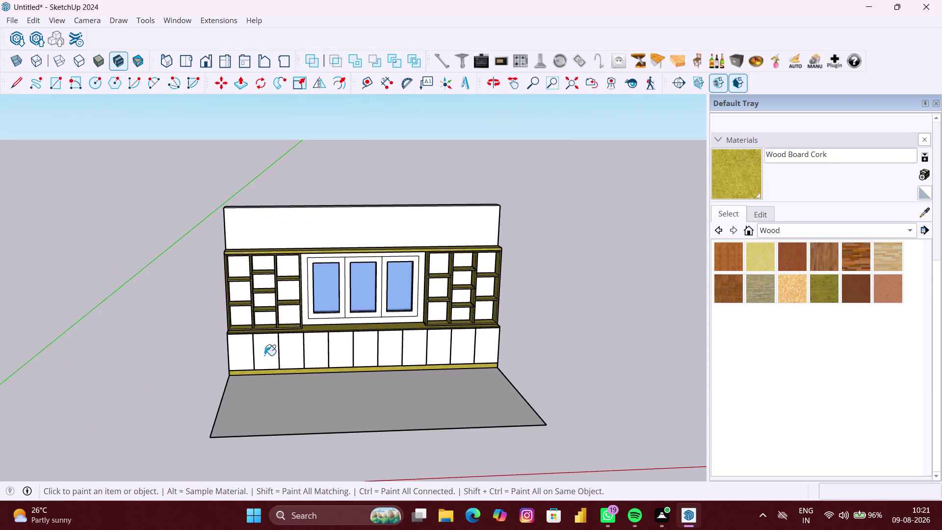
middle_drag(265, 355, 222, 352)
Exit painting, select the wall unit group, and load the Colors material collection.
key(space)
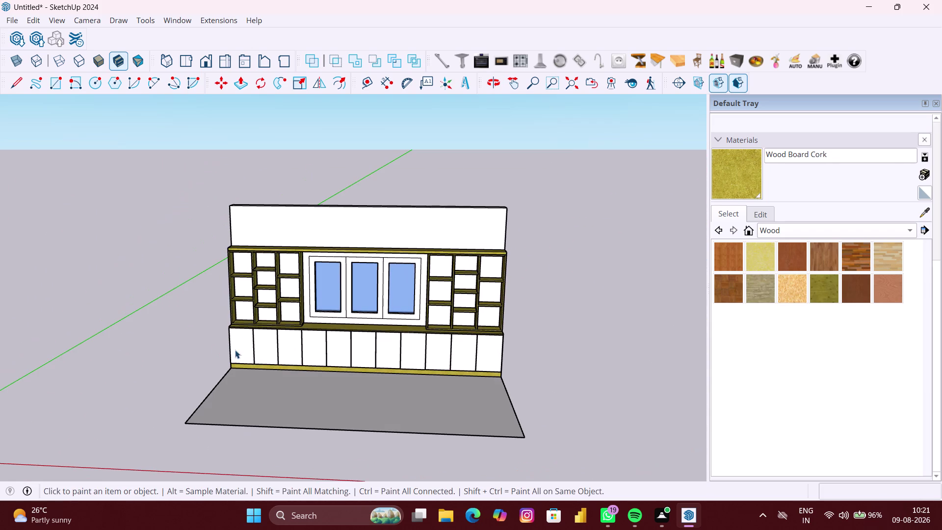
click(828, 229)
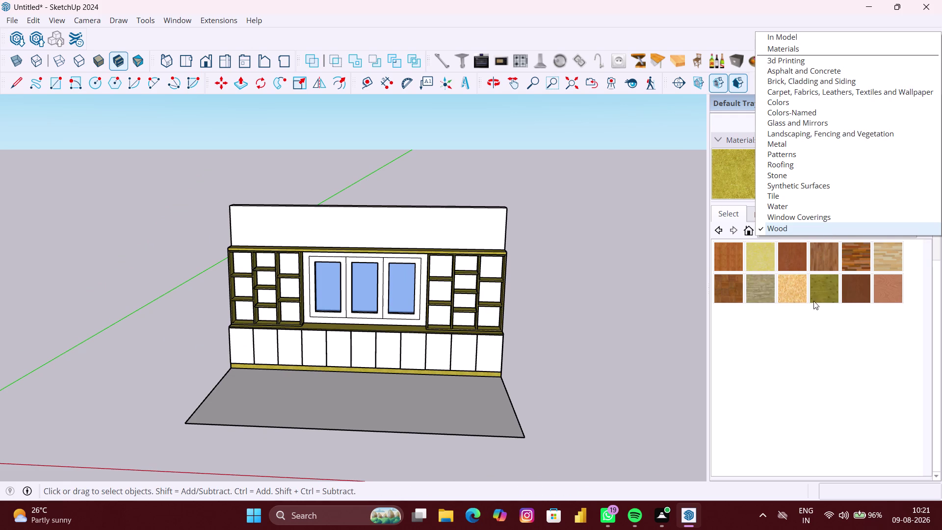
click(794, 354)
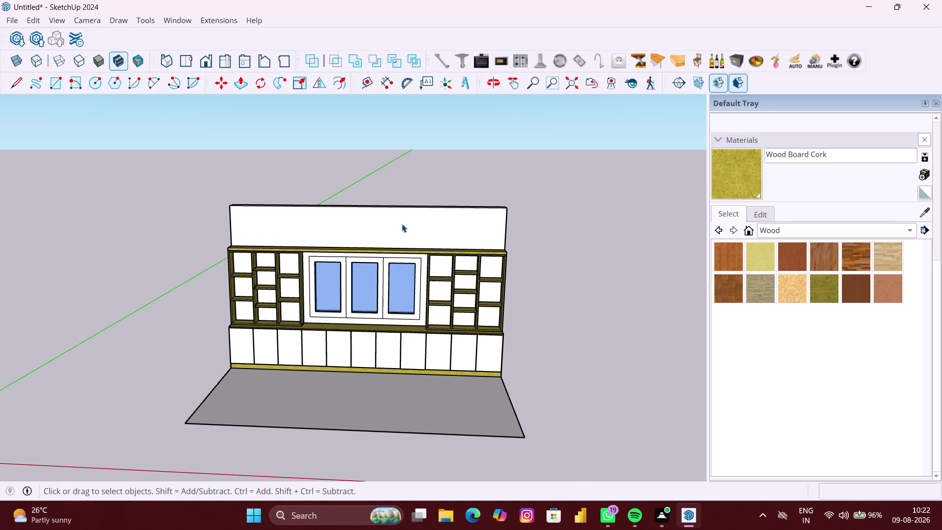
double_click(407, 220)
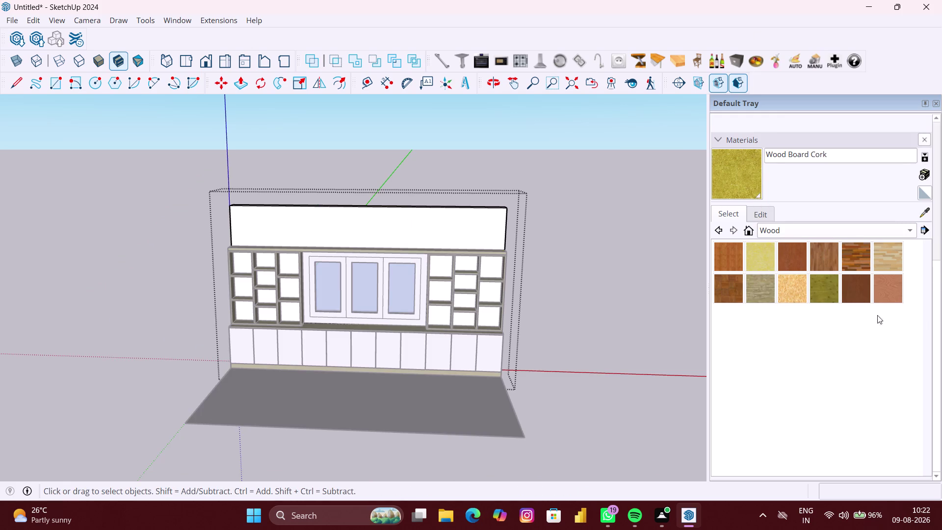
click(812, 232)
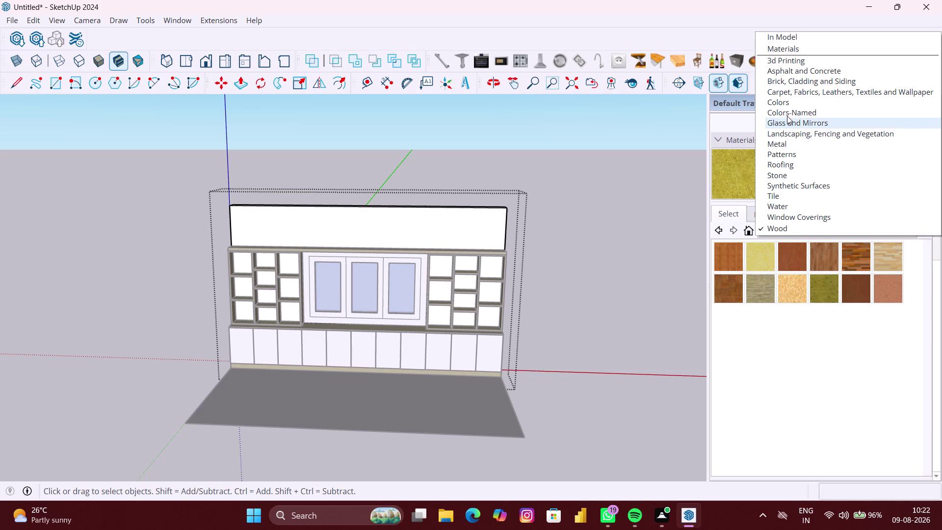
click(791, 103)
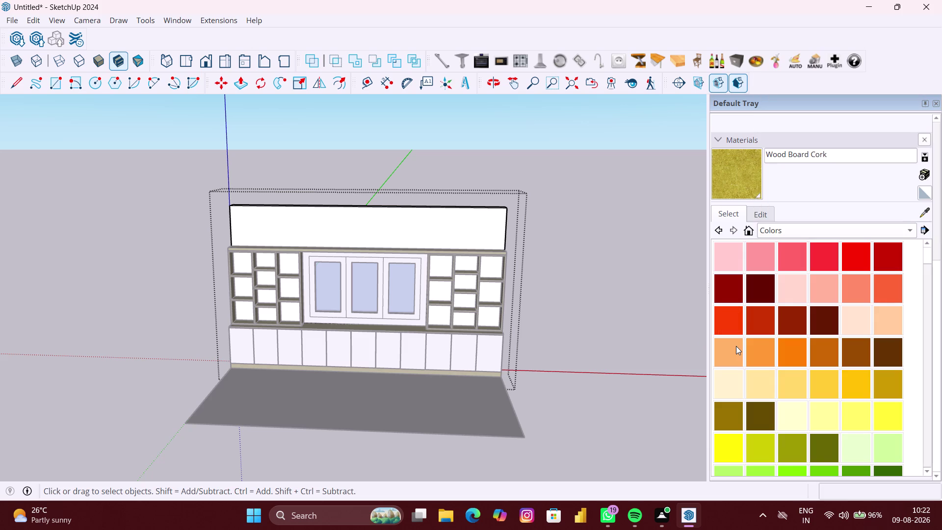
scroll(down, 3)
scroll(down, 3)
scroll(down, 3)
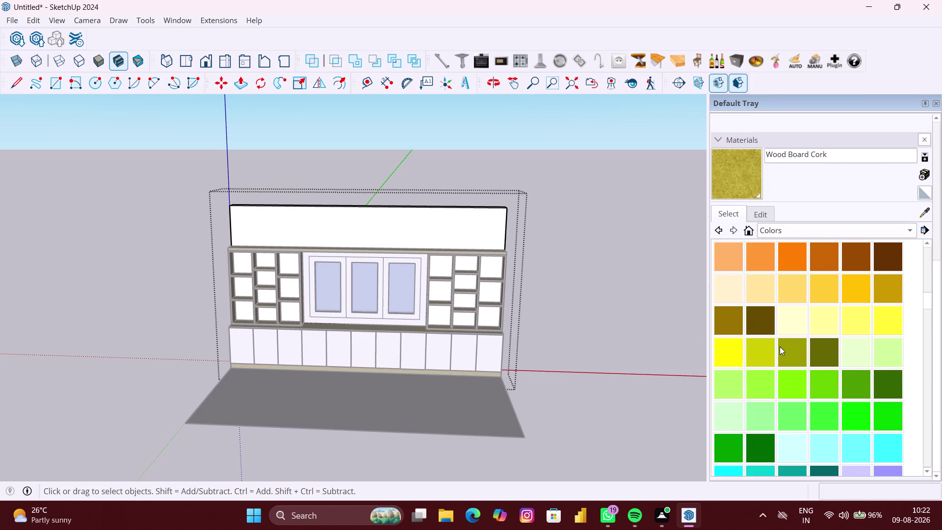
scroll(down, 3)
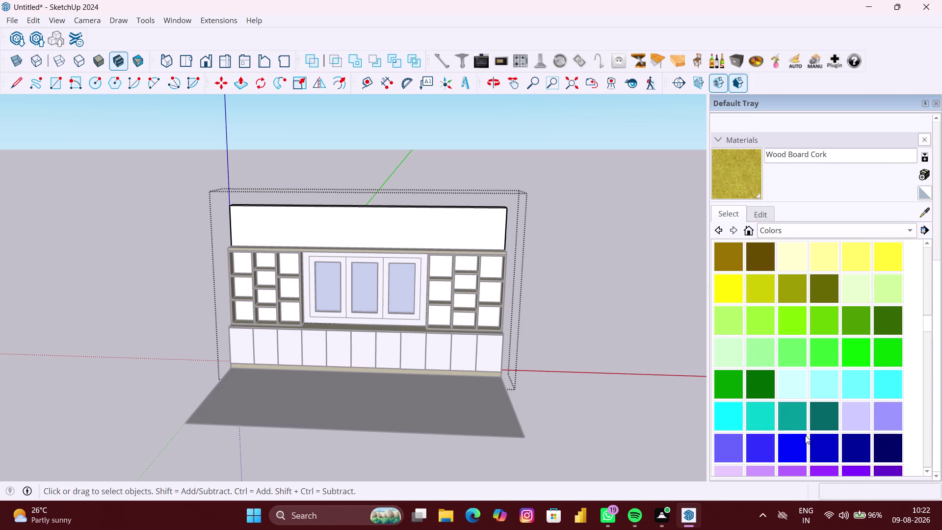
Paint the back wall and shelf backs blue with Color I04, then clear the selection.
click(768, 443)
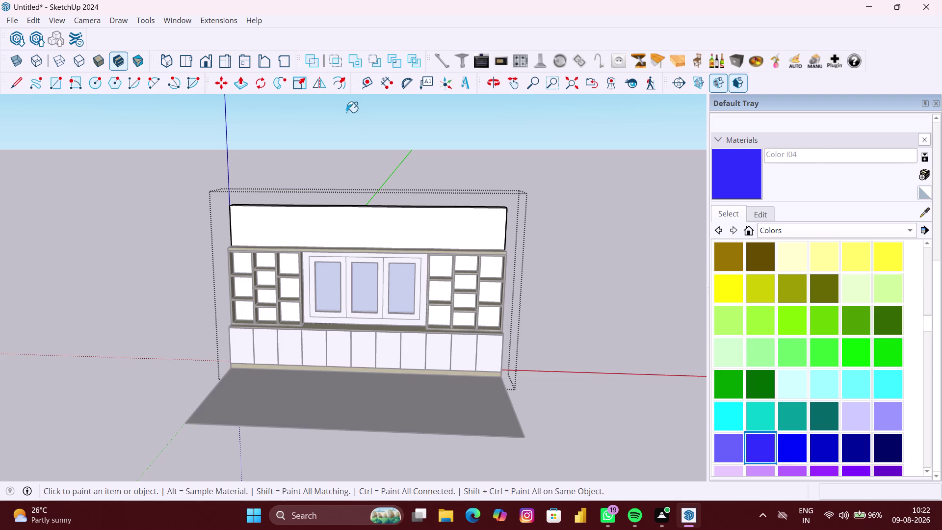
click(362, 239)
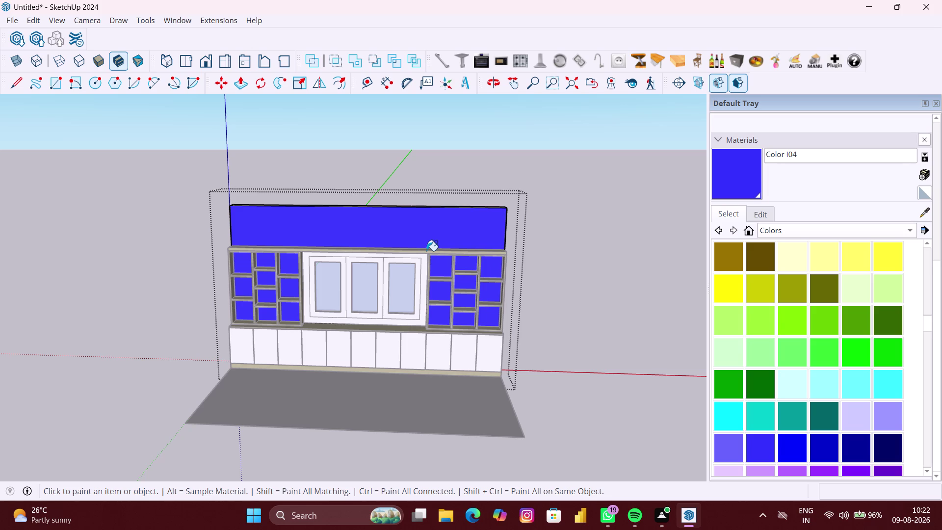
key(space)
click(553, 249)
scroll(up, 3)
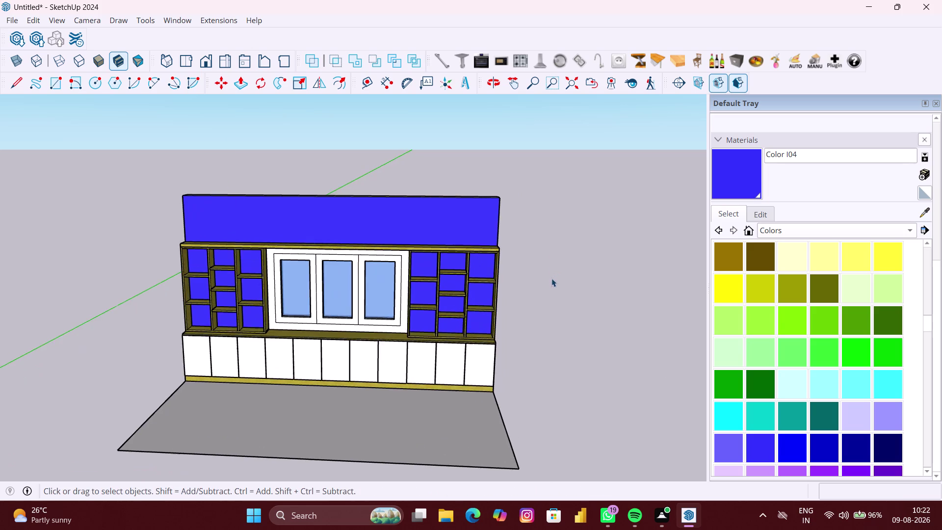
middle_drag(548, 280, 528, 241)
scroll(up, 3)
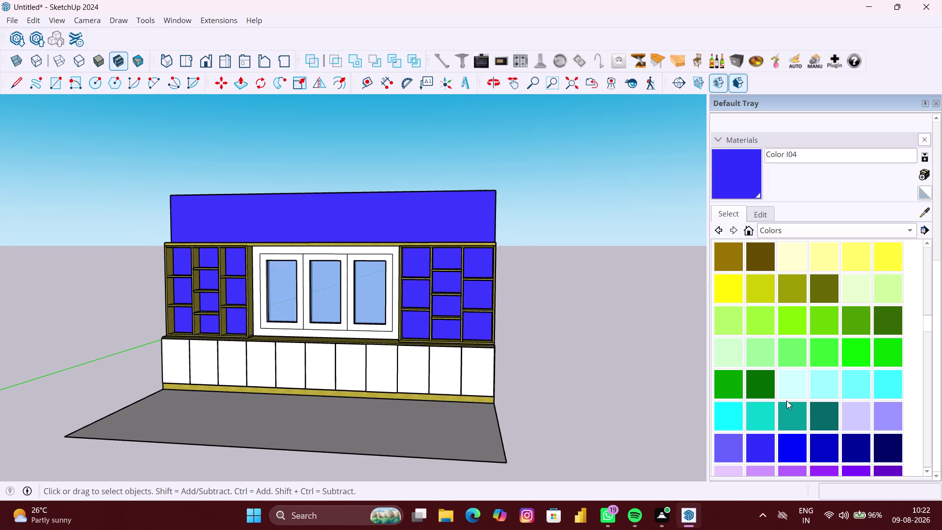
Reselect the wall unit and try cyan Color H06 on the wall and shelf backs.
click(791, 414)
click(460, 228)
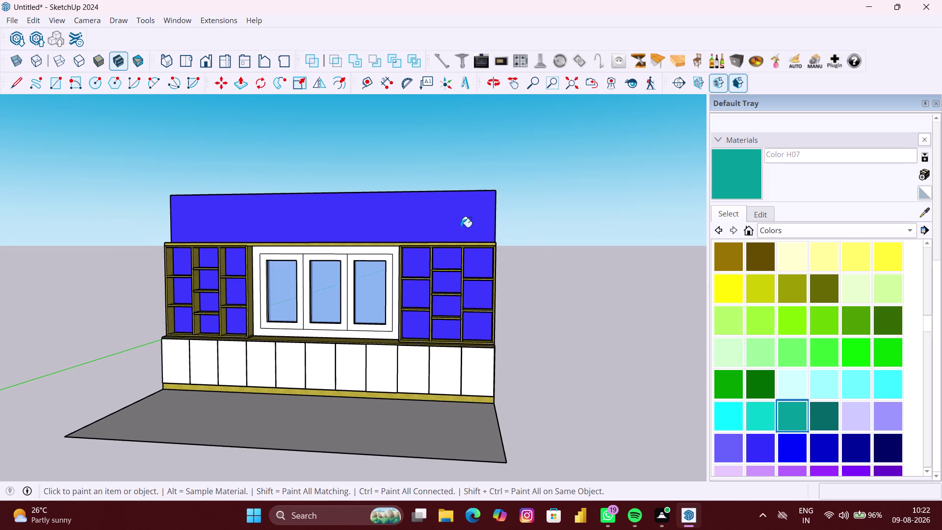
key(space)
double_click(467, 222)
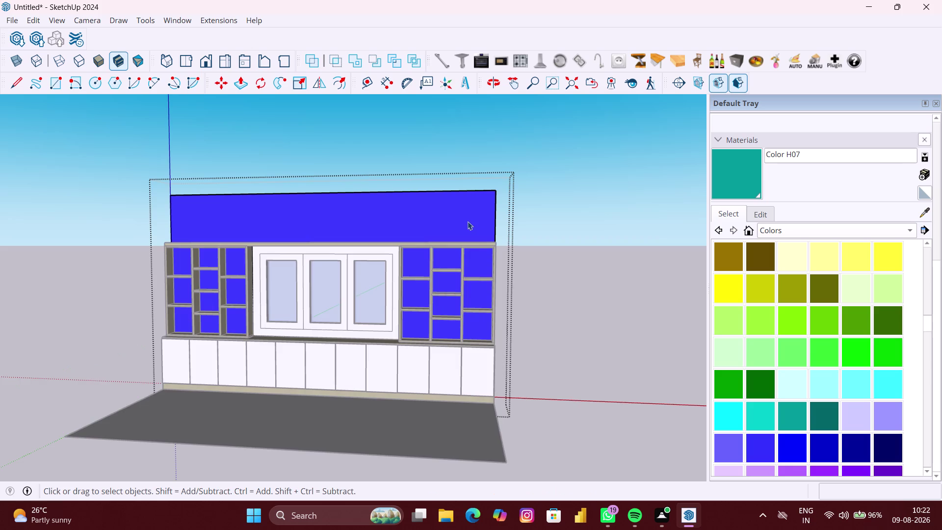
click(758, 409)
click(461, 208)
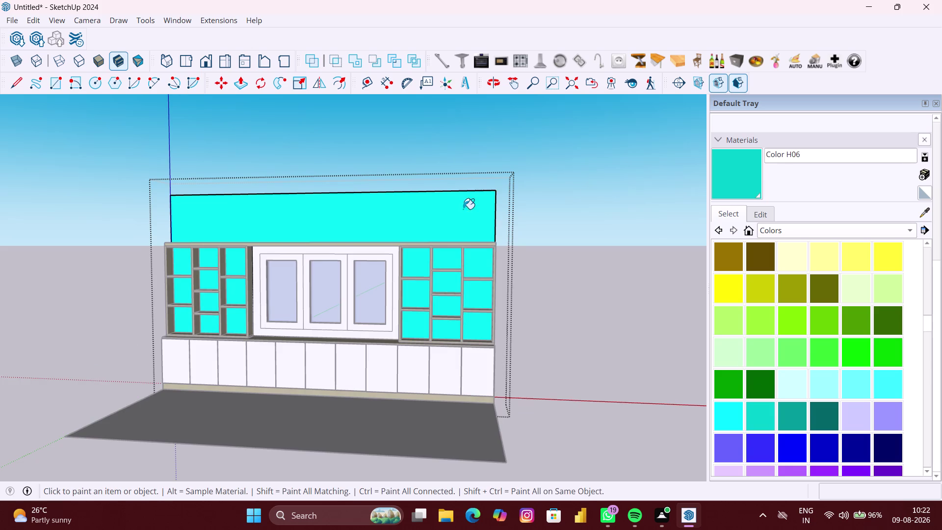
Repaint the wall and shelf backs with teal Color H07 and close the materials tray.
click(788, 412)
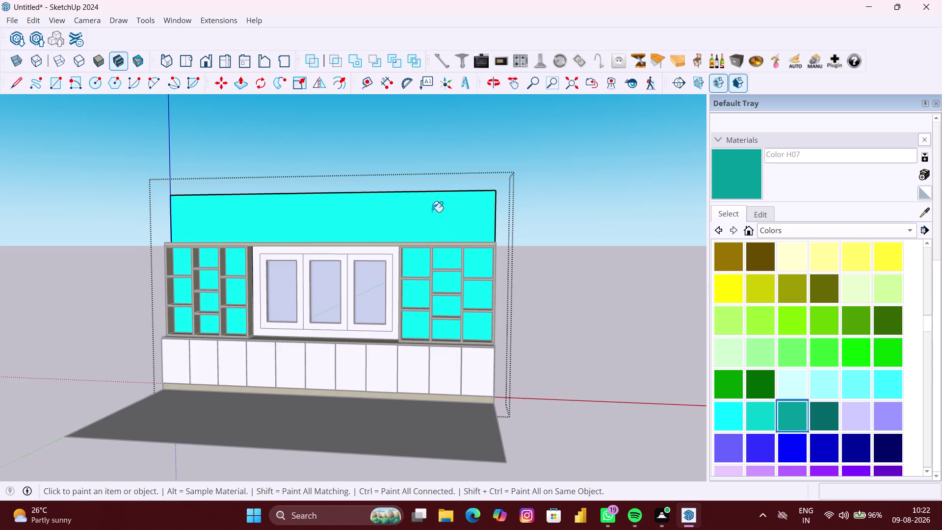
click(431, 212)
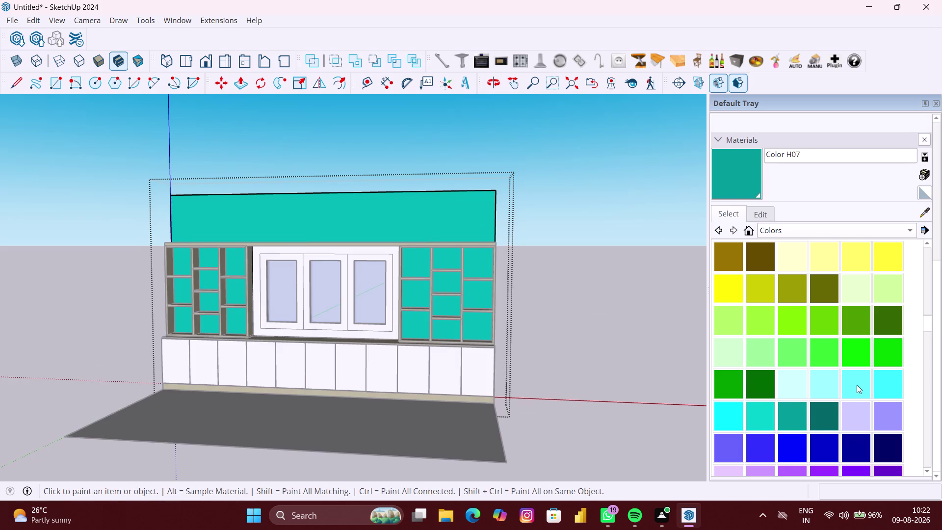
scroll(down, 3)
scroll(down, 3)
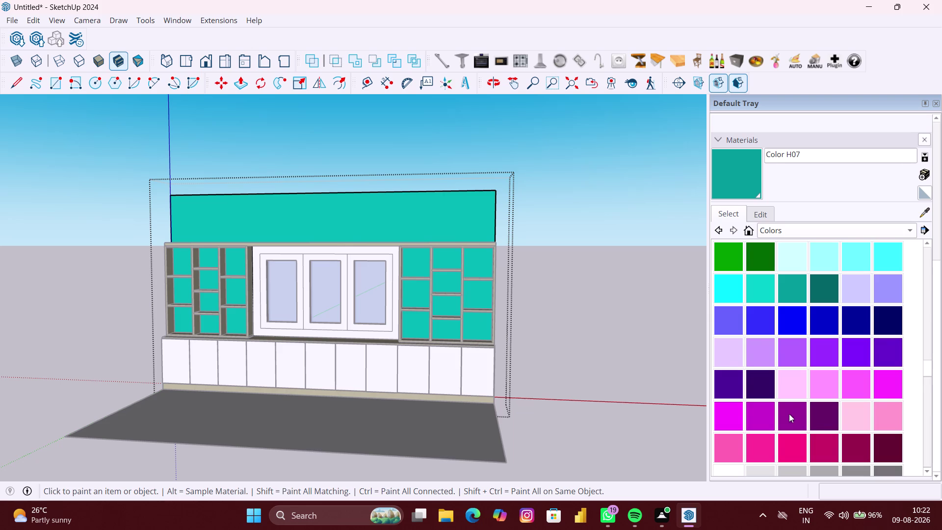
scroll(down, 3)
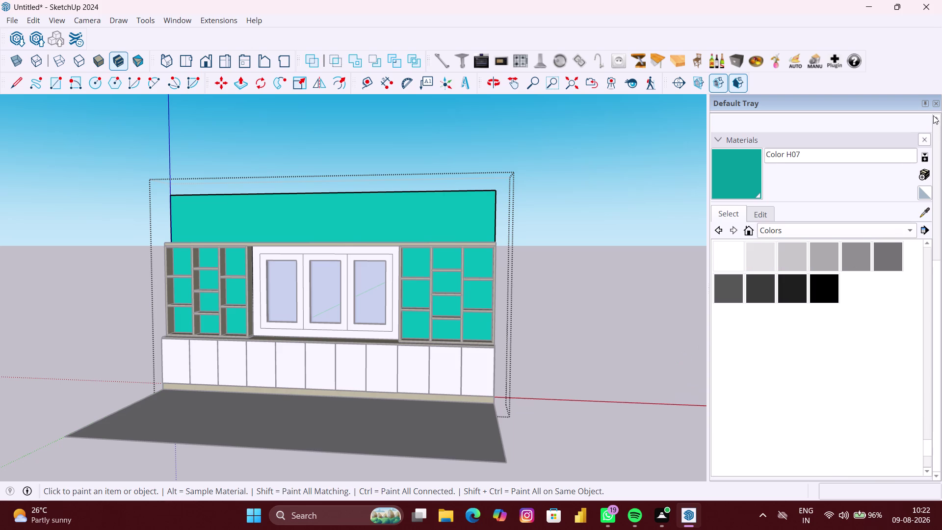
click(936, 106)
click(795, 248)
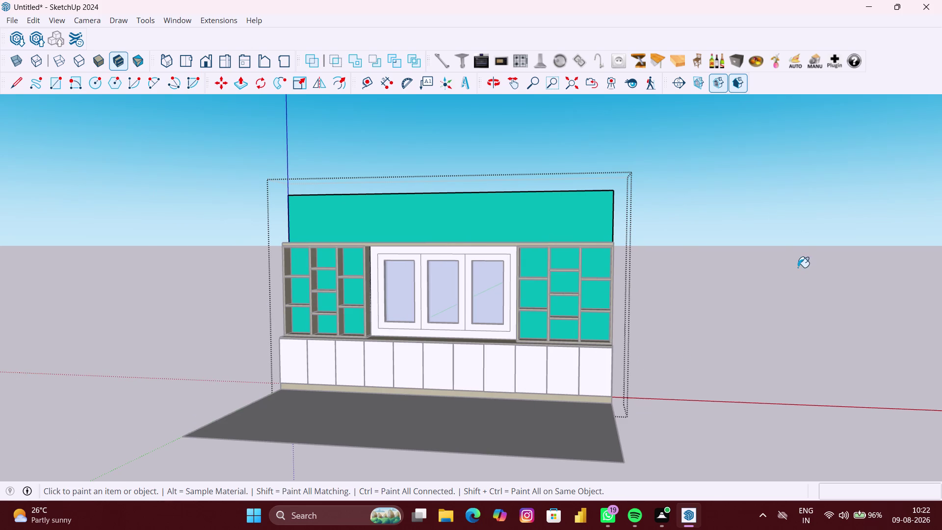
key(space)
key(space)
click(798, 268)
scroll(down, 3)
scroll(up, 3)
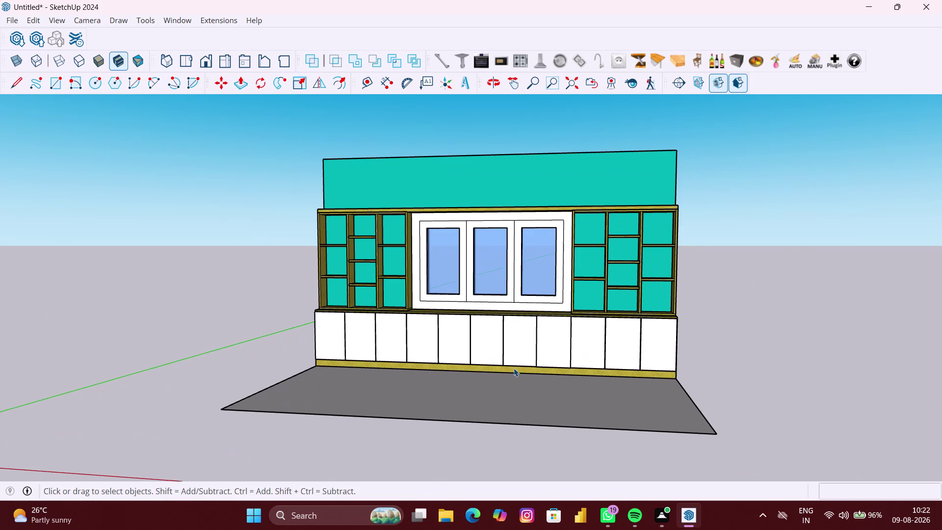
middle_drag(514, 397, 516, 407)
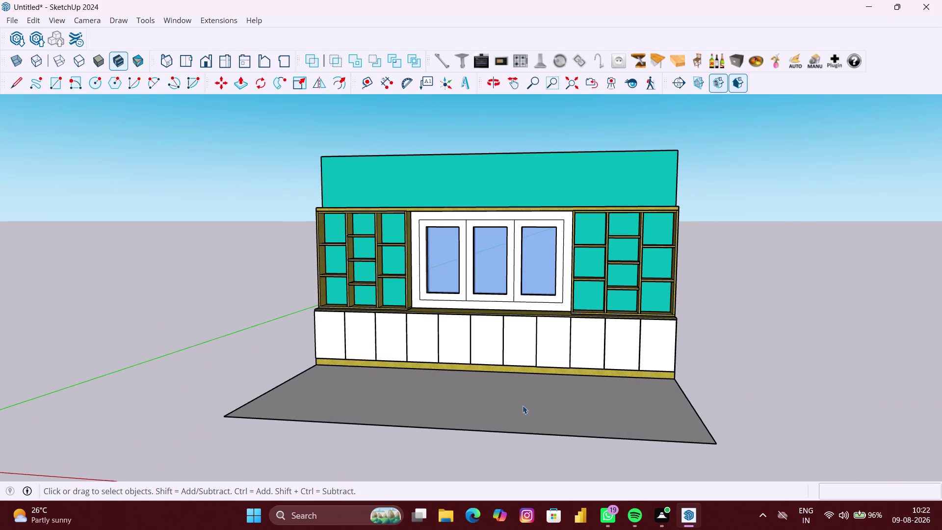
scroll(up, 3)
middle_drag(528, 396, 525, 413)
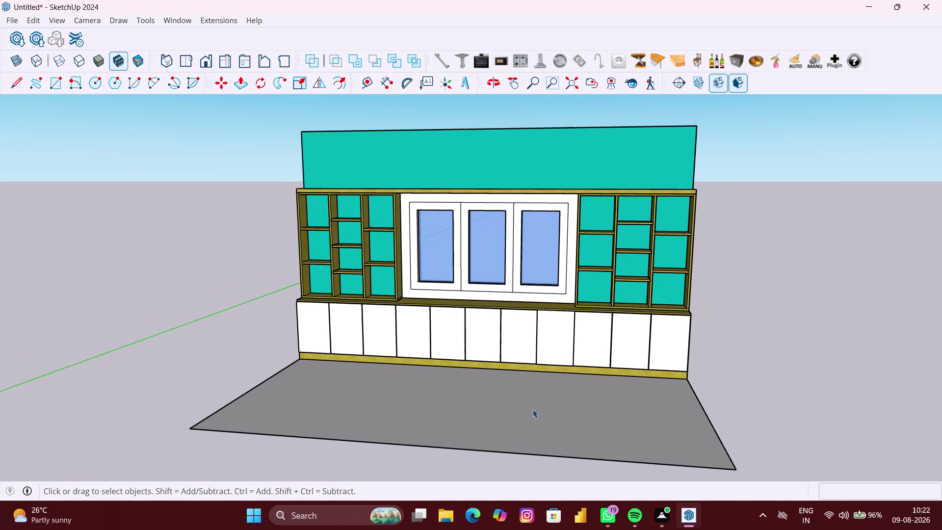
scroll(up, 3)
middle_drag(535, 402, 544, 403)
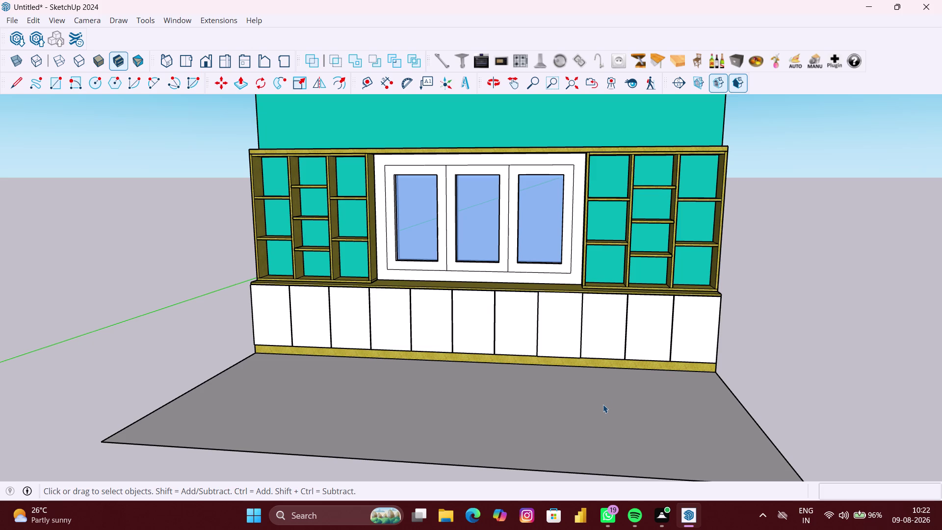
middle_drag(603, 405, 541, 428)
scroll(up, 3)
middle_drag(570, 407, 573, 423)
scroll(down, 3)
middle_drag(566, 413, 594, 344)
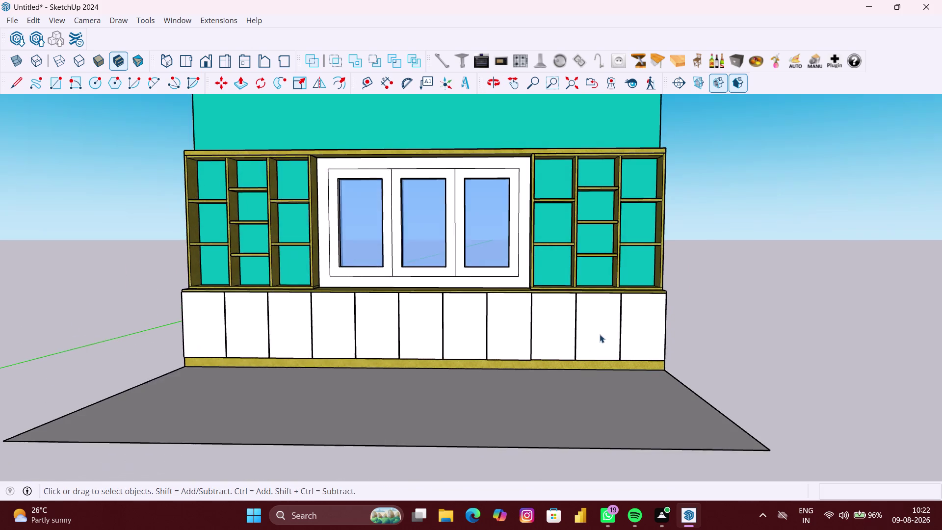
scroll(up, 3)
middle_drag(614, 326, 614, 338)
middle_click(628, 328)
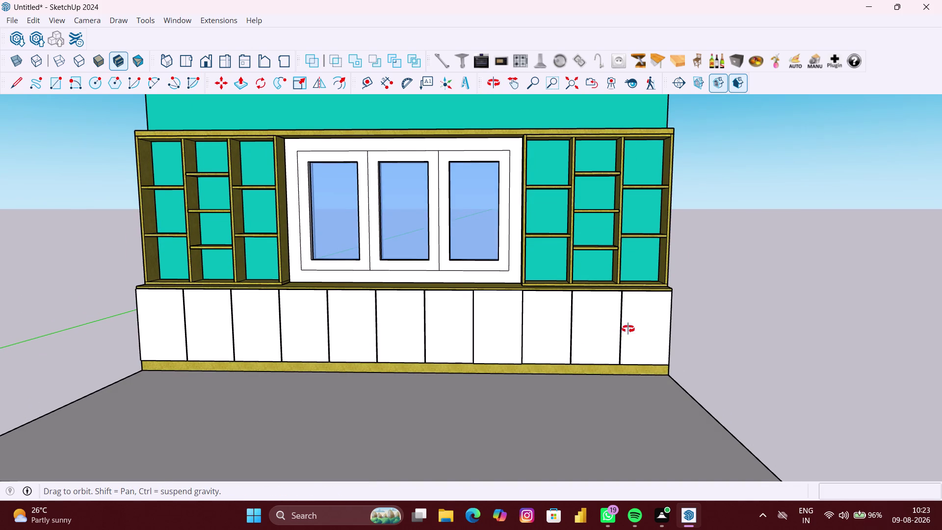
middle_click(628, 325)
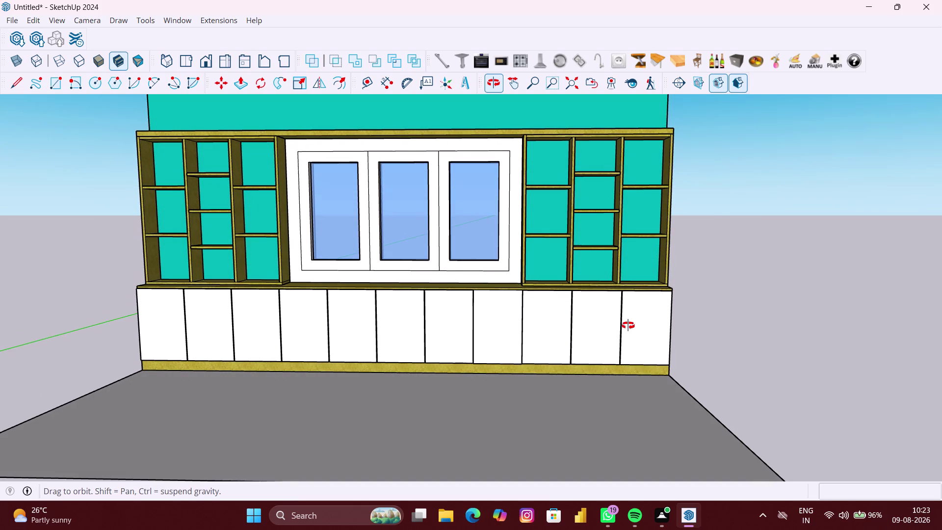
middle_drag(670, 324, 647, 325)
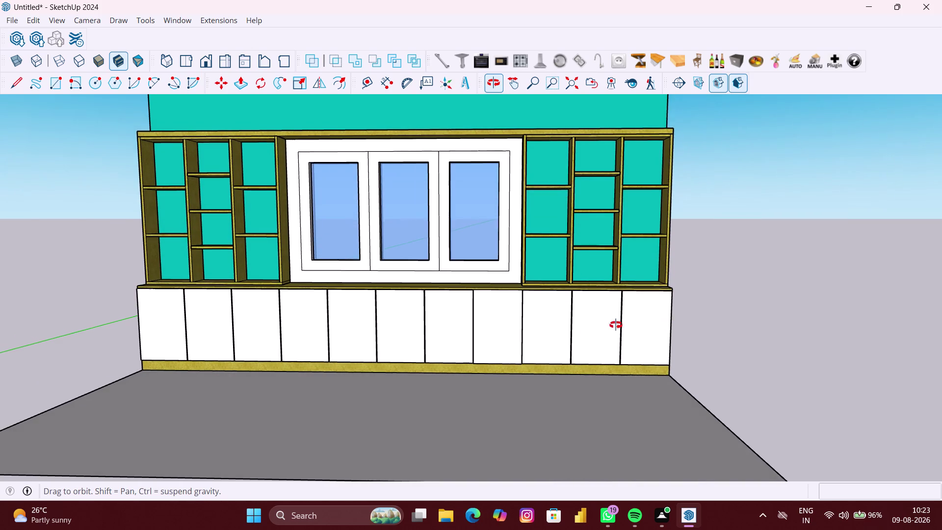
middle_drag(646, 324, 667, 333)
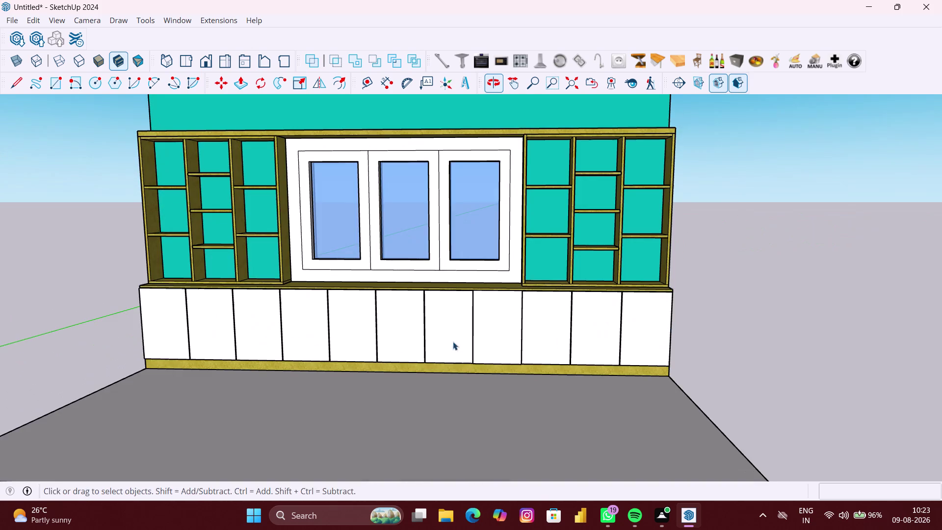
middle_drag(289, 347, 327, 344)
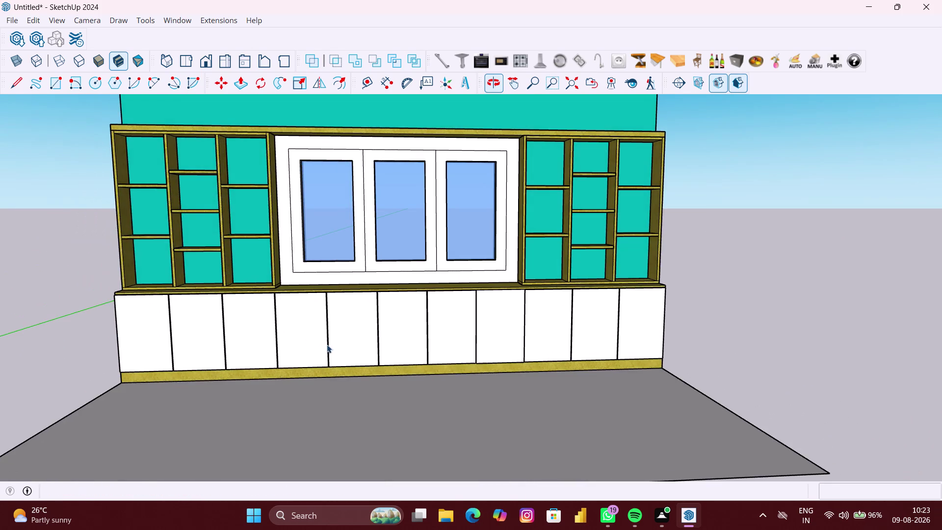
scroll(down, 3)
scroll(down, 3)
scroll(down, 3)
middle_drag(558, 366, 511, 362)
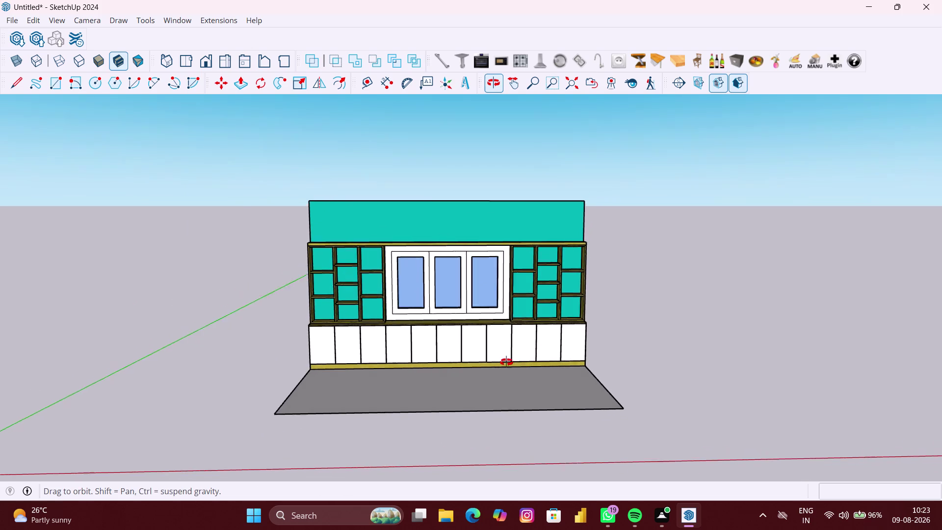
middle_drag(511, 362, 404, 361)
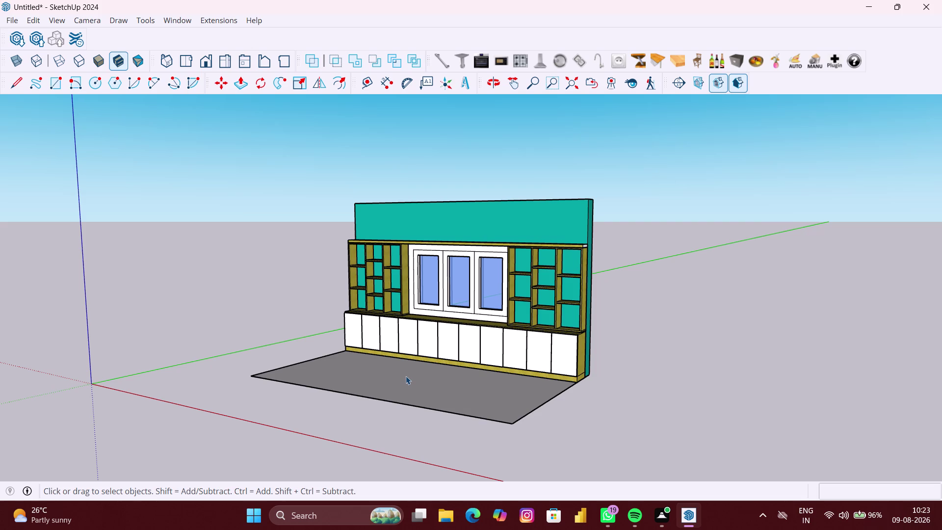
scroll(down, 3)
middle_drag(426, 398, 456, 429)
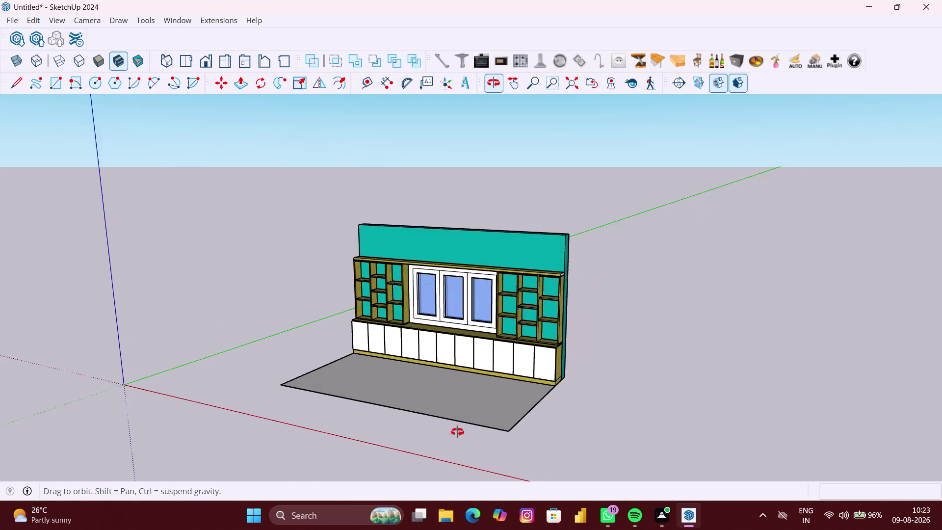
middle_drag(455, 430, 460, 438)
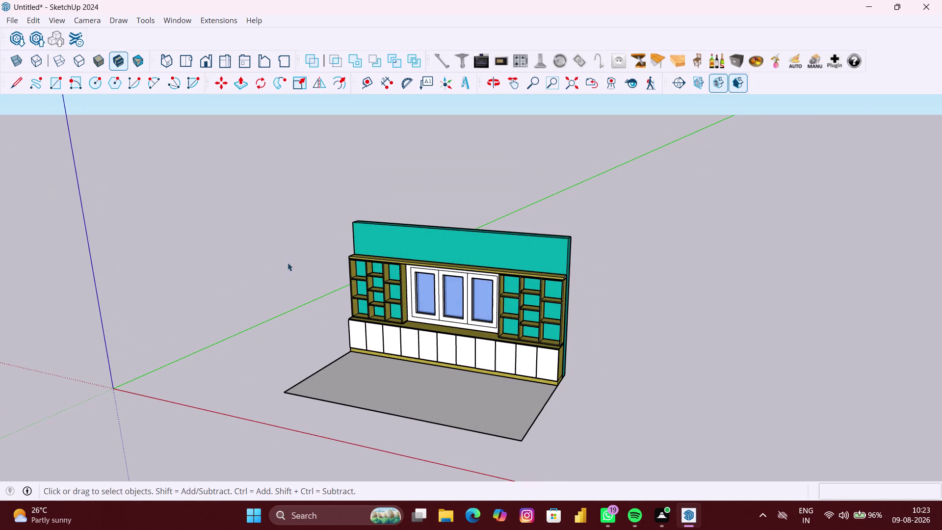
click(366, 86)
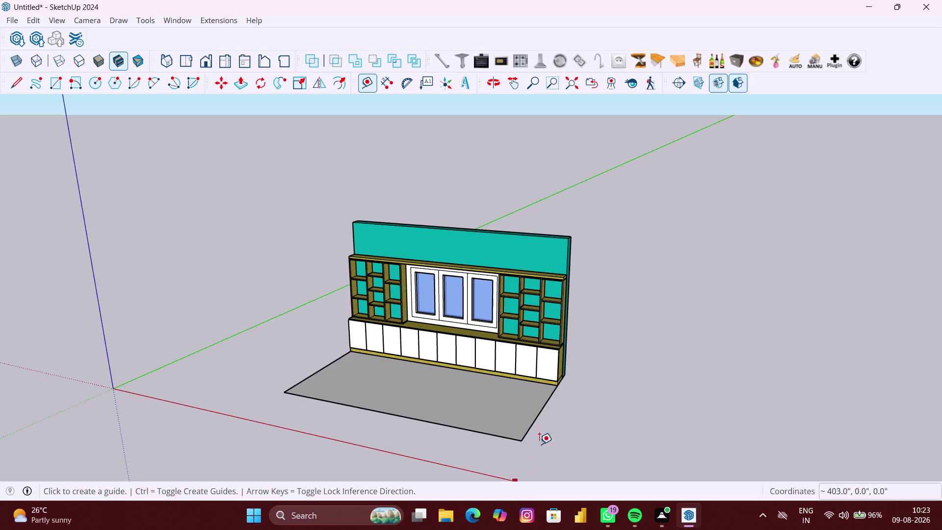
scroll(up, 3)
scroll(up, 3)
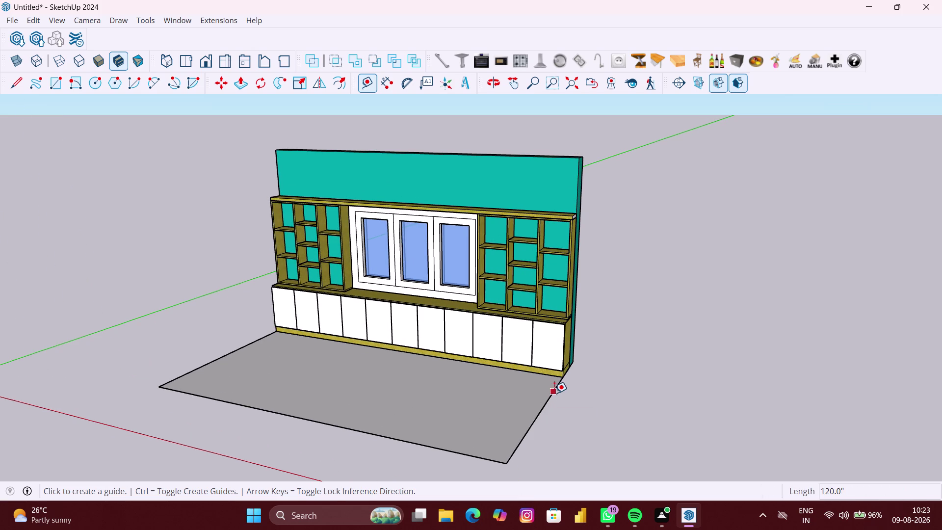
click(554, 393)
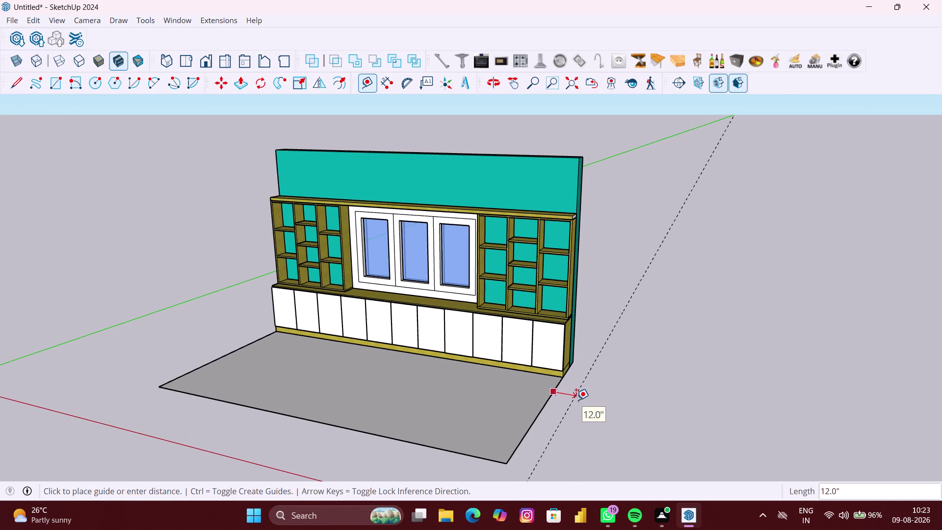
key(9)
text(mm)
key(Return)
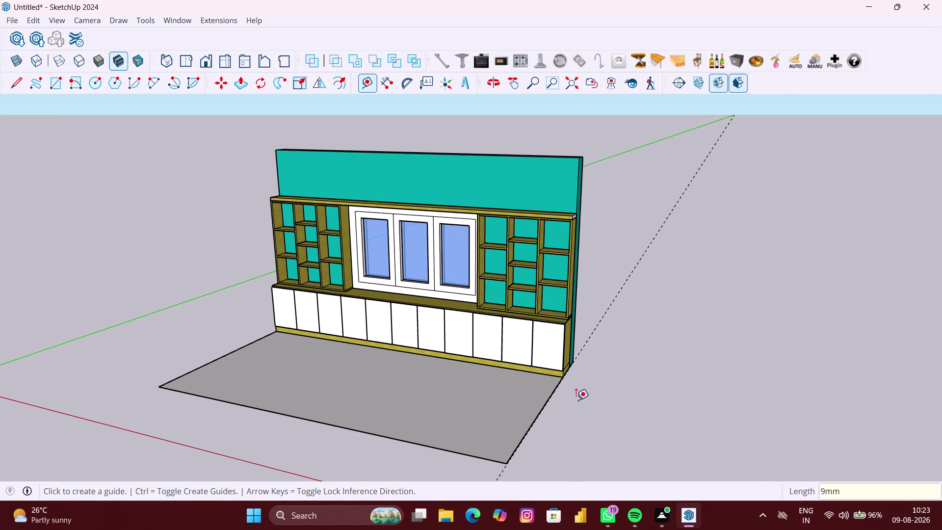
key(ctrl+z)
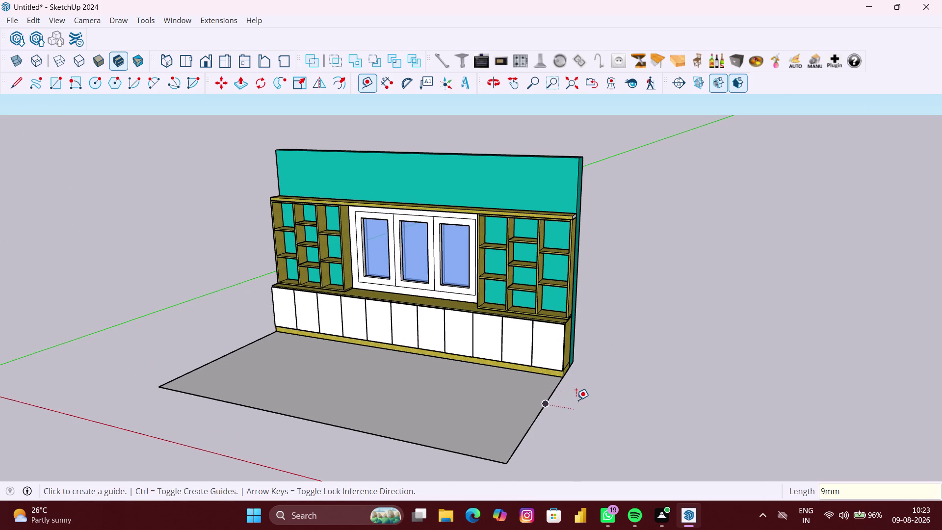
key(space)
scroll(down, 3)
middle_drag(544, 420, 597, 432)
scroll(up, 3)
scroll(up, 3)
middle_drag(536, 442, 551, 448)
scroll(down, 3)
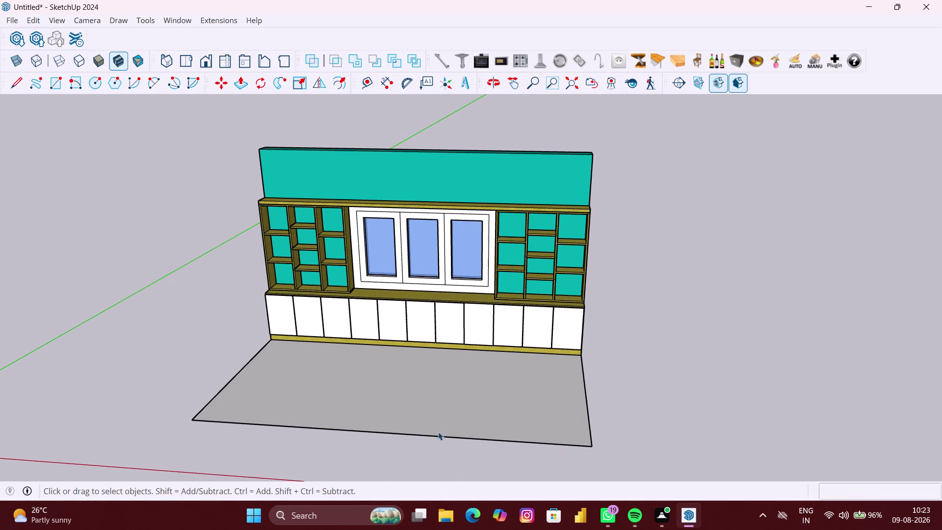
scroll(down, 3)
middle_drag(503, 421, 284, 378)
scroll(up, 3)
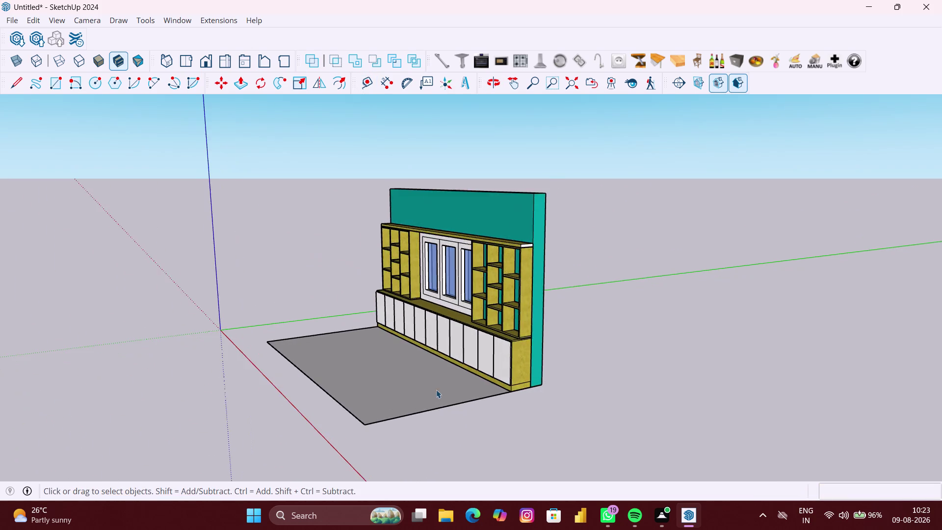
scroll(up, 3)
Delete the grey floor slab and orbit to review the wall unit standing alone.
click(431, 403)
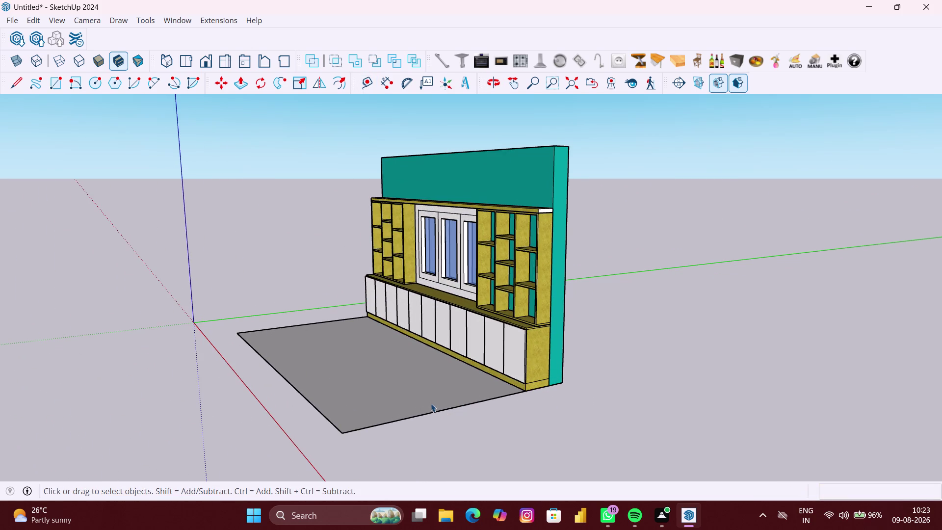
double_click(427, 404)
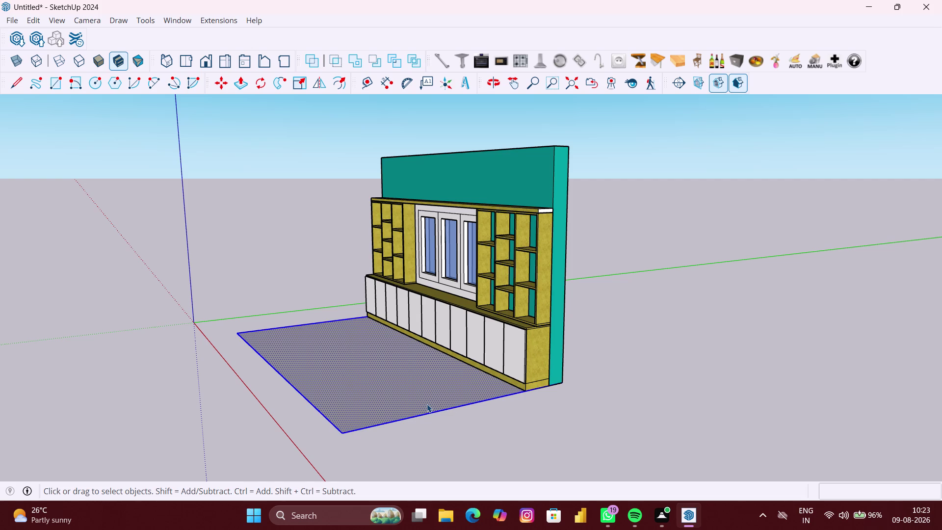
key(Delete)
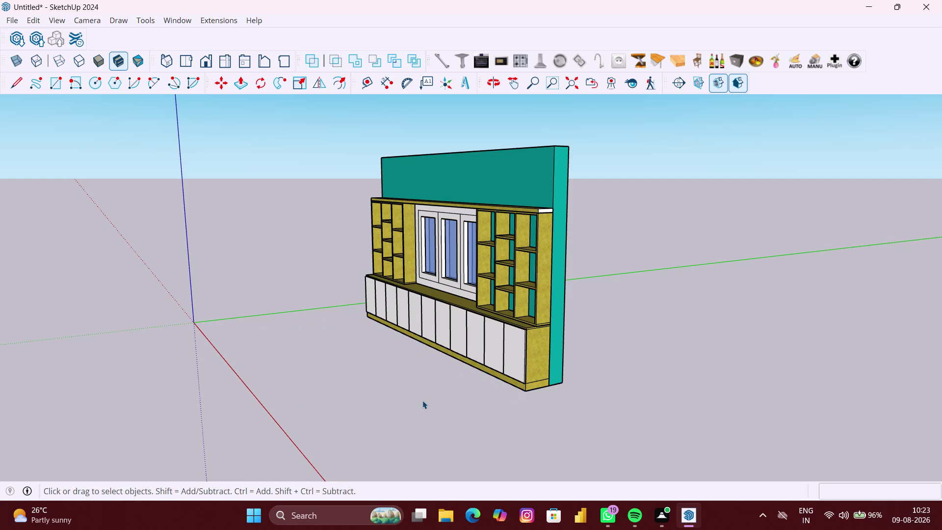
scroll(down, 3)
middle_drag(424, 401, 583, 404)
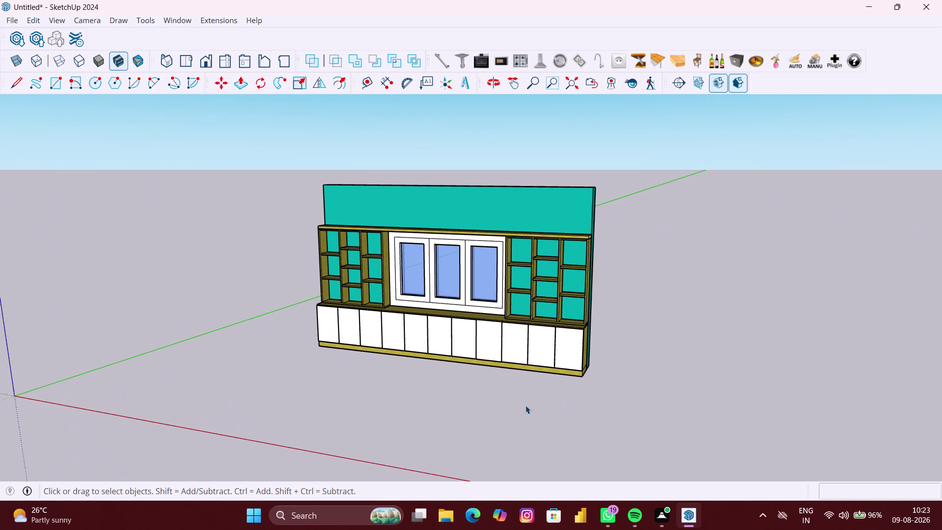
middle_drag(459, 405, 480, 414)
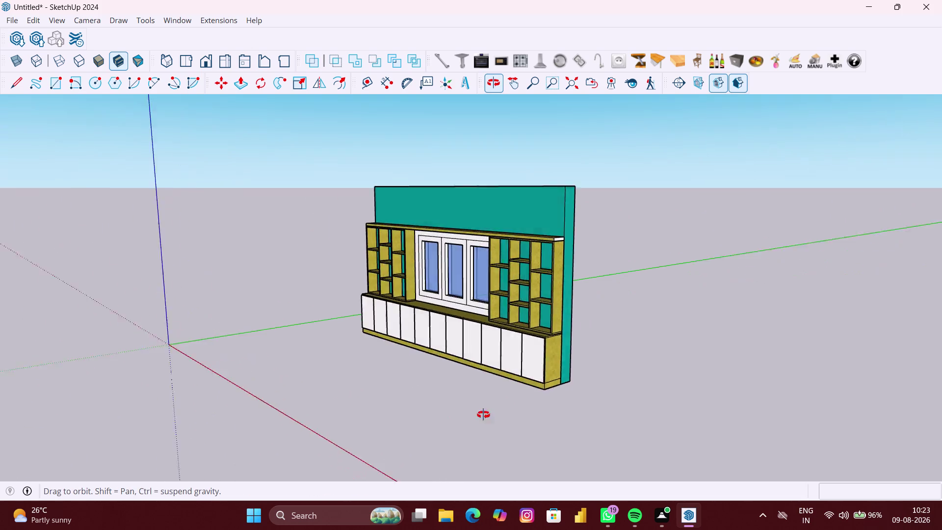
middle_drag(480, 414, 594, 421)
scroll(up, 3)
Start a floor rectangle at the wall unit's bottom-left corner.
middle_drag(229, 406, 282, 427)
right_click(210, 418)
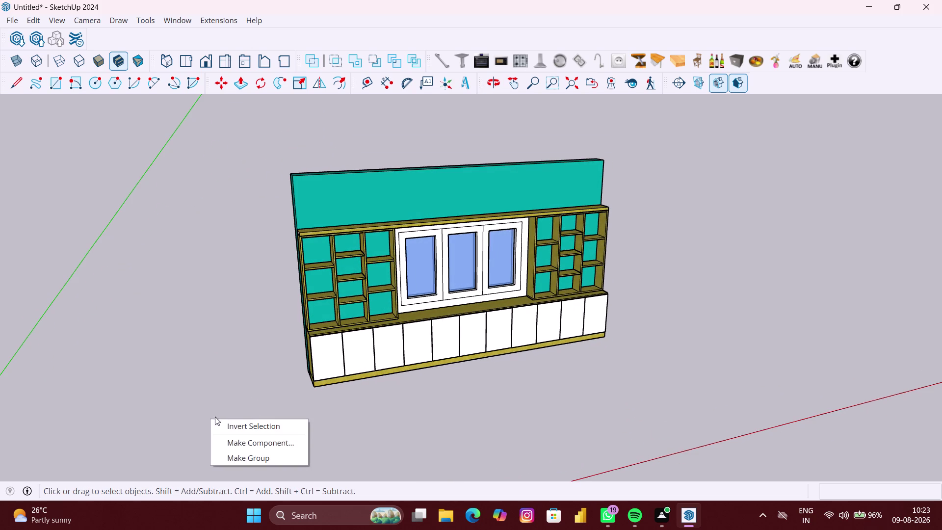
click(244, 456)
key(r)
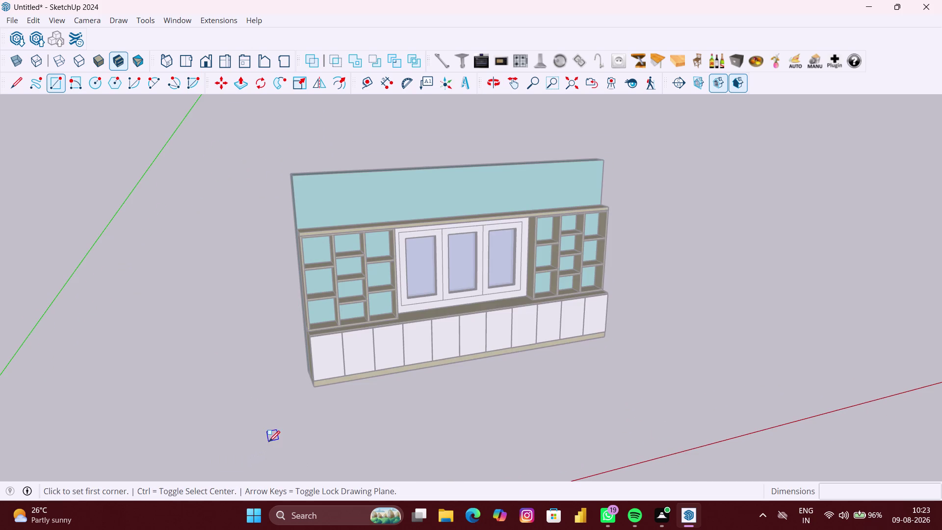
middle_drag(306, 373, 368, 383)
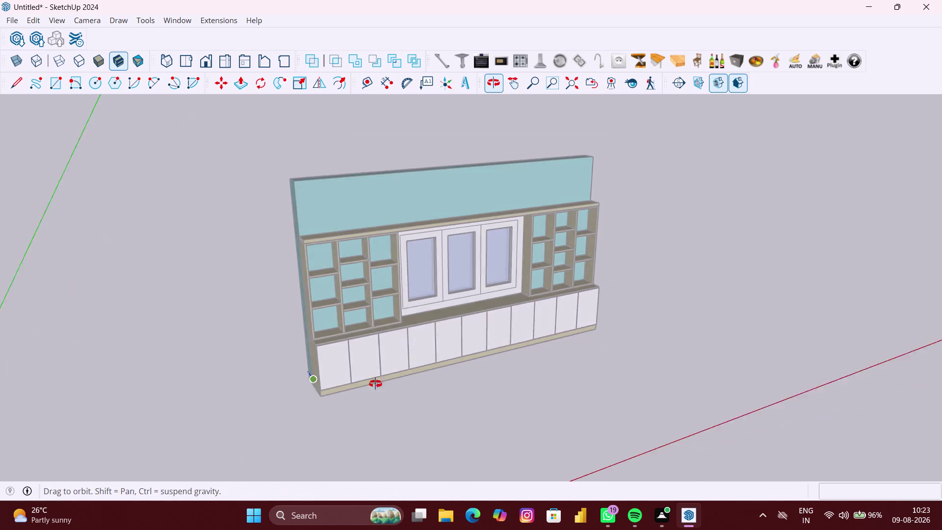
middle_drag(368, 383, 446, 391)
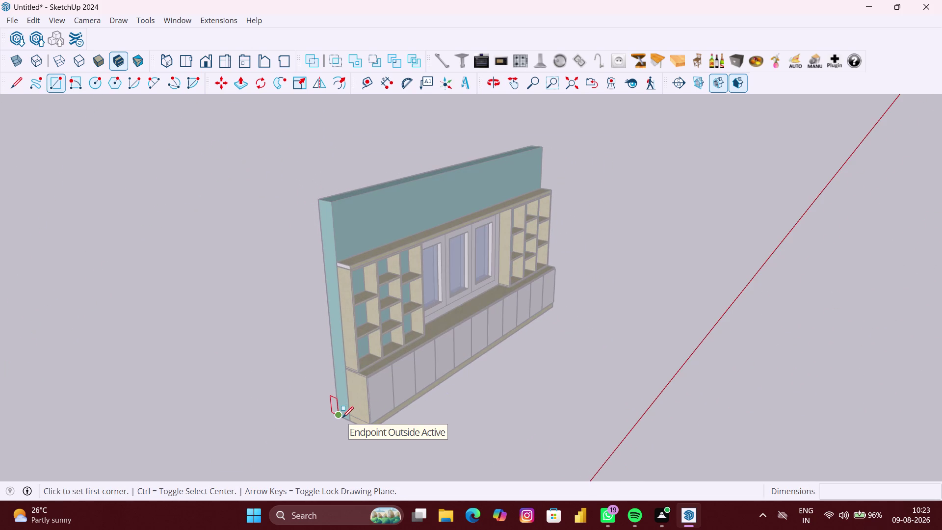
click(343, 417)
Complete the roughly 199 by 129 inch floor rectangle at its far corner.
middle_drag(503, 431, 438, 433)
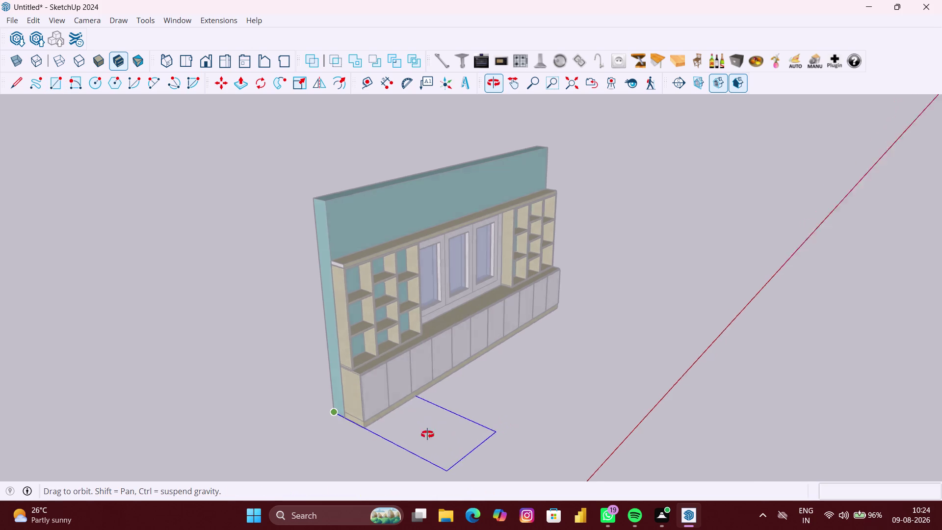
middle_drag(439, 433, 352, 440)
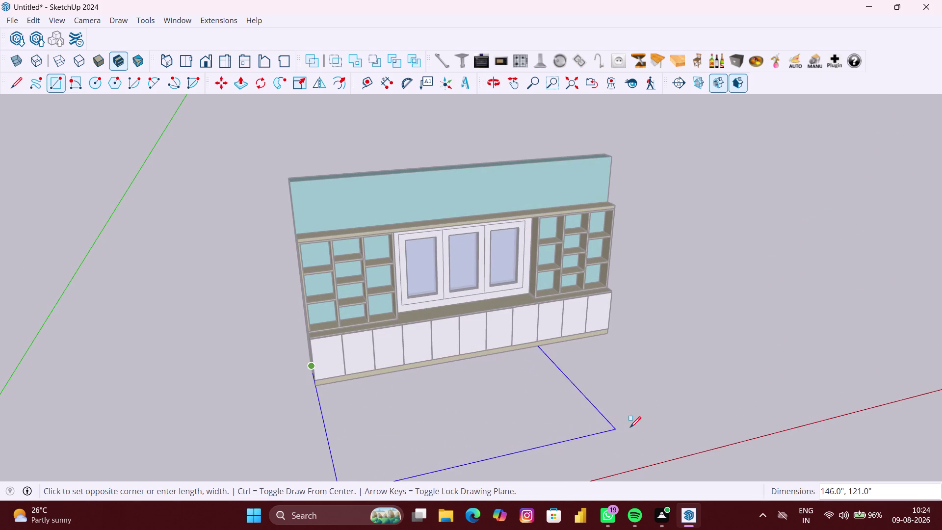
middle_drag(687, 423, 502, 441)
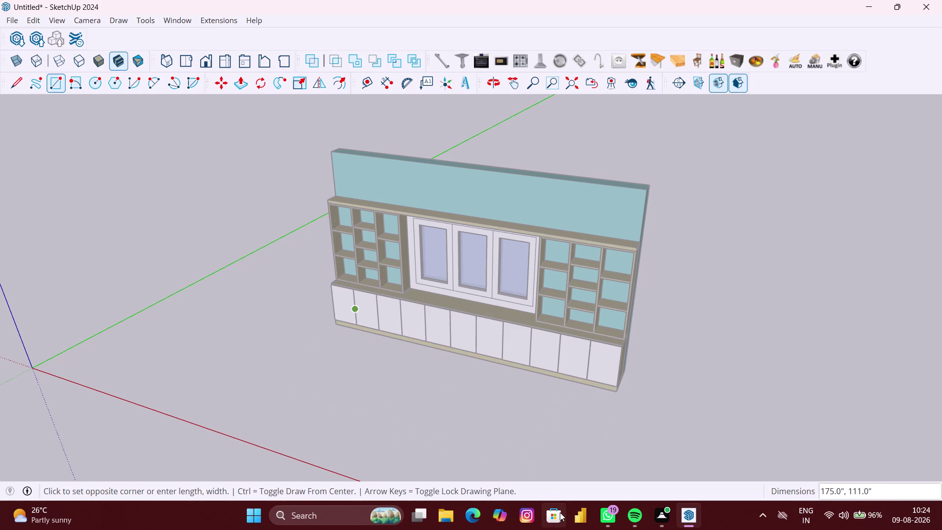
key(Up)
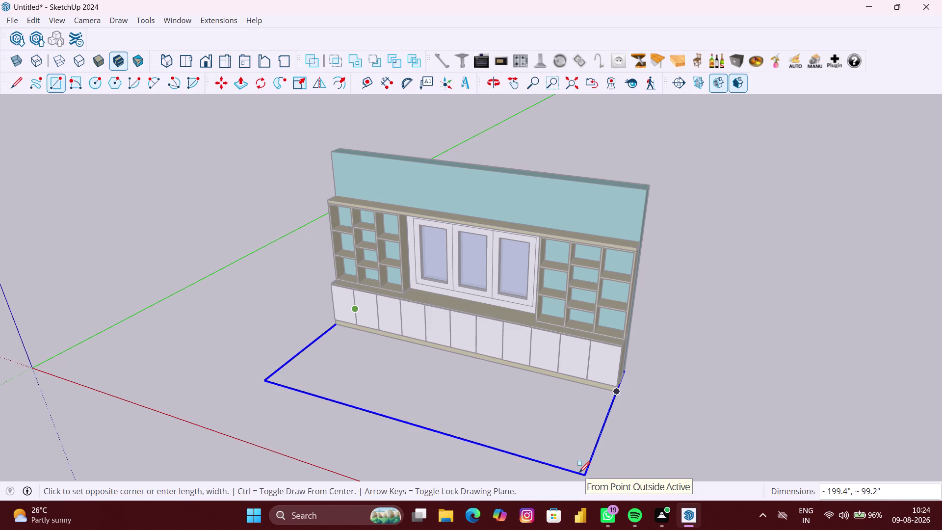
middle_drag(579, 473, 598, 397)
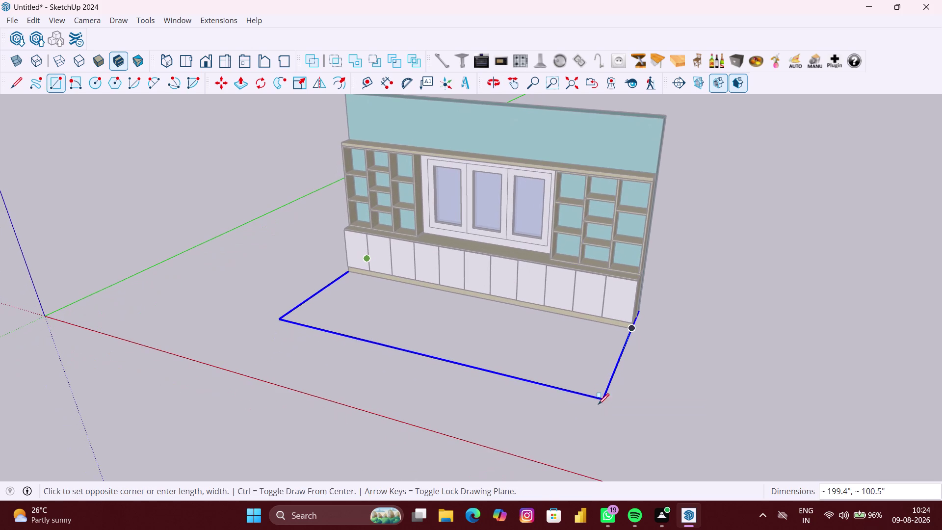
click(588, 435)
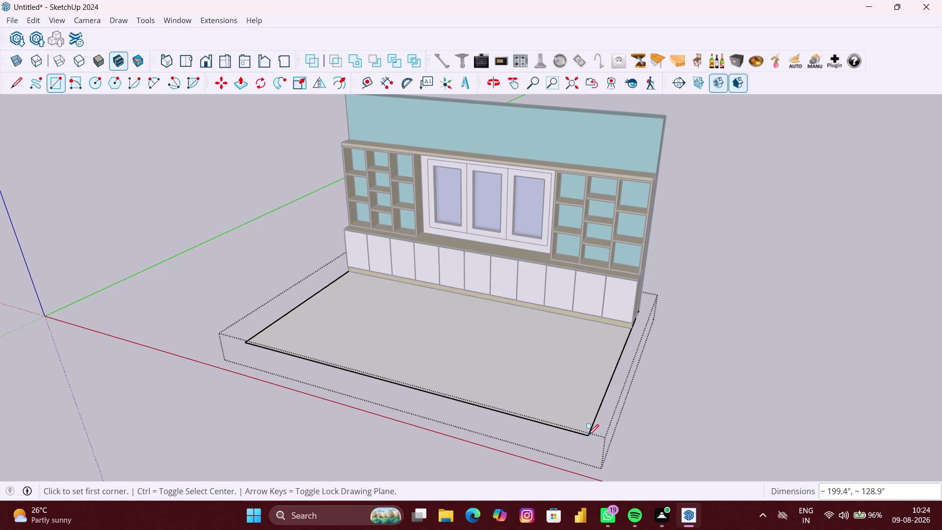
key(space)
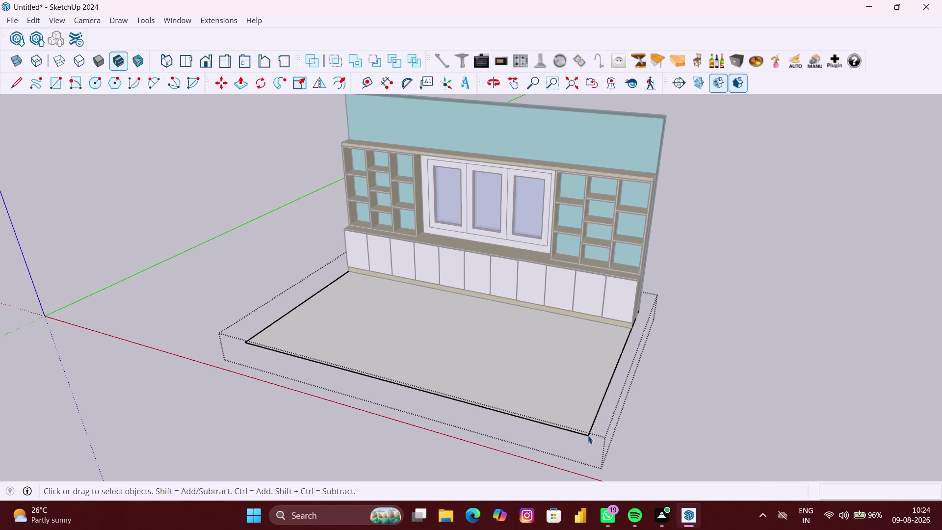
Push/pull the floor rectangle downward into a 6" thick slab.
key(p)
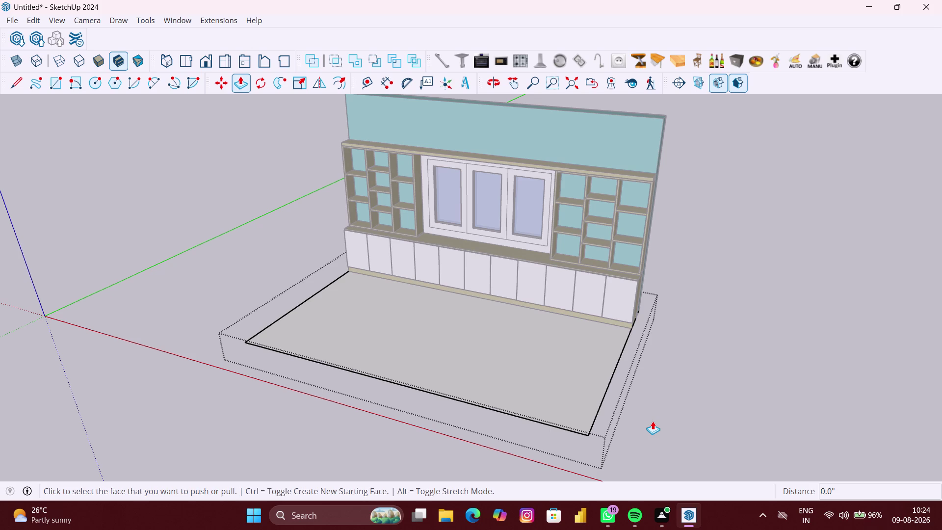
middle_drag(665, 415, 559, 401)
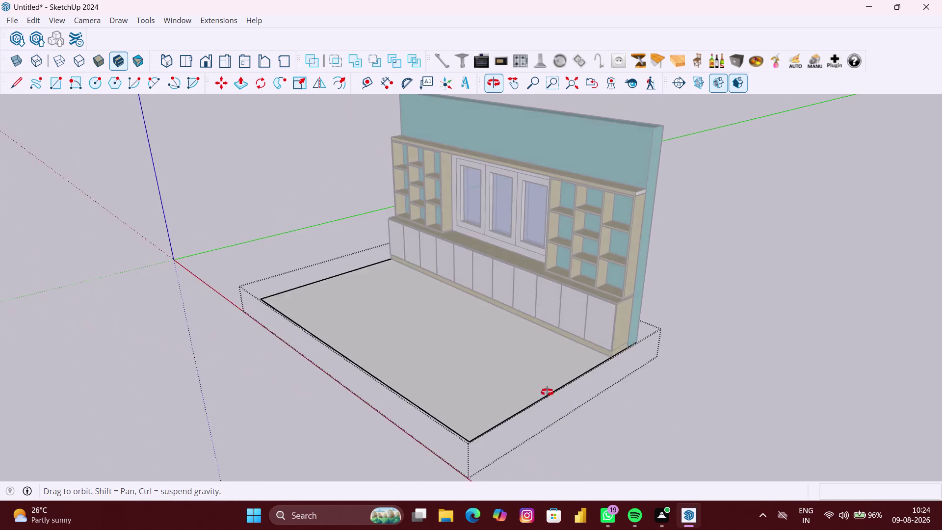
middle_drag(560, 400, 528, 384)
click(502, 369)
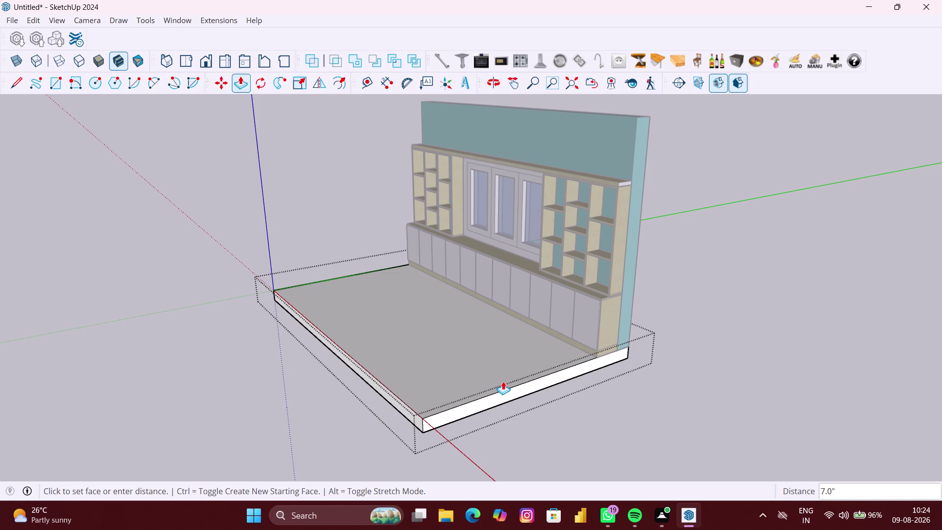
key(6)
key(shift+quotedbl)
key(Return)
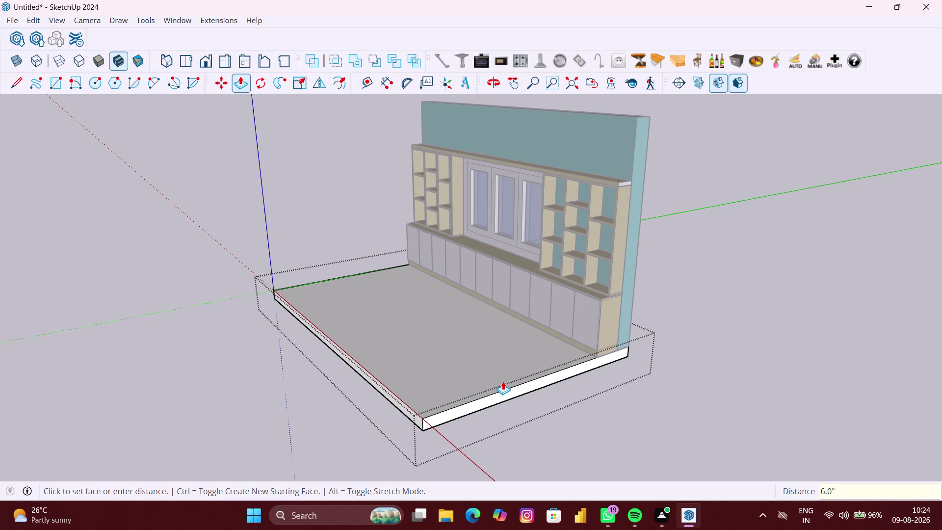
key(space)
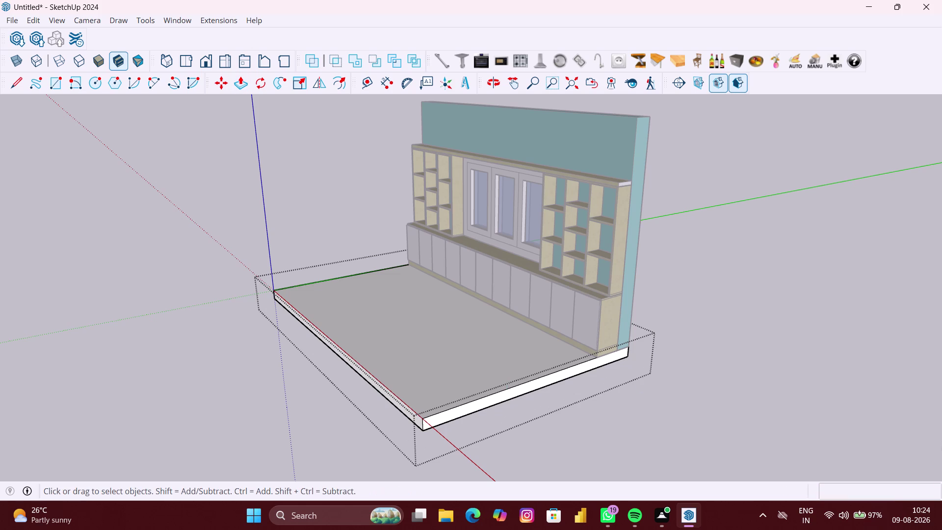
Orbit around behind the wall and exit the room group.
scroll(down, 3)
middle_drag(862, 428, 488, 396)
drag(600, 418, 607, 423)
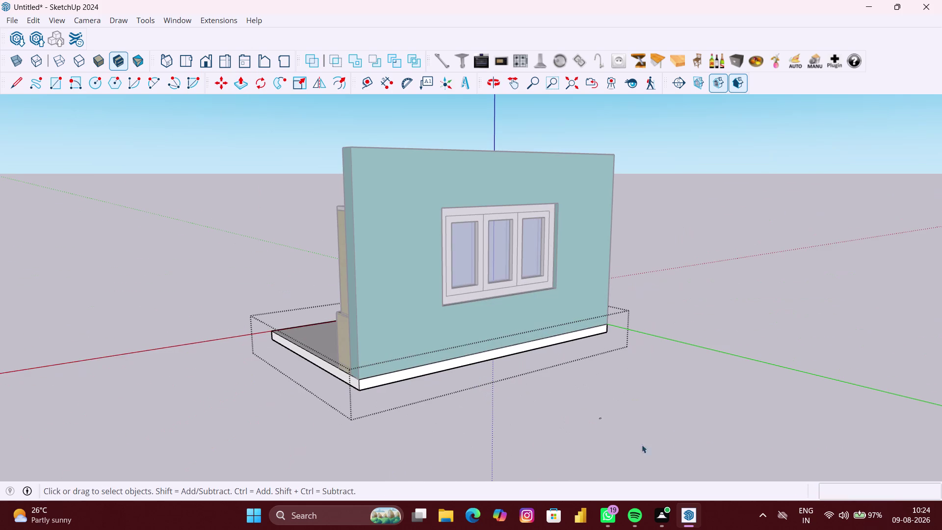
drag(606, 423, 617, 430)
drag(389, 453, 389, 449)
click(250, 418)
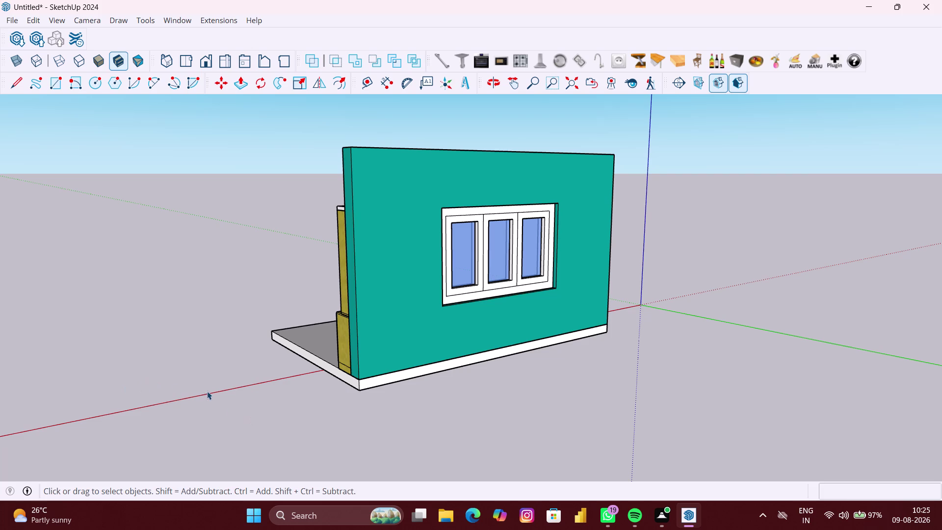
Orbit to an angled floor view and start a Tape Measure guide, then cancel it.
middle_drag(256, 395, 491, 405)
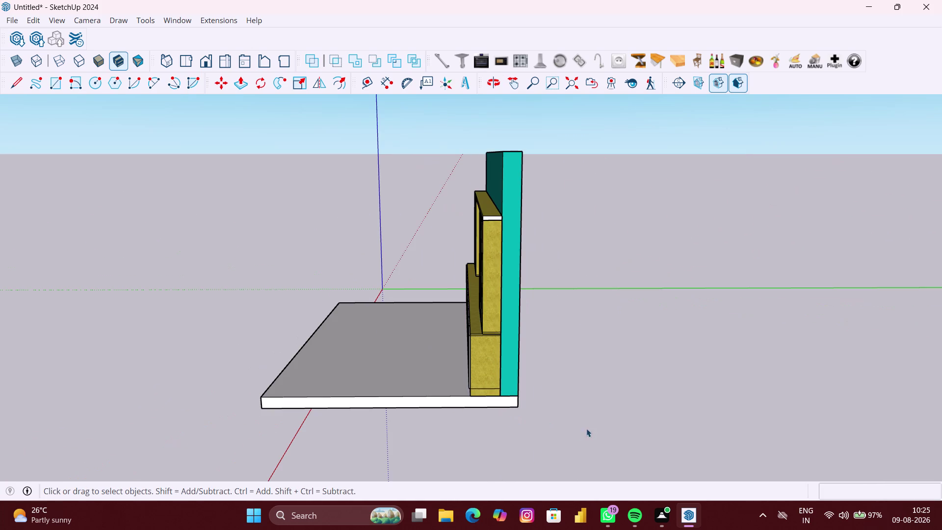
key(space)
key(space)
click(615, 415)
scroll(up, 3)
middle_drag(510, 413, 514, 416)
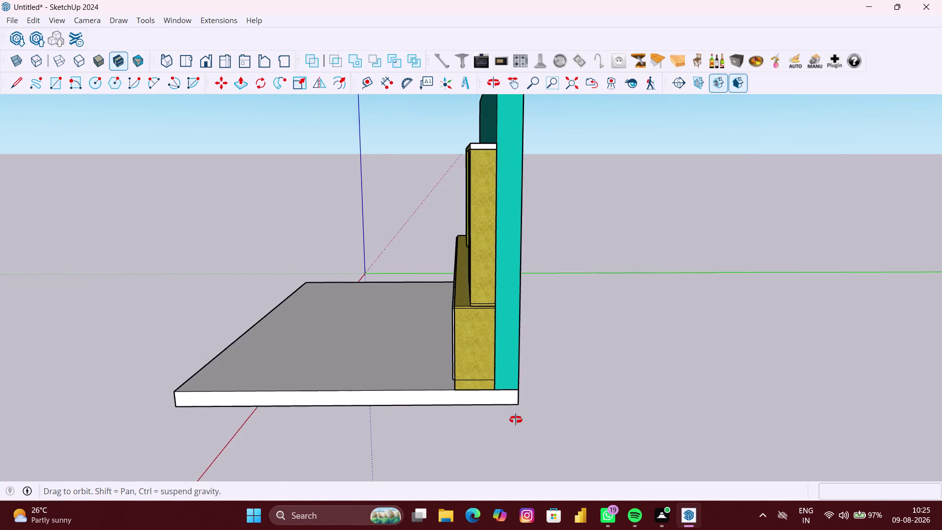
middle_drag(513, 416, 554, 441)
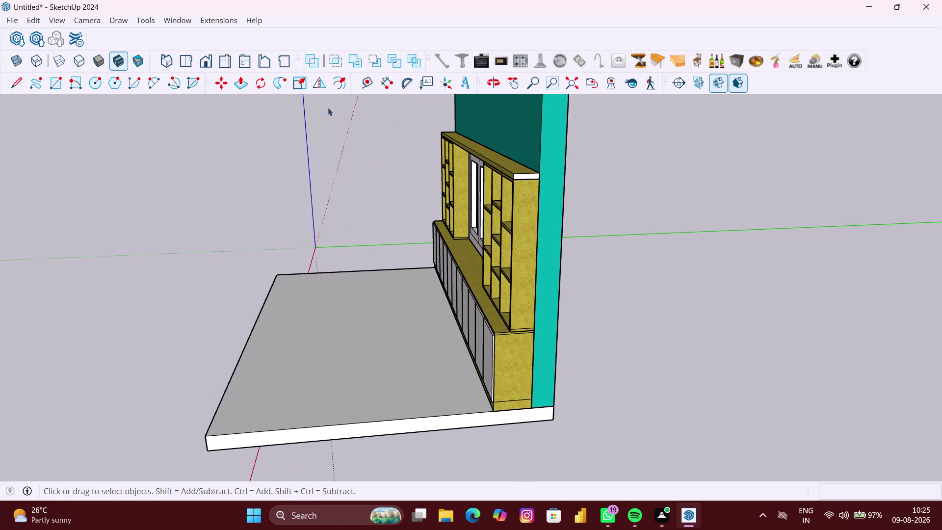
click(370, 78)
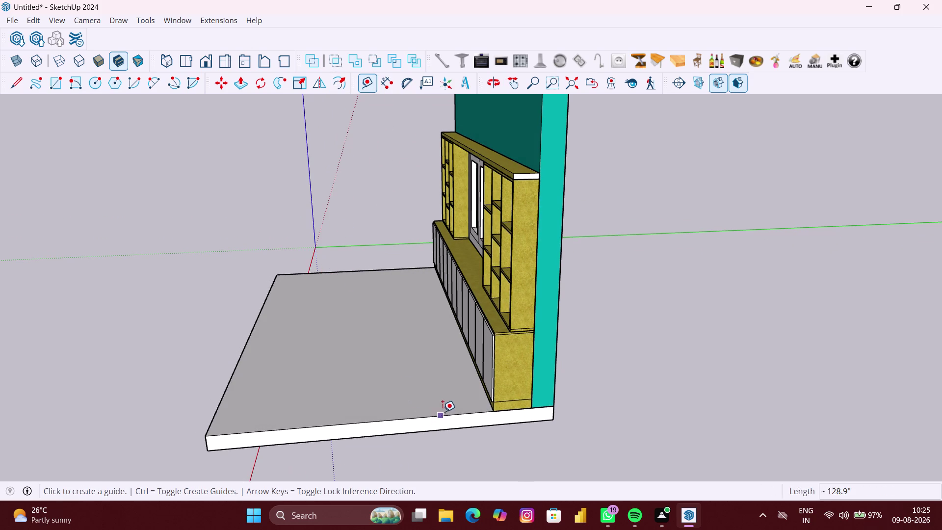
click(447, 414)
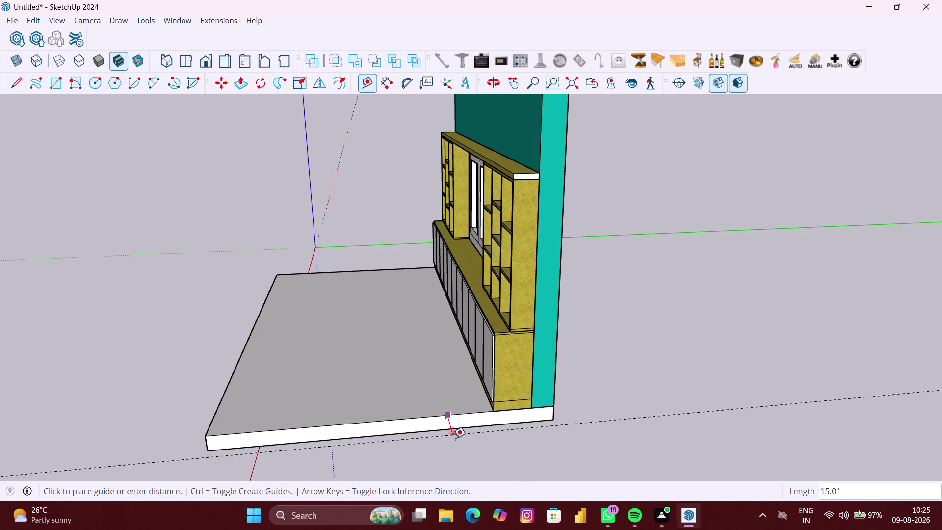
key(space)
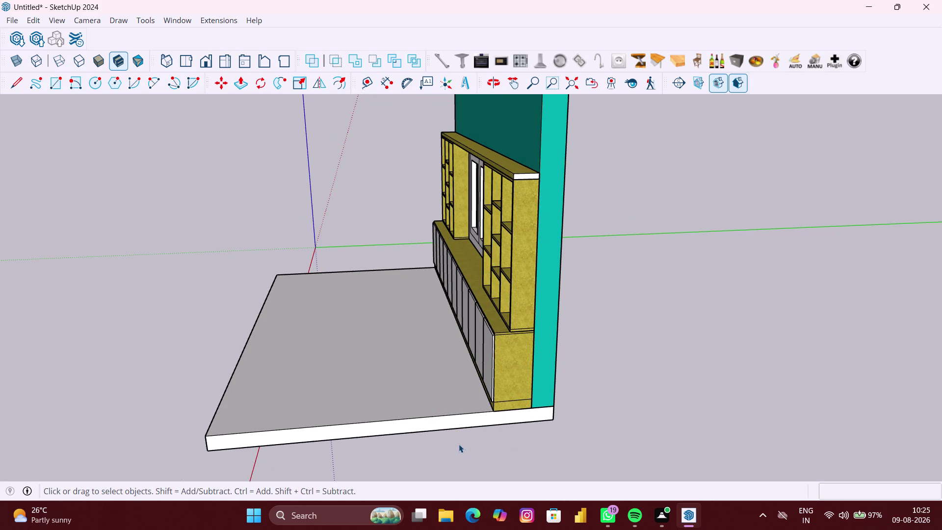
Place a guide line 9" out from the floor slab's front edge.
click(366, 86)
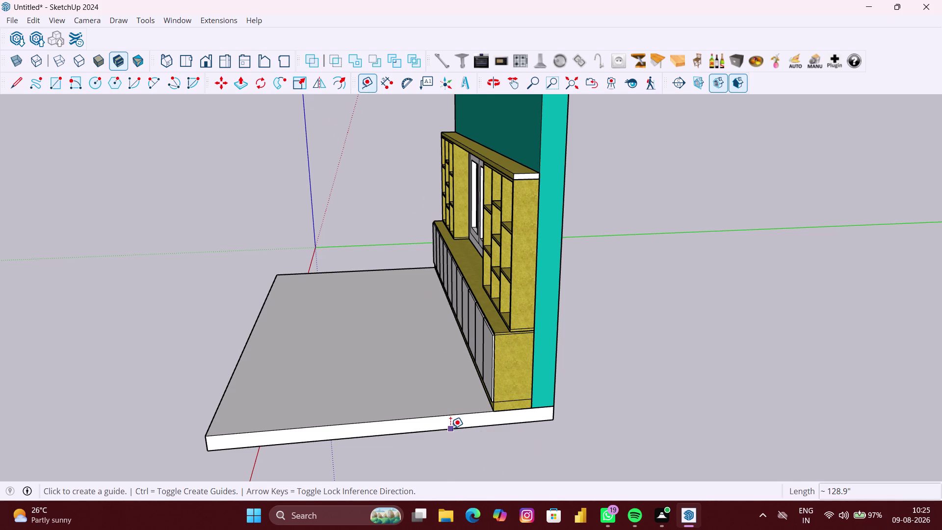
click(450, 429)
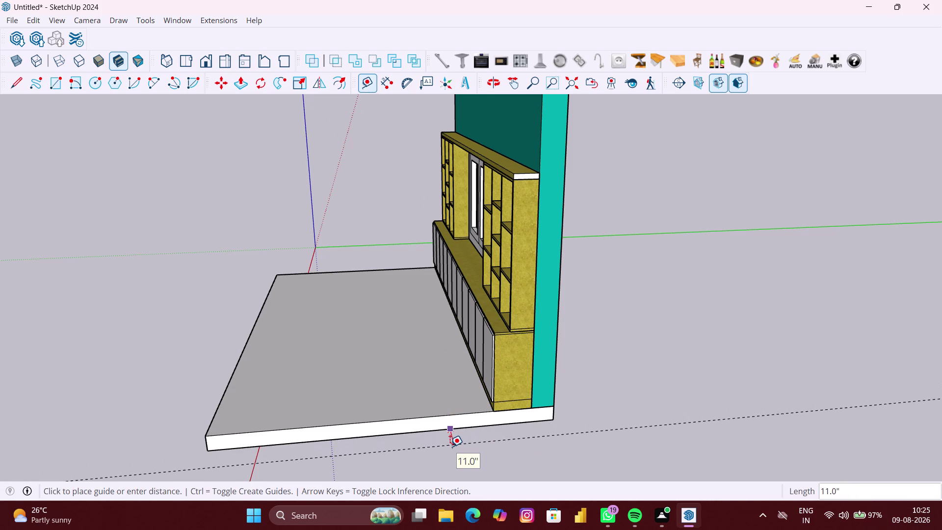
key(9)
key(m)
key(BackSpace)
key(shift+quotedbl)
key(Return)
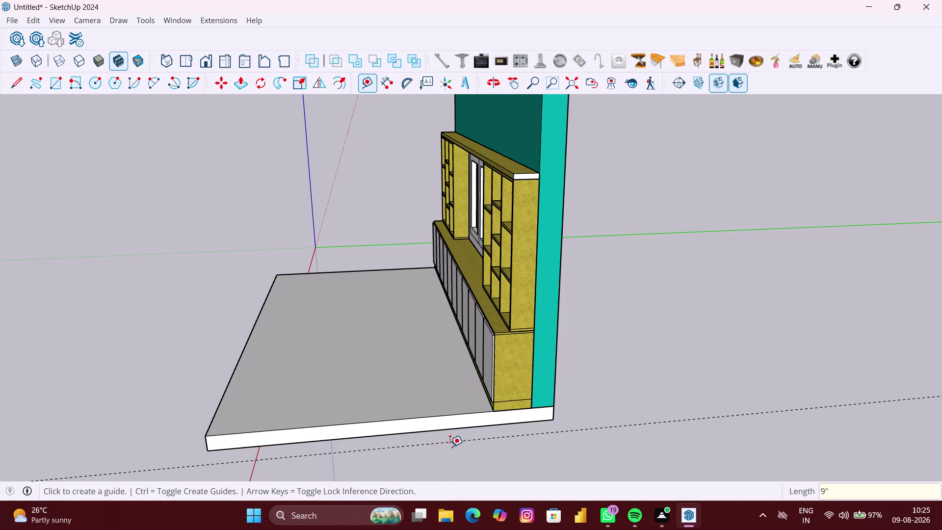
Place a guide line 9" out from the floor slab's side edge.
scroll(down, 3)
middle_drag(421, 424, 594, 423)
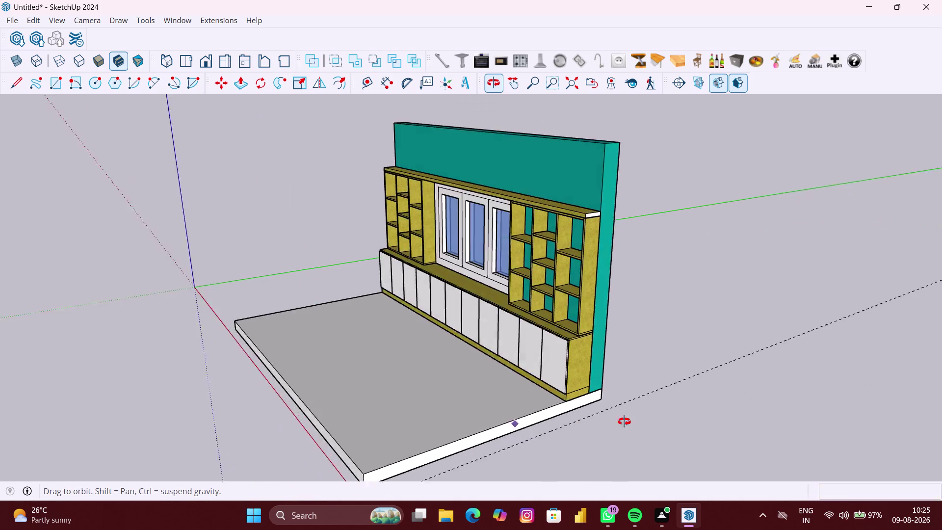
middle_drag(593, 423, 665, 417)
middle_drag(427, 332, 728, 356)
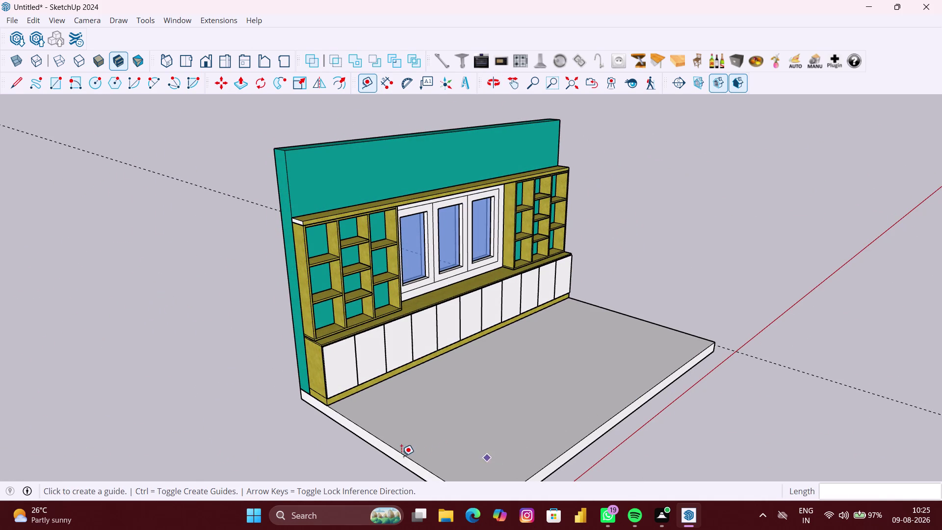
scroll(up, 3)
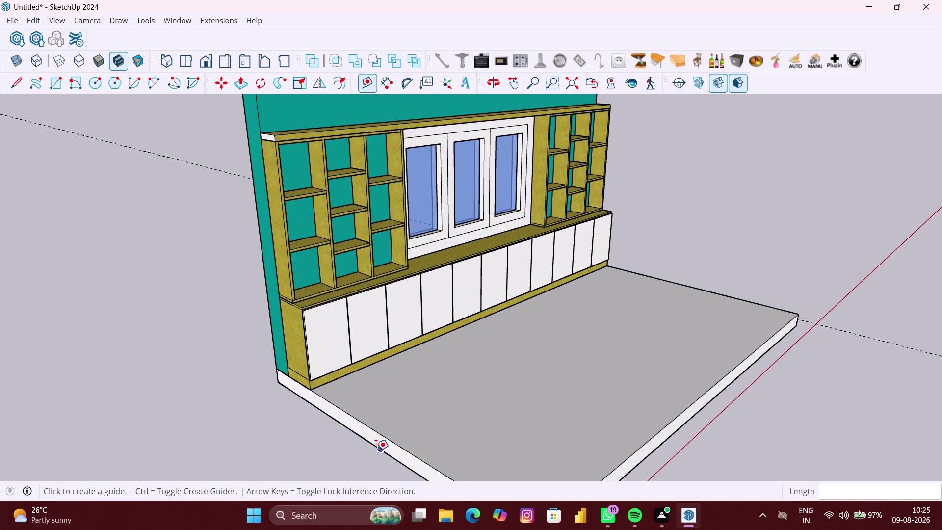
click(365, 443)
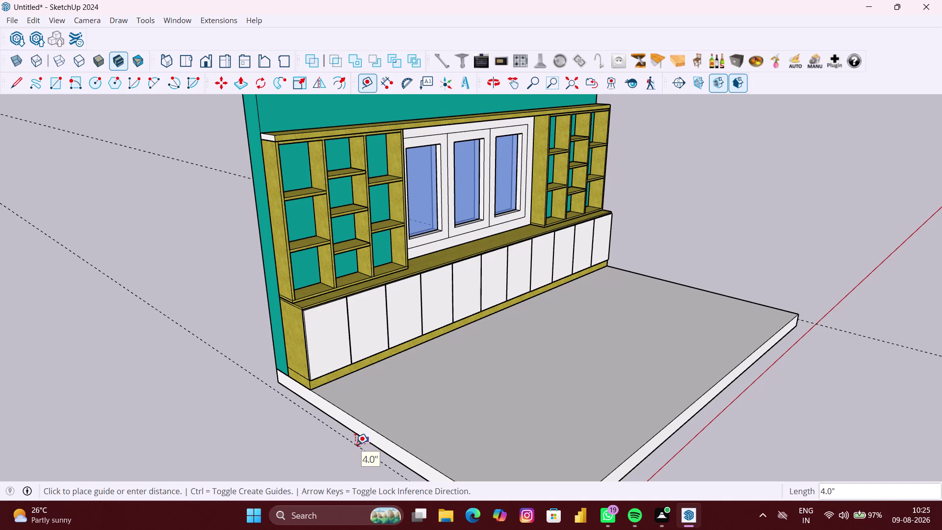
key(9)
key(shift+quotedbl)
key(Return)
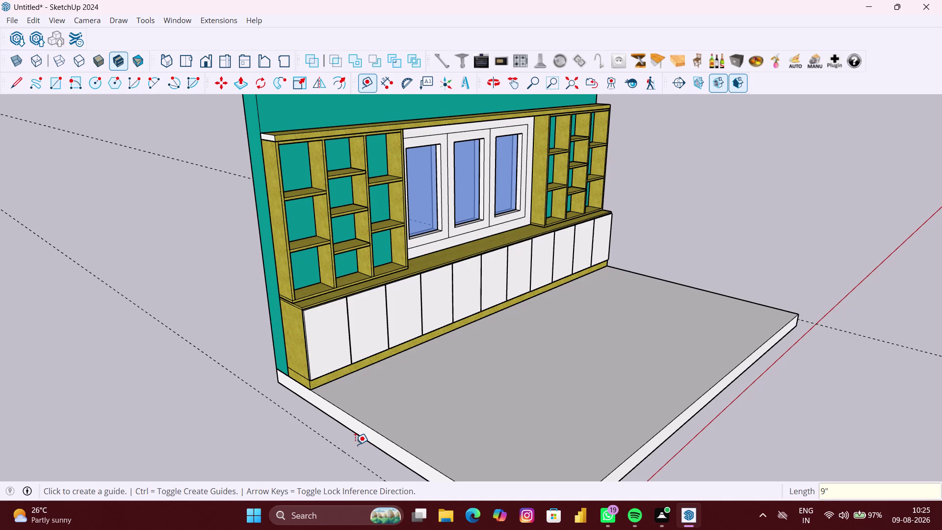
key(space)
Orbit out to the whole room and select the floor slab.
scroll(down, 3)
scroll(down, 3)
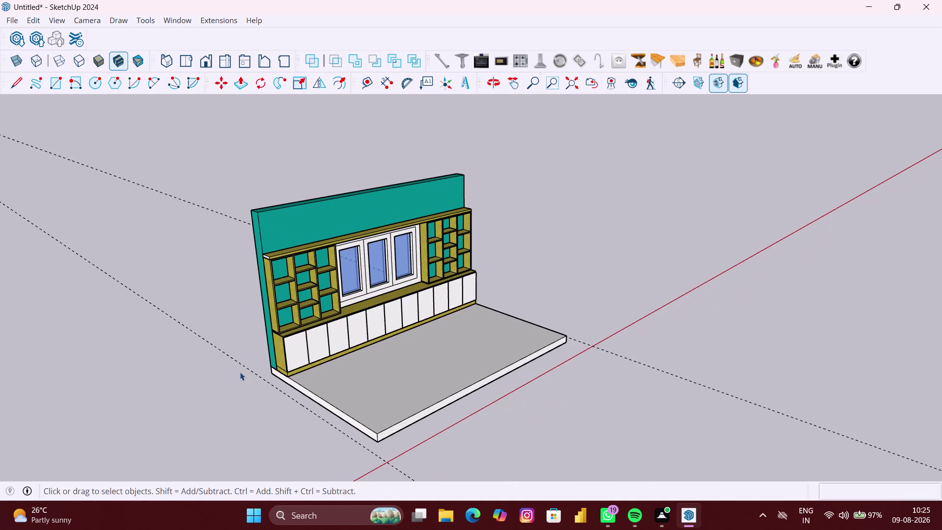
middle_drag(246, 369, 350, 321)
scroll(up, 3)
click(362, 394)
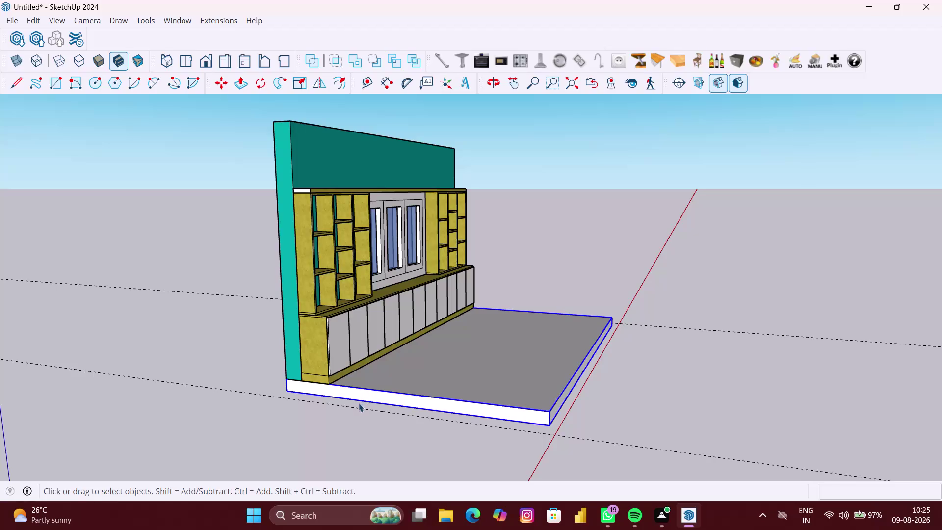
Move-copy the floor slab from its corner 84 inches straight up, then orbit to inspect it.
key(m)
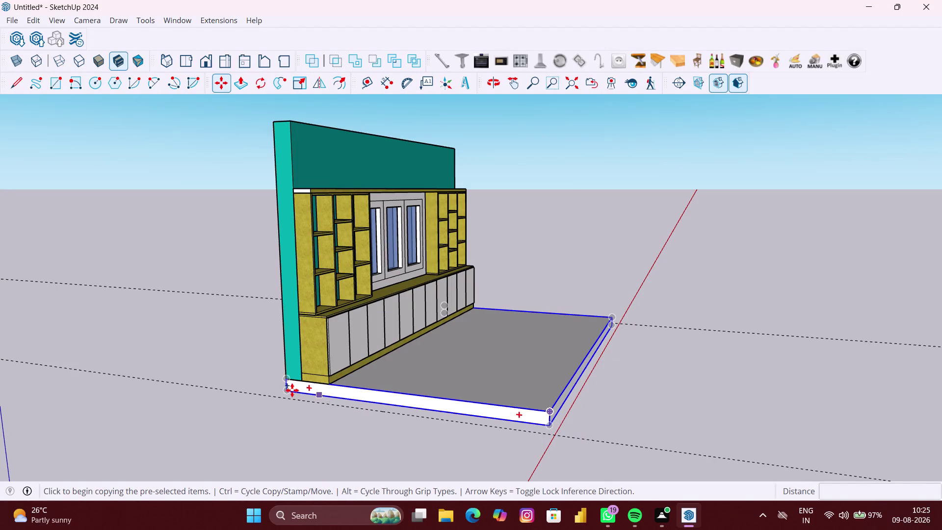
scroll(up, 3)
click(290, 390)
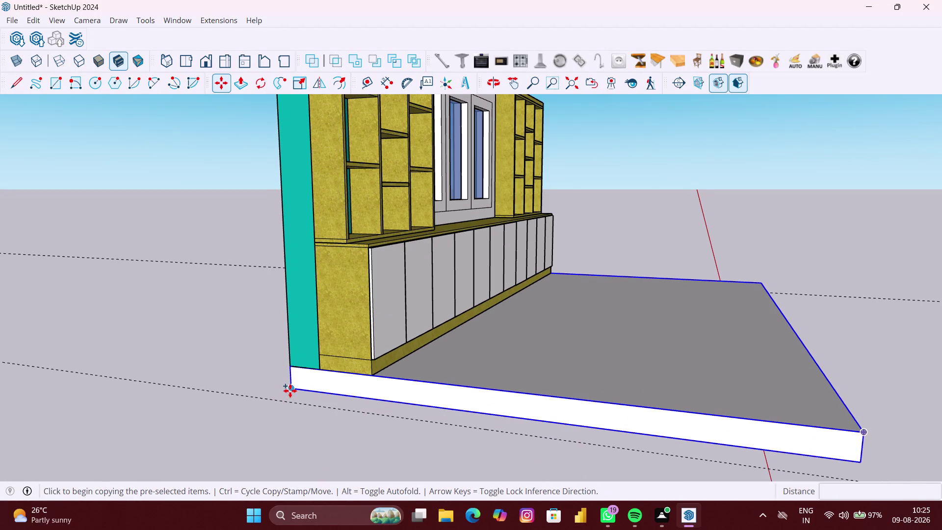
scroll(down, 3)
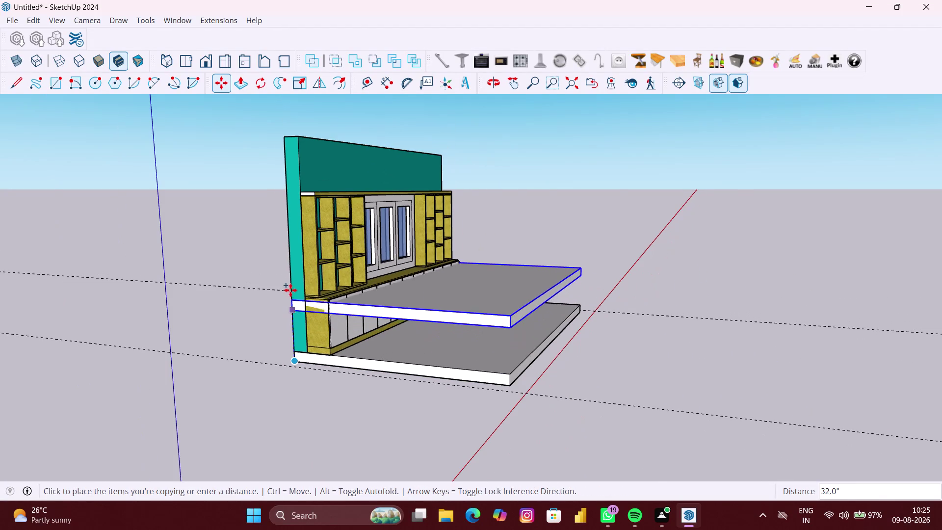
key(Up)
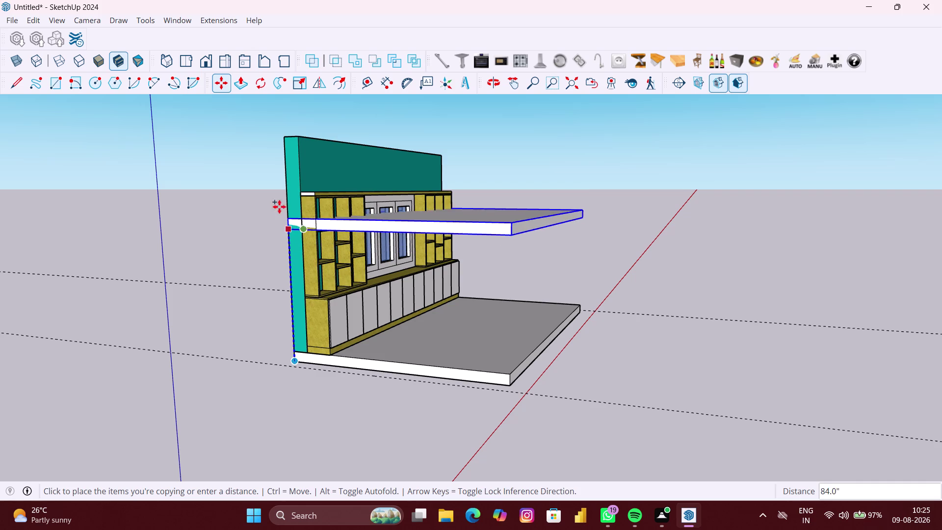
click(285, 142)
scroll(down, 3)
middle_drag(260, 213, 163, 316)
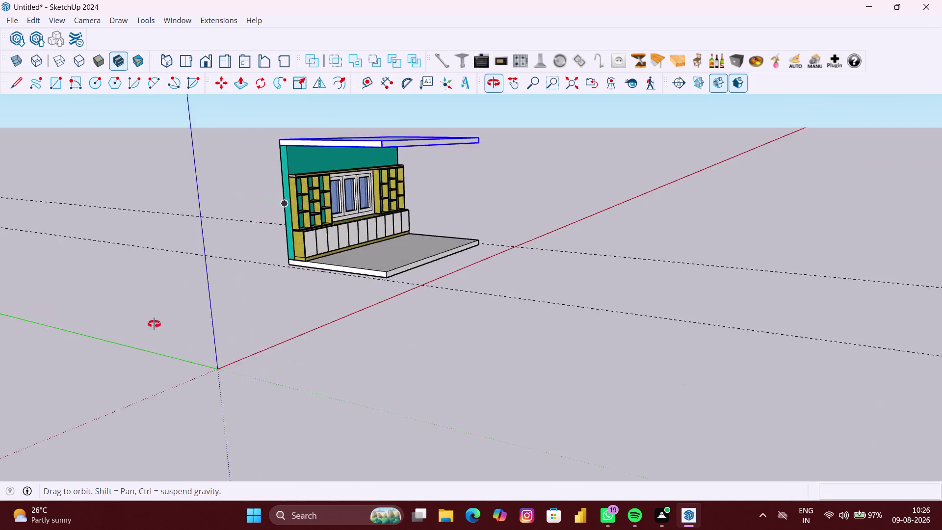
middle_drag(162, 316, 138, 340)
middle_drag(320, 344, 281, 329)
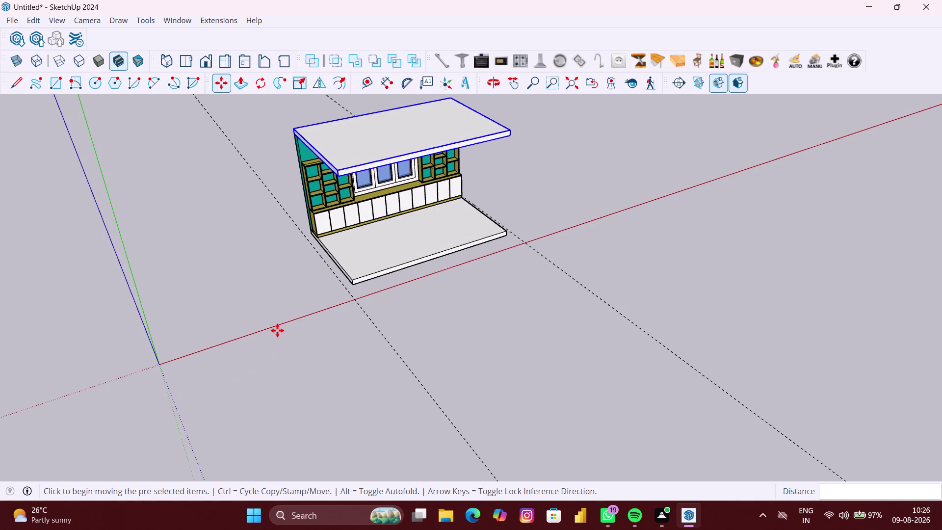
key(r)
middle_drag(315, 276, 412, 303)
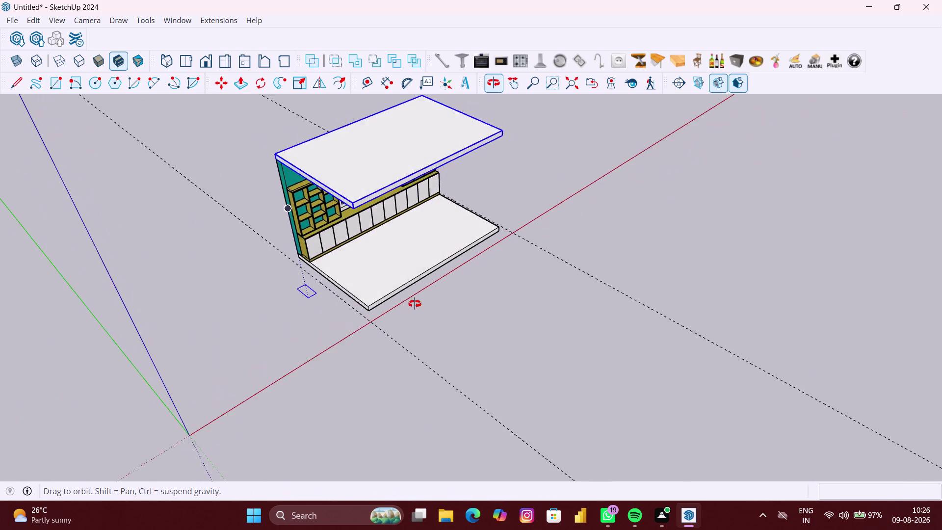
middle_drag(412, 304, 426, 304)
scroll(up, 3)
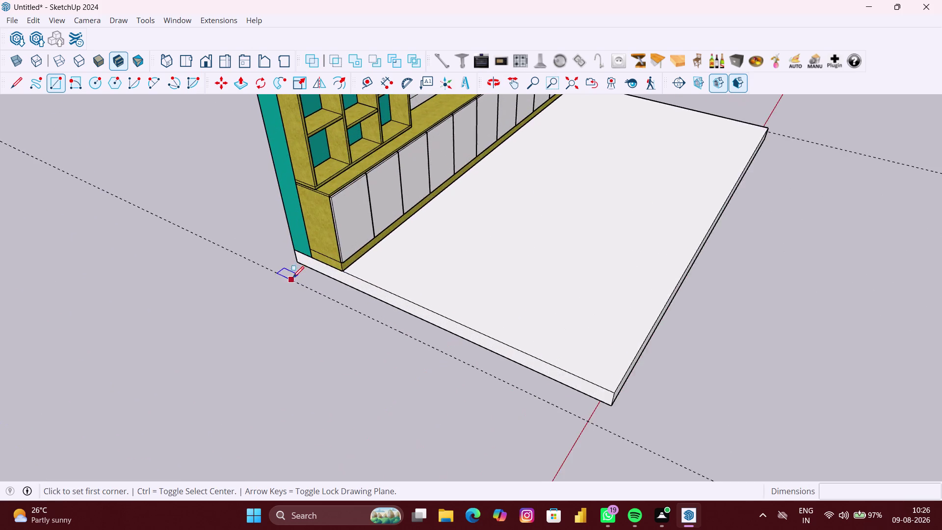
scroll(up, 3)
click(299, 259)
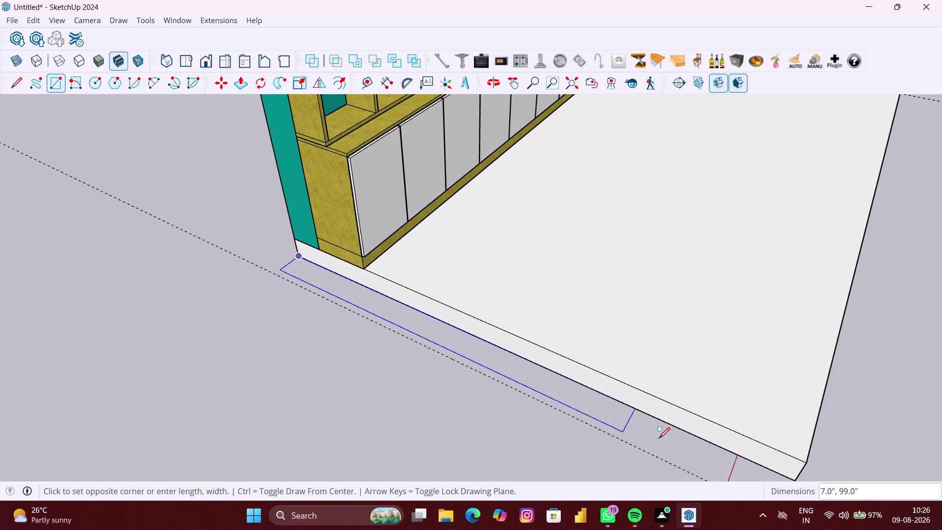
scroll(down, 3)
middle_drag(664, 442, 528, 380)
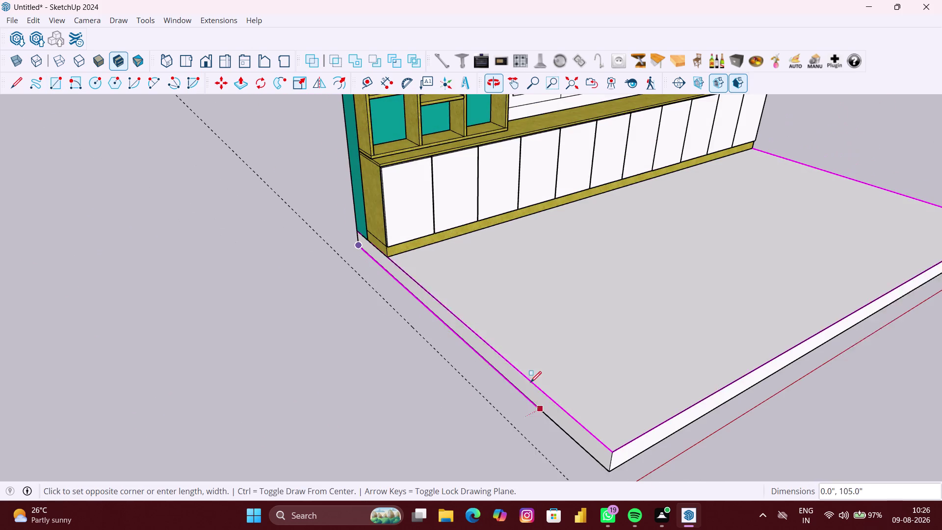
middle_drag(558, 453, 547, 382)
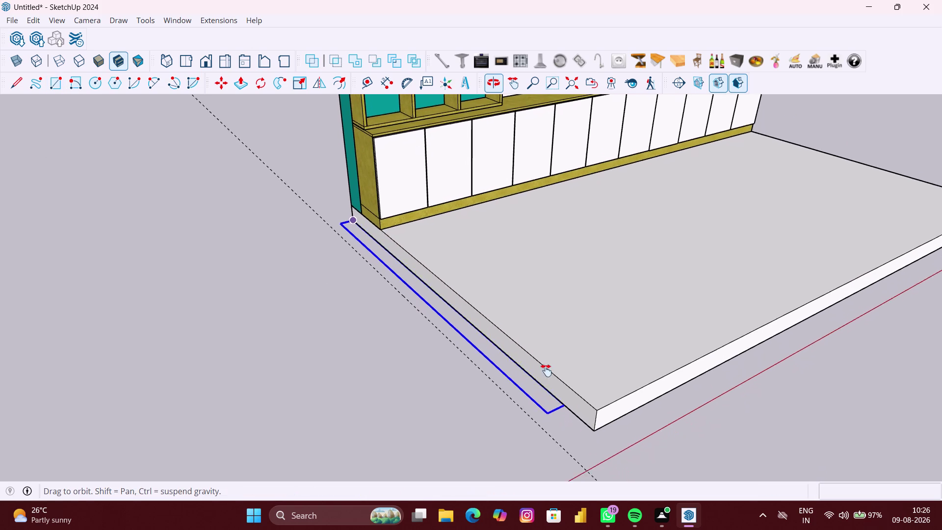
middle_drag(547, 382, 546, 369)
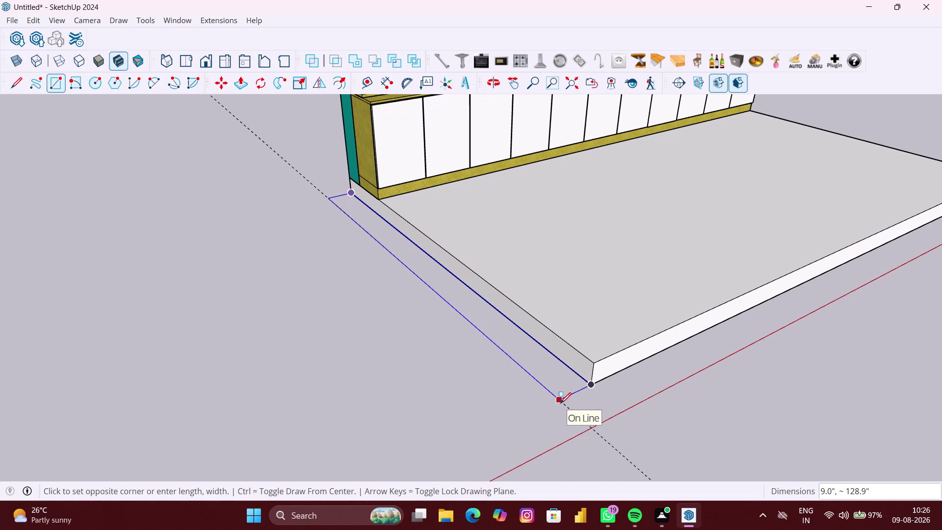
click(560, 404)
key(space)
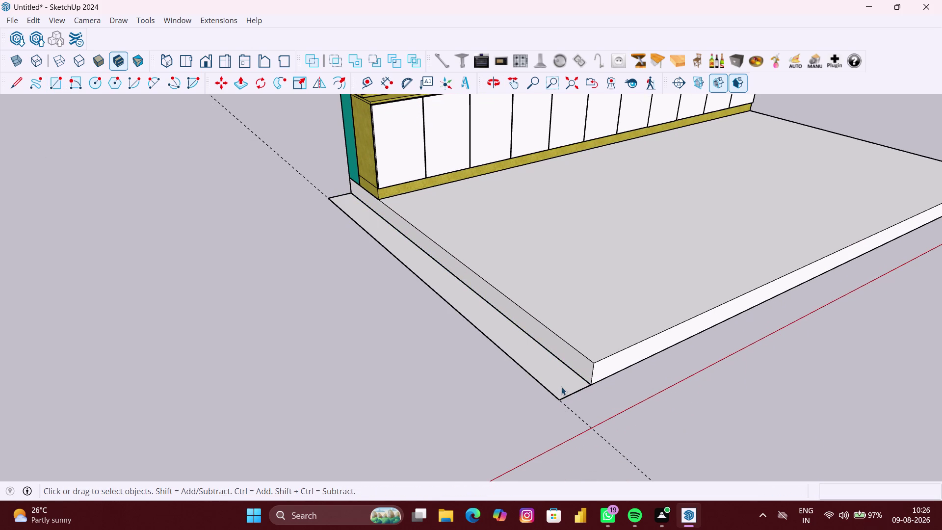
key(p)
click(559, 379)
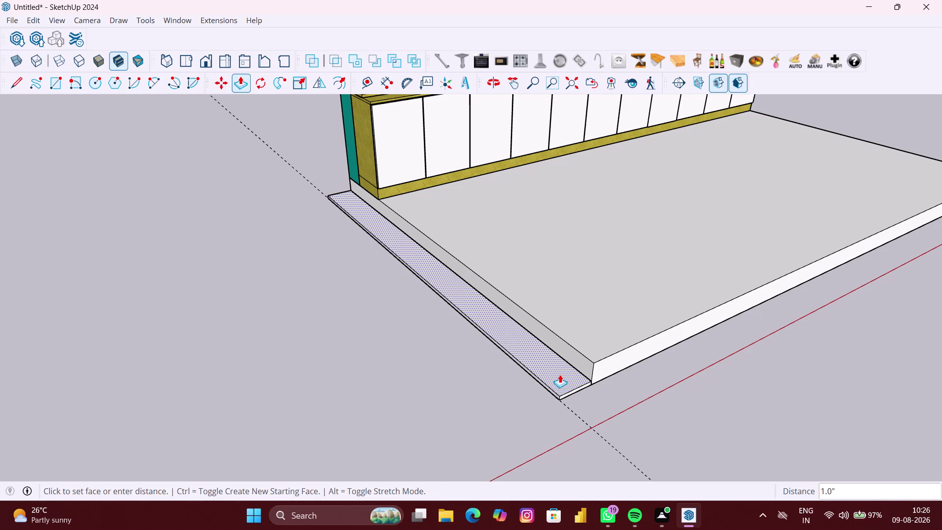
key(6)
key(shift+quotedbl)
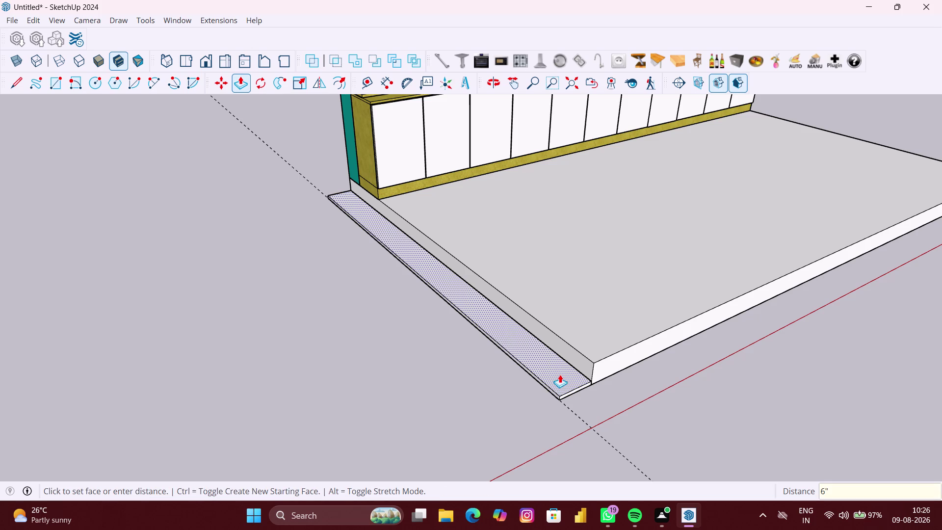
key(Return)
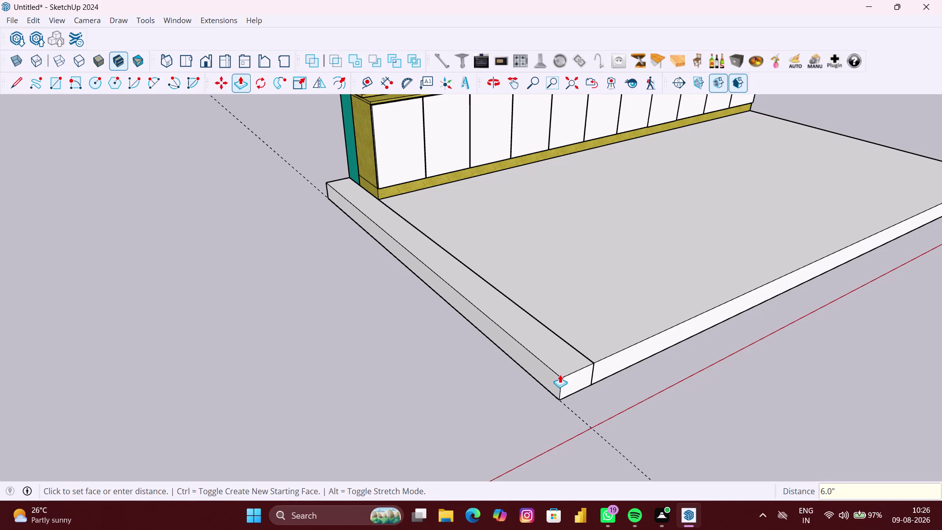
middle_drag(534, 366, 340, 355)
scroll(down, 3)
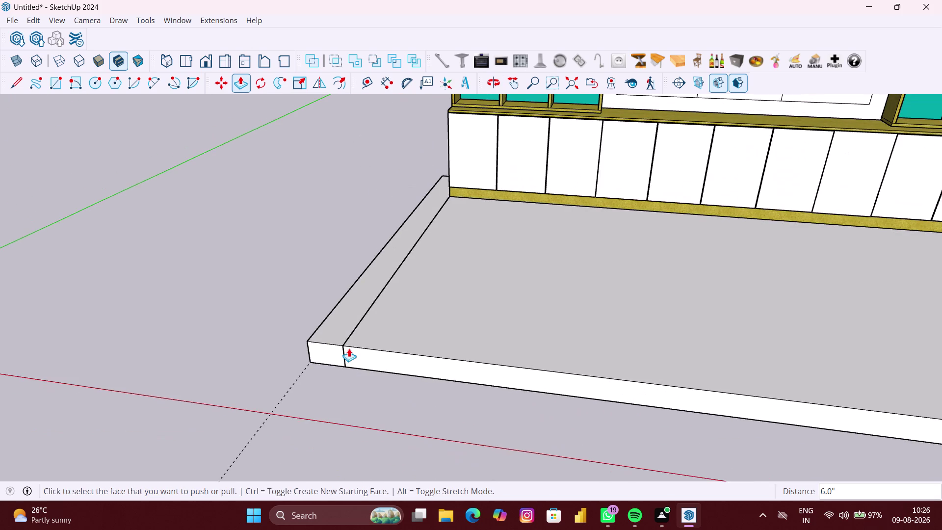
scroll(up, 3)
click(330, 324)
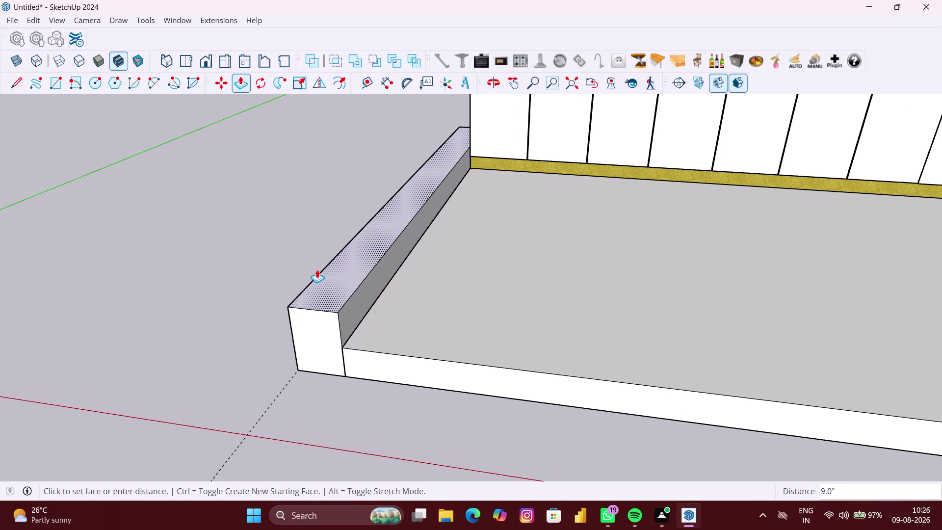
scroll(down, 3)
middle_drag(317, 268, 405, 287)
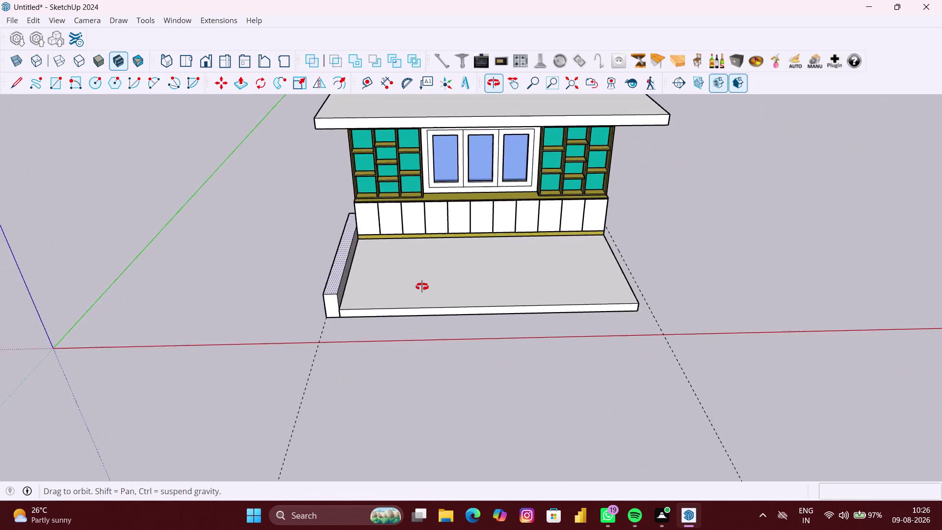
middle_drag(405, 287, 555, 292)
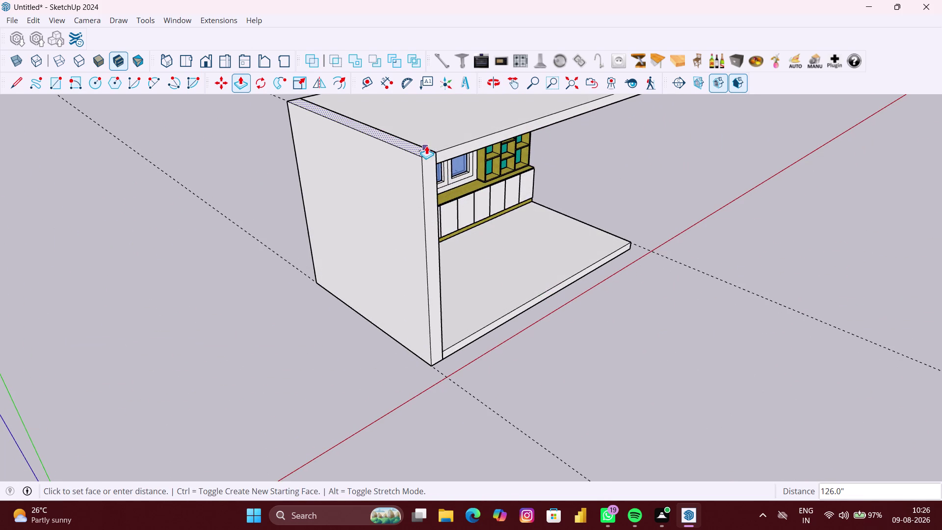
click(435, 149)
scroll(down, 3)
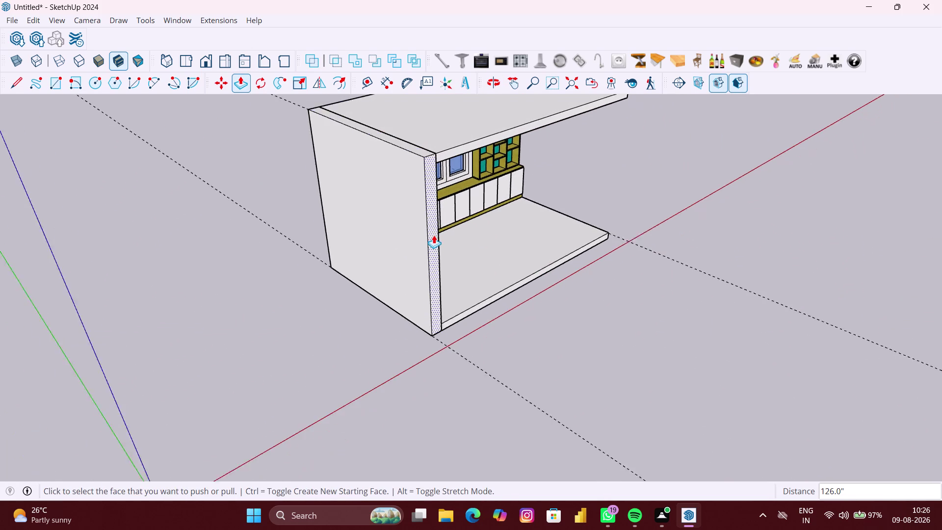
middle_drag(431, 238, 309, 231)
key(space)
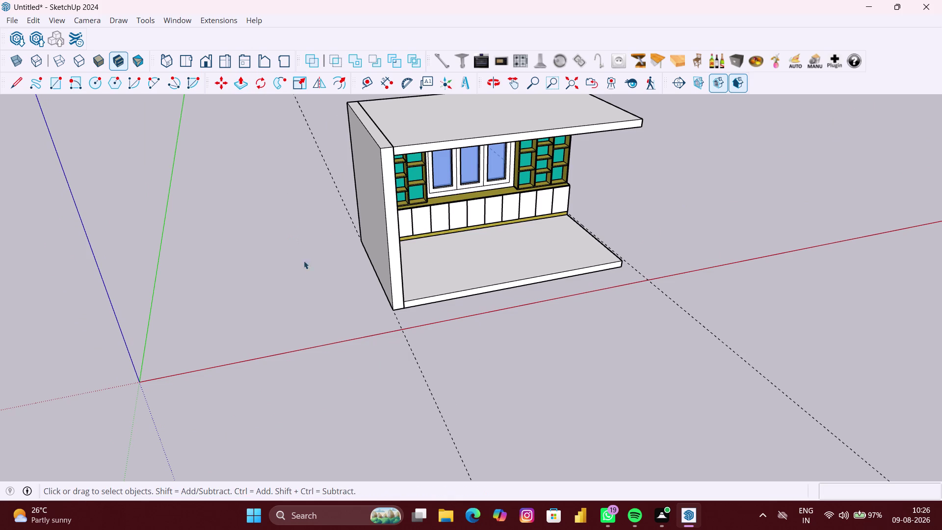
click(312, 270)
scroll(up, 3)
click(402, 290)
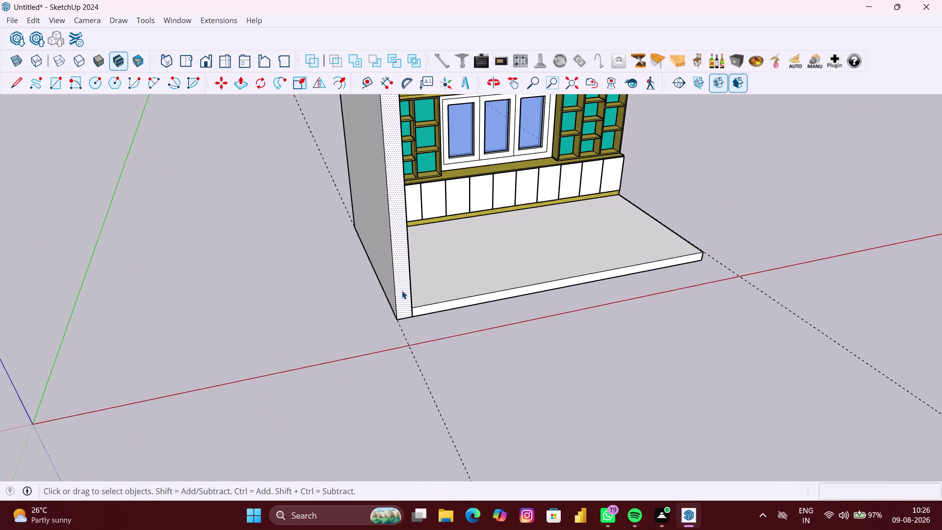
scroll(down, 3)
click(330, 303)
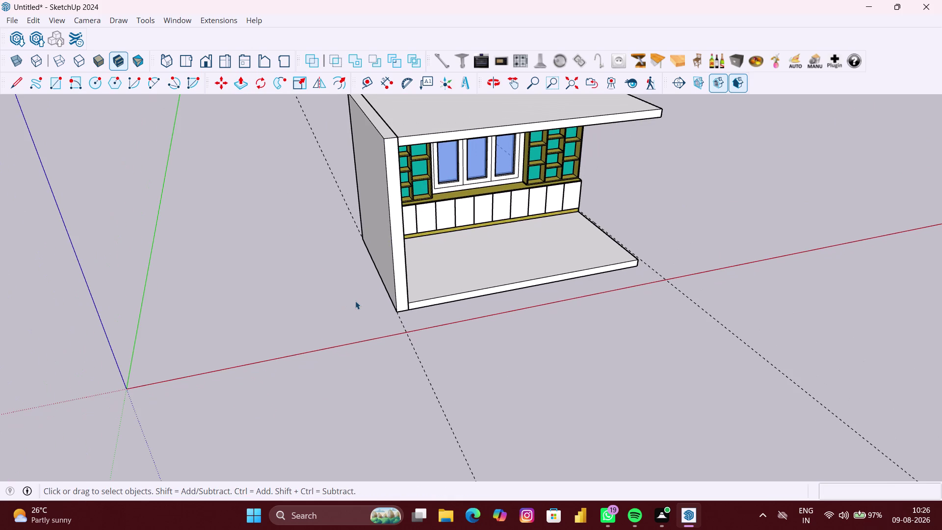
key(ctrl+z)
key(ctrl+z)
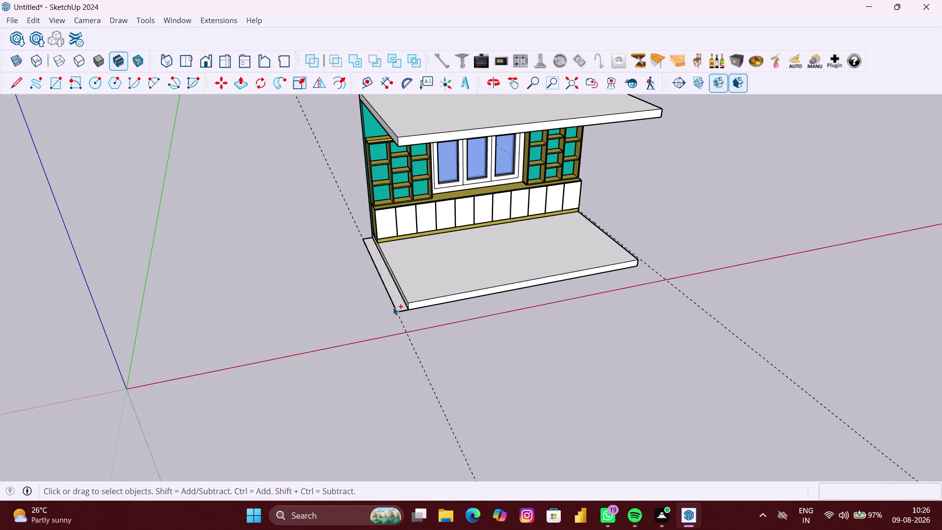
scroll(up, 3)
scroll(up, 3)
key(ctrl+z)
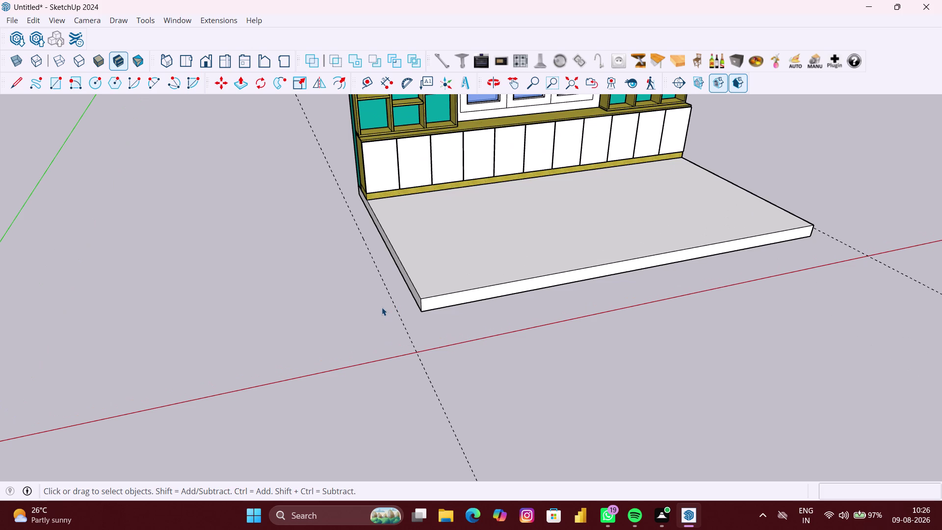
right_click(322, 307)
click(350, 344)
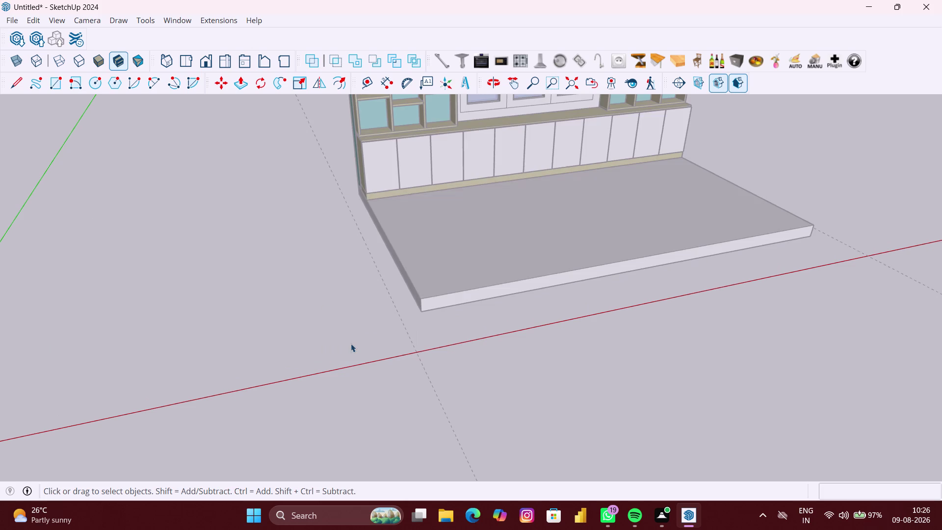
key(r)
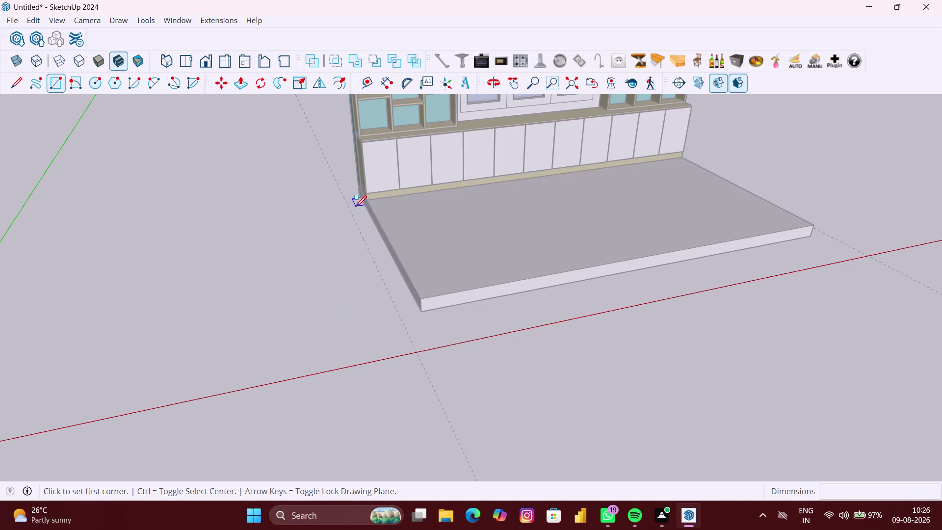
Draw a rectangle along the floor's left edge and push/pull it up 10 feet.
scroll(up, 3)
middle_drag(354, 205, 488, 259)
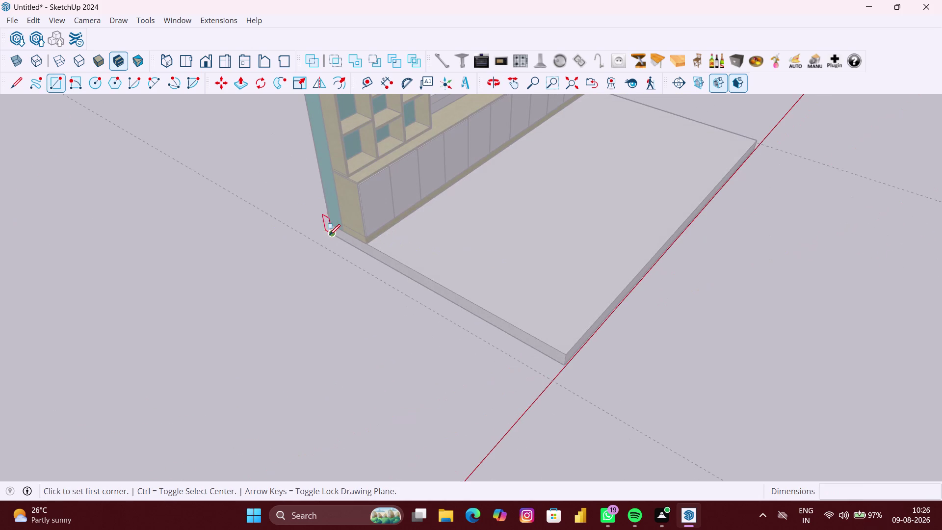
click(331, 236)
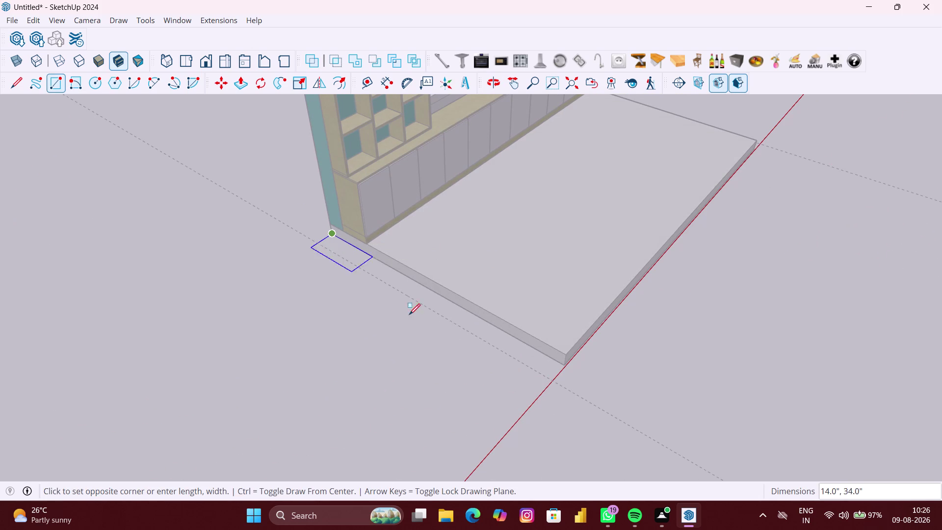
click(552, 378)
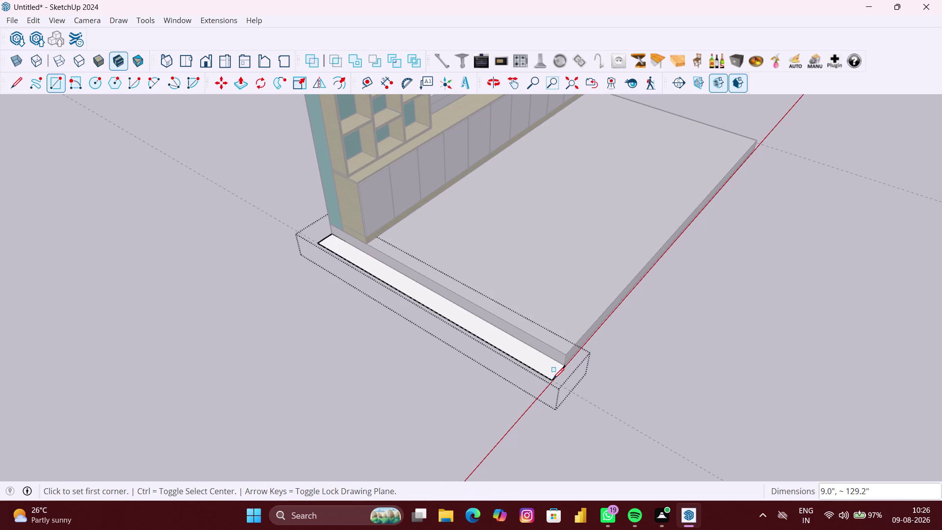
key(p)
click(546, 361)
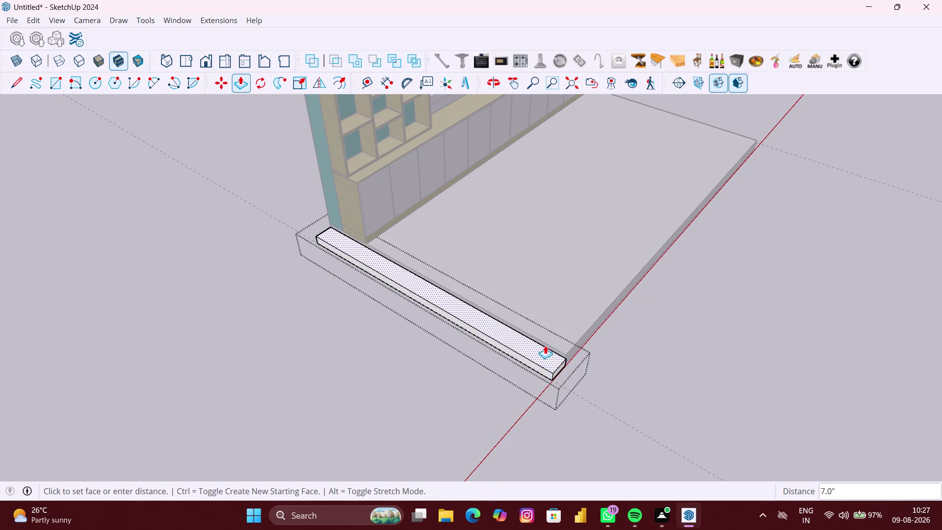
text(10')
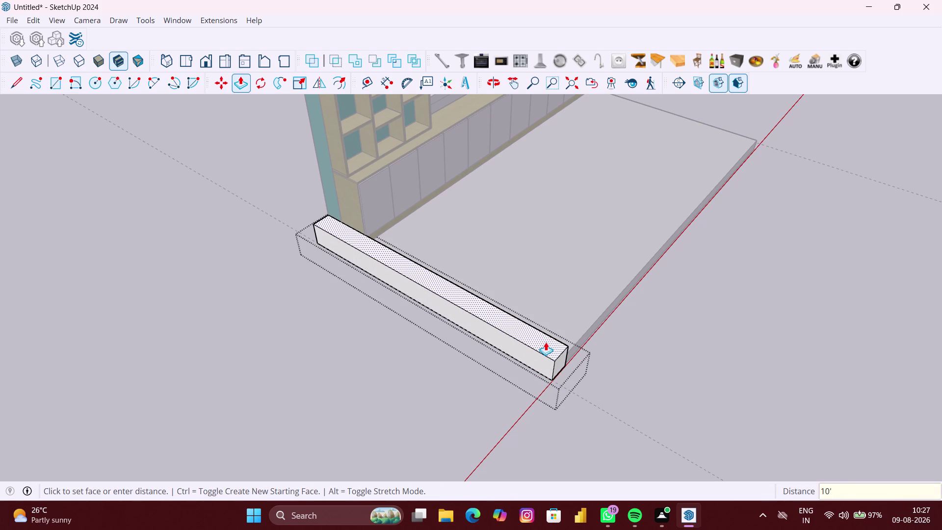
key(Return)
Push the wall's side face out 12 inches to thicken it.
scroll(down, 3)
middle_drag(532, 349, 468, 329)
scroll(up, 3)
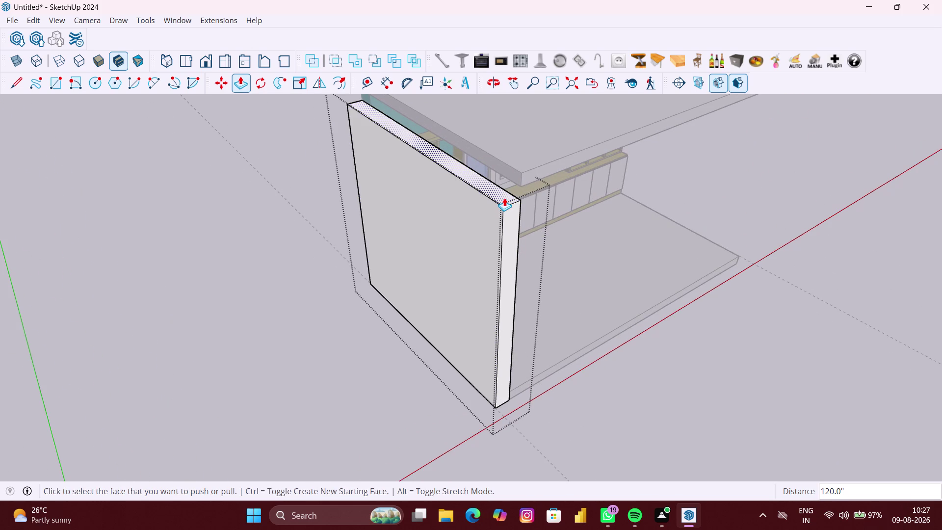
click(504, 198)
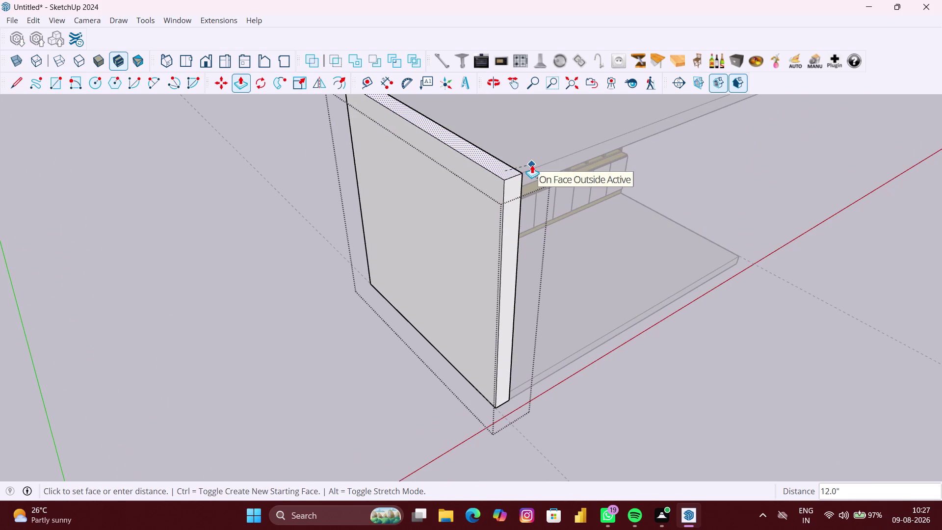
click(531, 165)
scroll(down, 3)
middle_drag(523, 185, 335, 176)
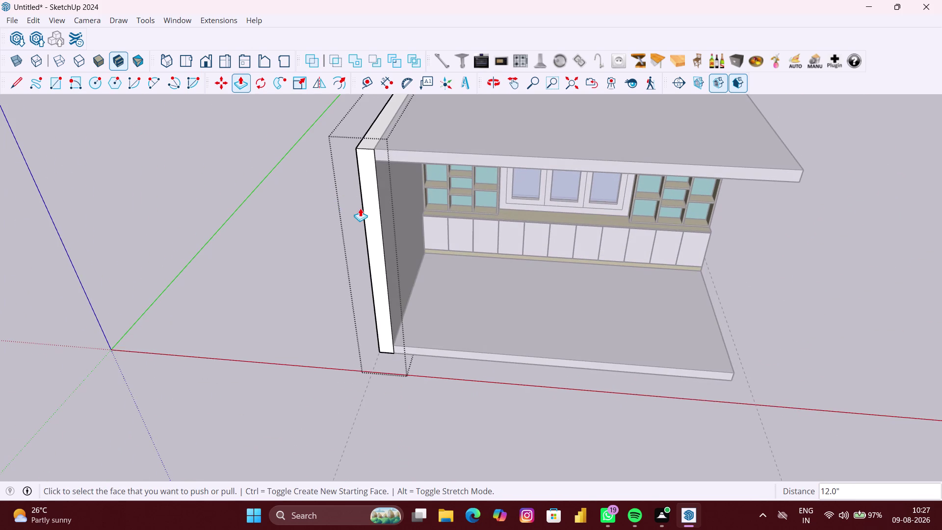
key(space)
Orbit to a front view and select the new side wall.
click(289, 311)
middle_drag(447, 348, 457, 333)
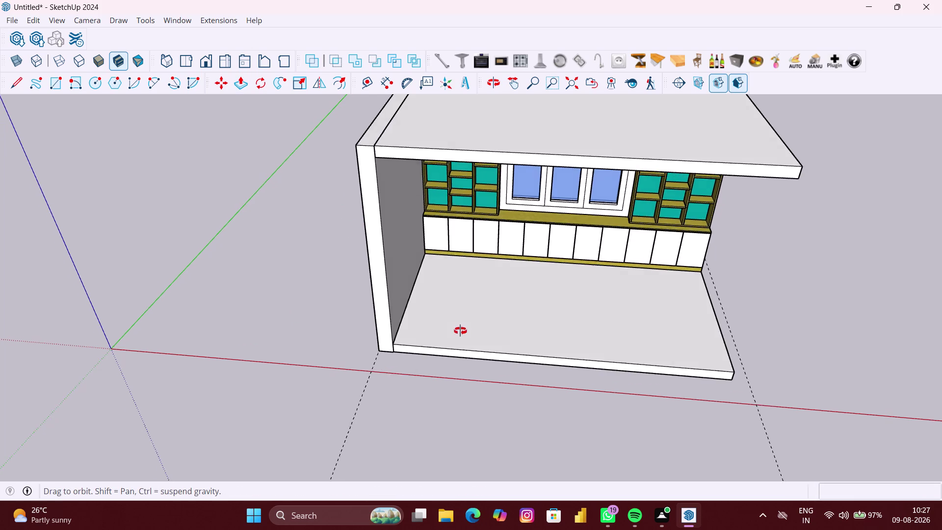
middle_drag(457, 333, 468, 321)
scroll(up, 3)
click(396, 333)
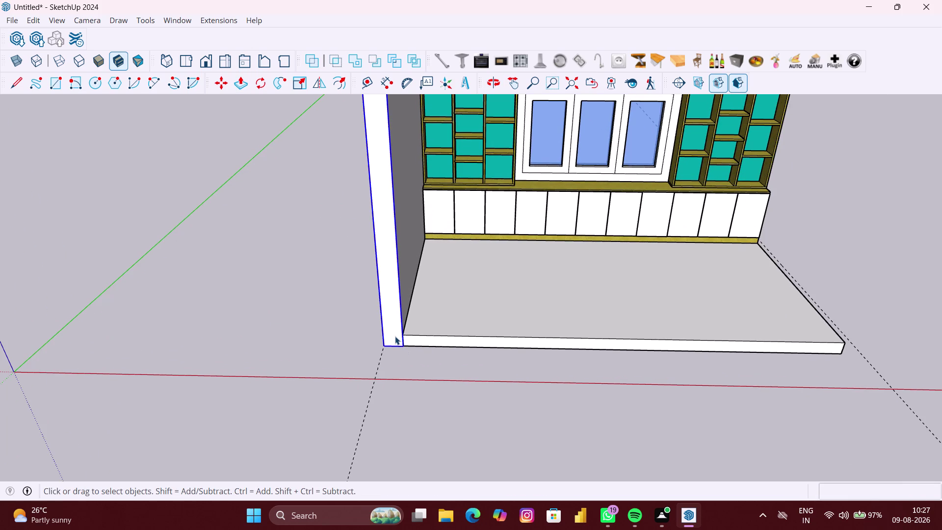
Copy the side wall 211 inches to the floor's far right end, then deselect.
key(m)
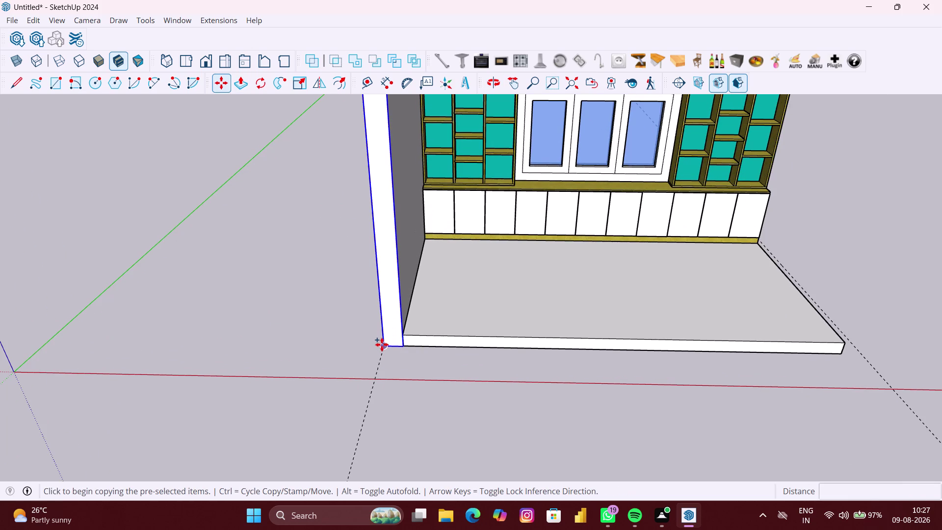
click(382, 347)
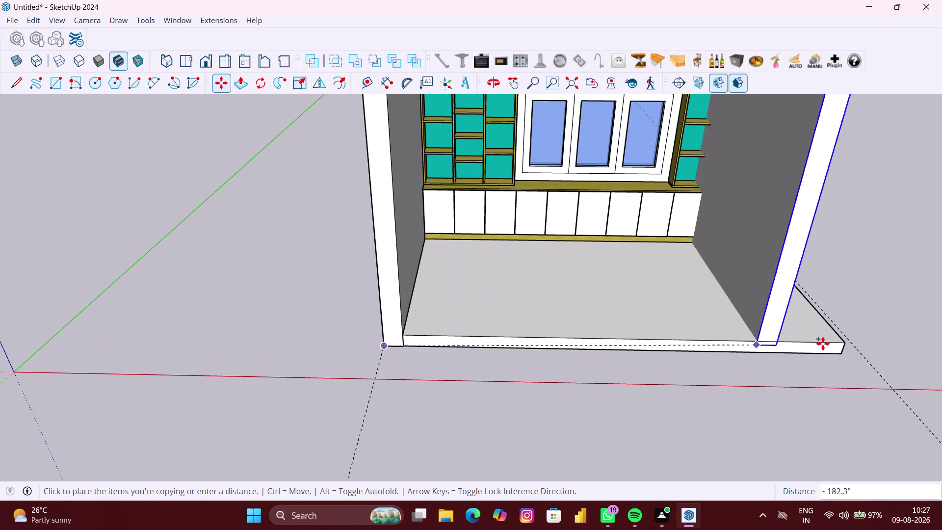
middle_drag(836, 355, 831, 353)
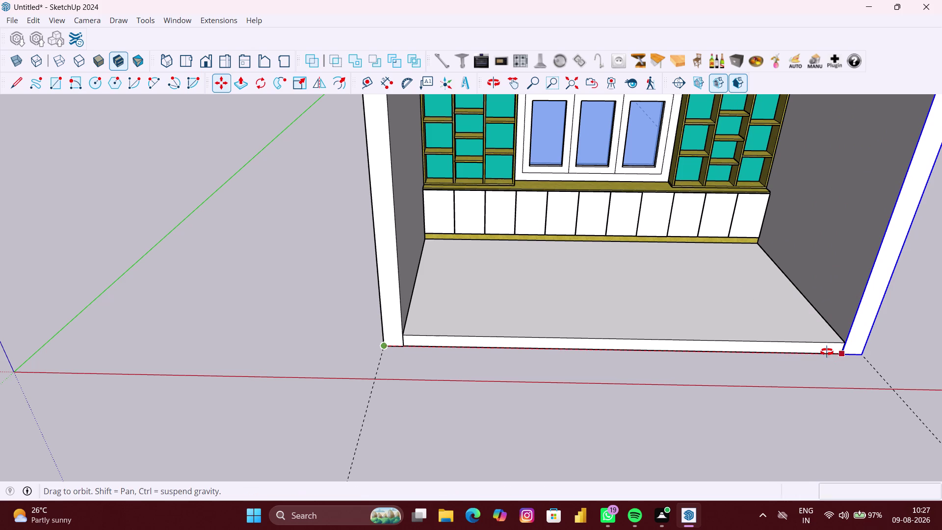
middle_drag(830, 353, 780, 346)
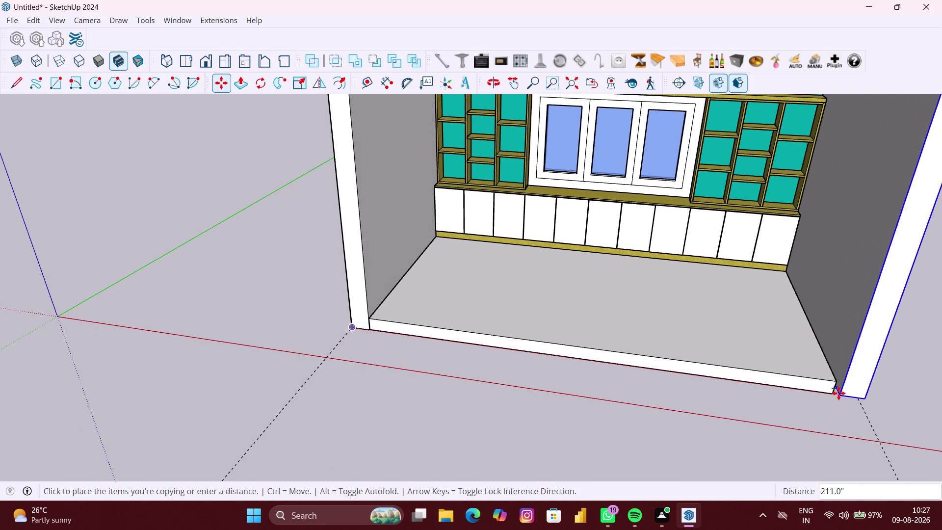
click(832, 393)
scroll(down, 3)
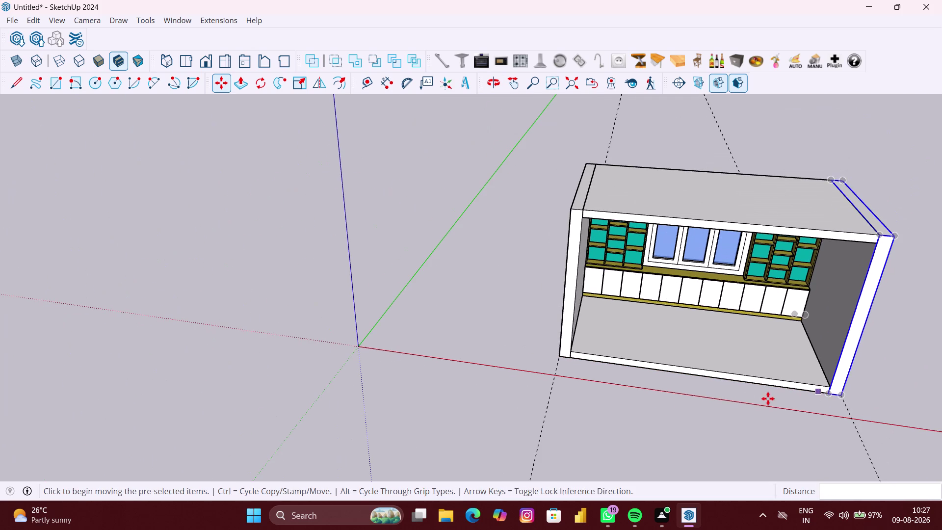
click(546, 413)
key(space)
click(491, 398)
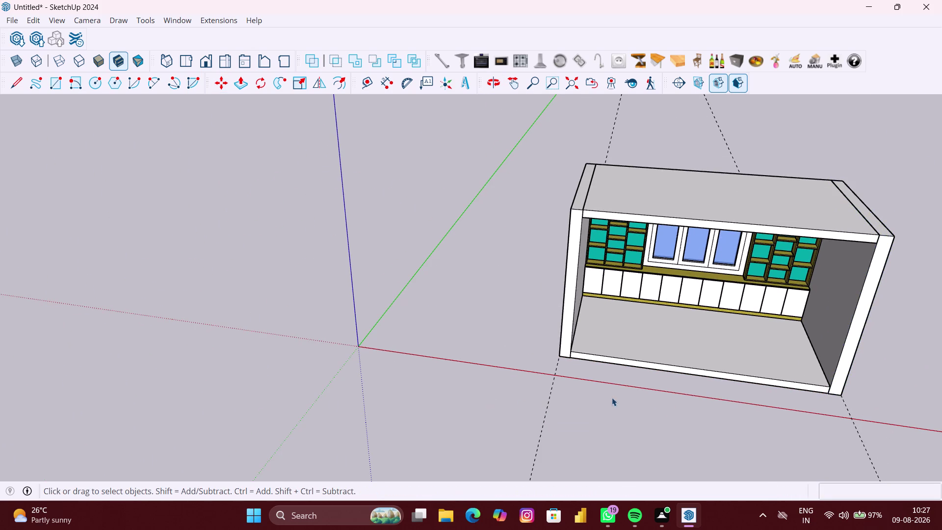
middle_click(727, 381)
scroll(up, 3)
click(662, 432)
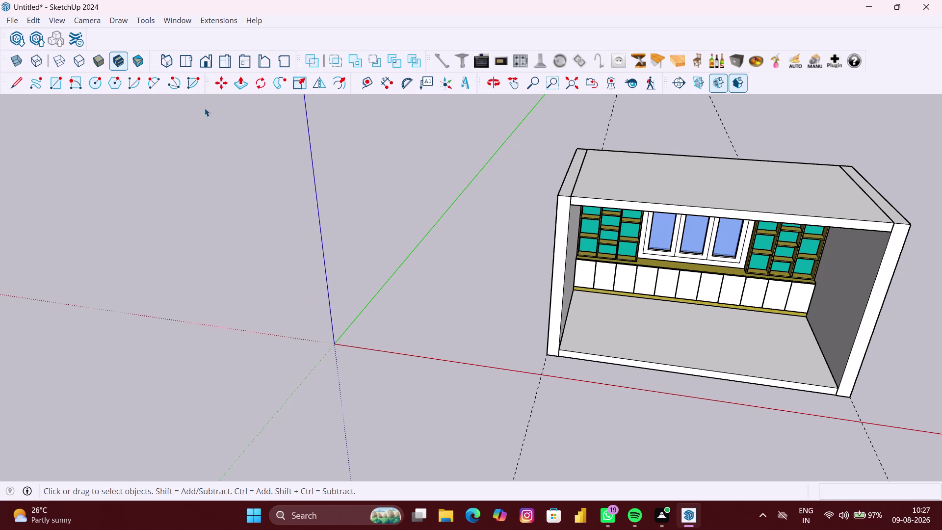
Union the left wall with the rest of the room into one solid shell.
click(350, 63)
click(634, 172)
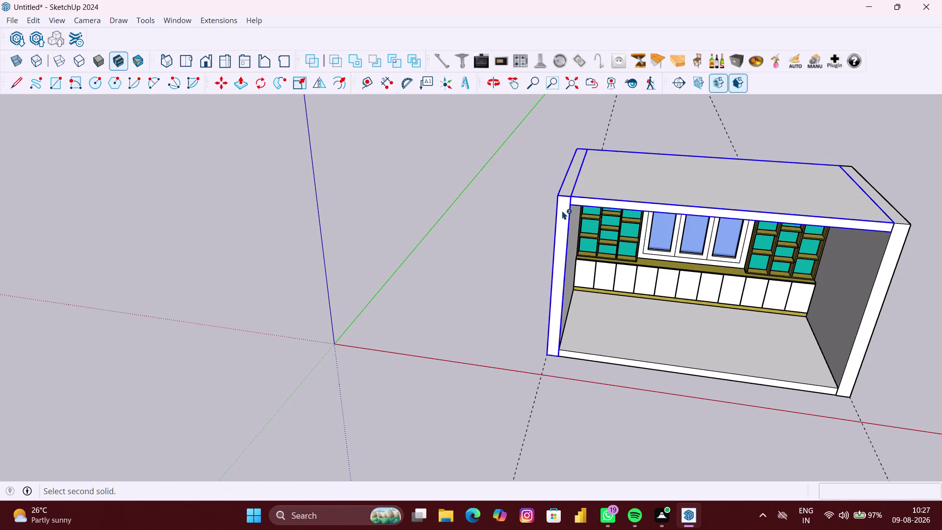
click(558, 215)
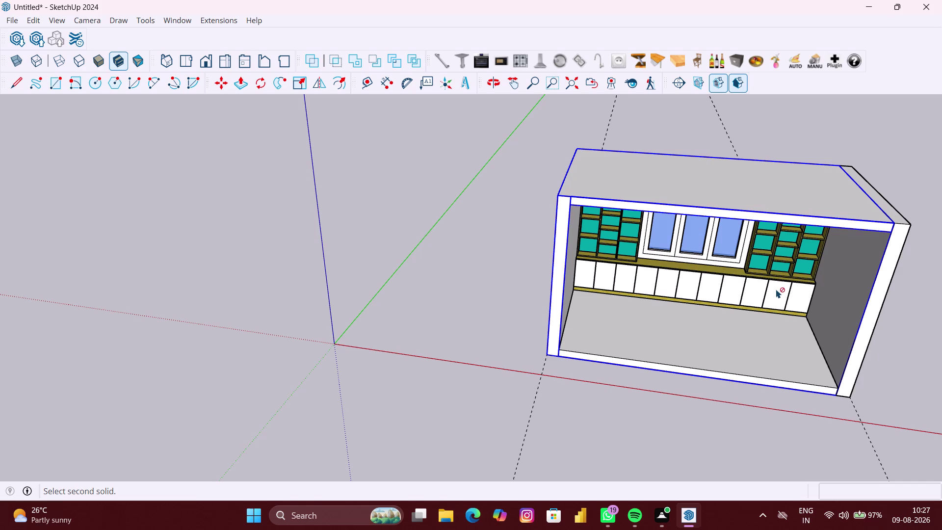
middle_drag(846, 280, 654, 254)
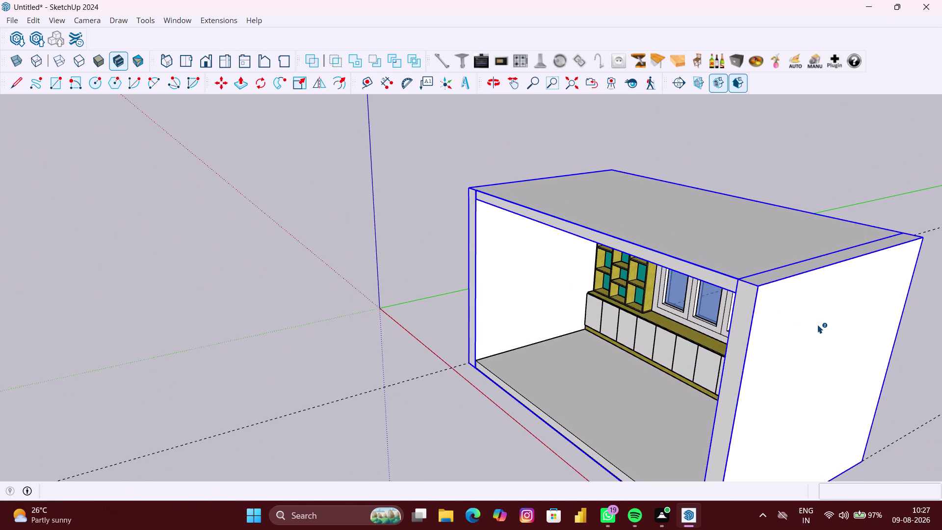
click(817, 325)
scroll(down, 3)
middle_drag(814, 313, 819, 307)
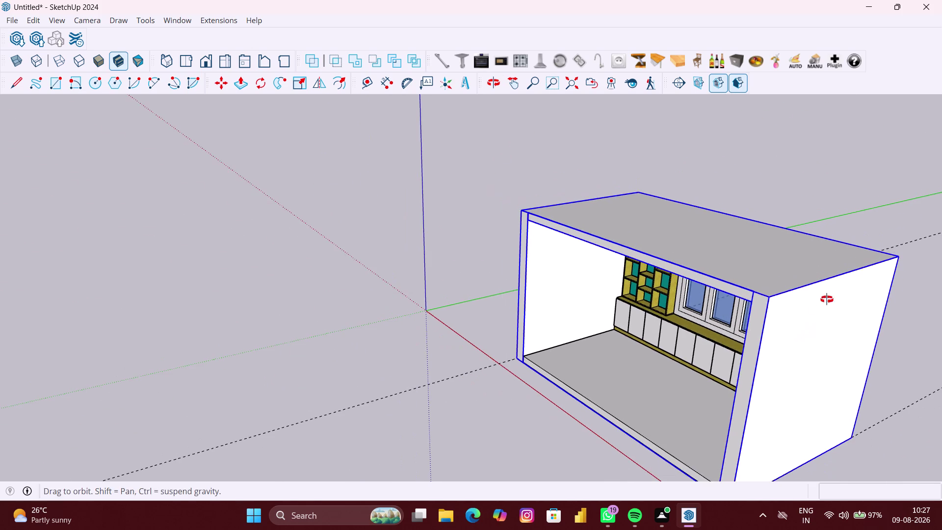
middle_drag(819, 307, 861, 257)
middle_drag(657, 406, 718, 251)
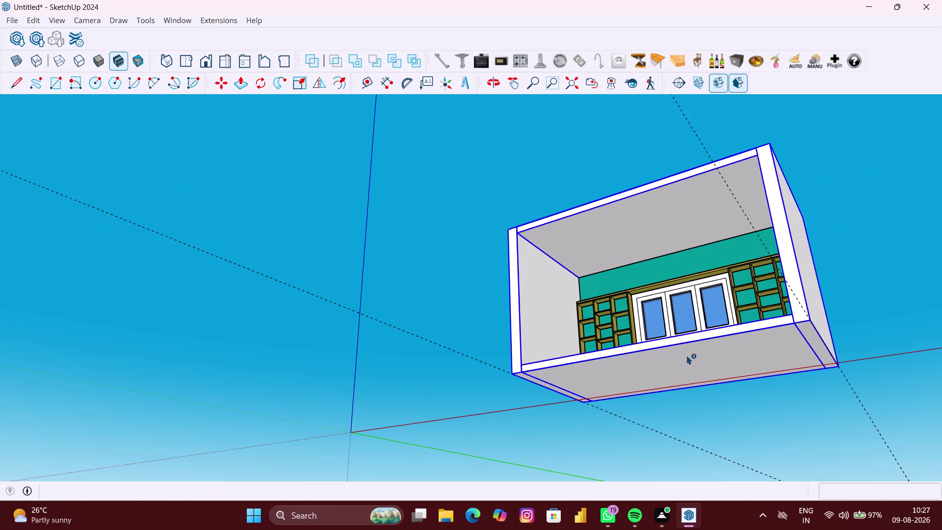
click(687, 356)
scroll(down, 3)
middle_drag(651, 361, 639, 428)
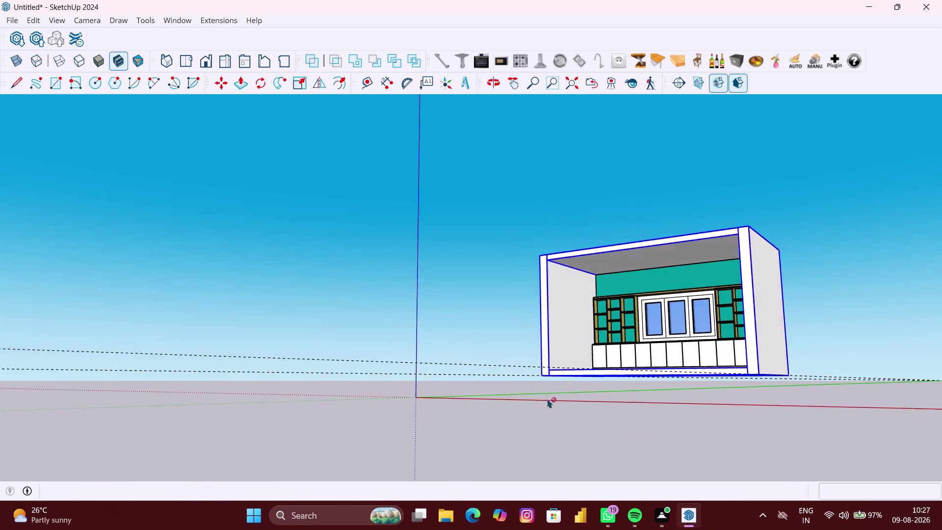
Orbit around the room shell to check its corners and clear the selection.
scroll(up, 3)
scroll(up, 3)
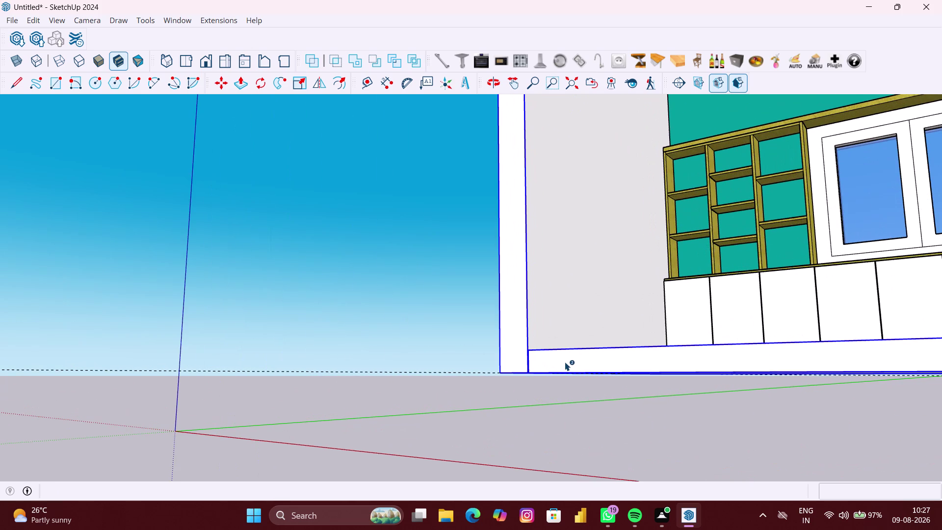
click(564, 362)
click(519, 357)
scroll(down, 3)
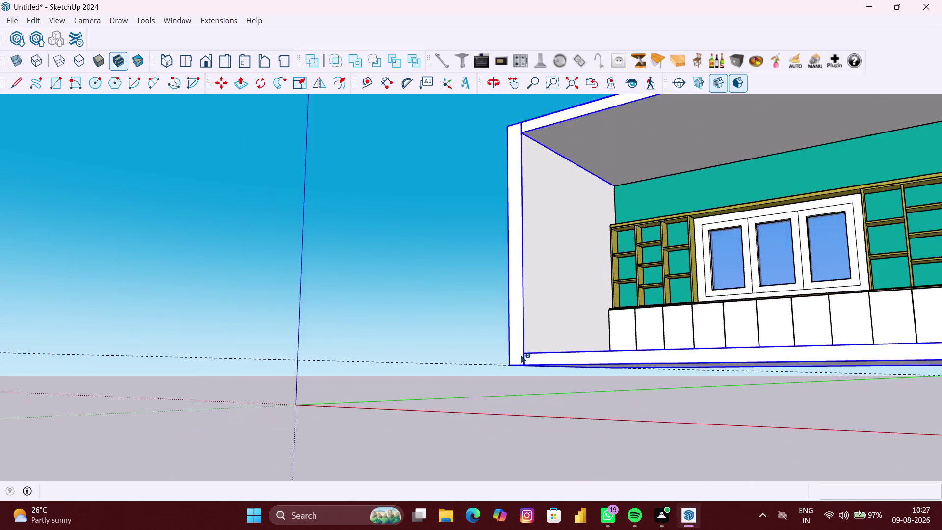
scroll(down, 3)
middle_drag(522, 361, 597, 396)
scroll(down, 3)
key(space)
click(777, 385)
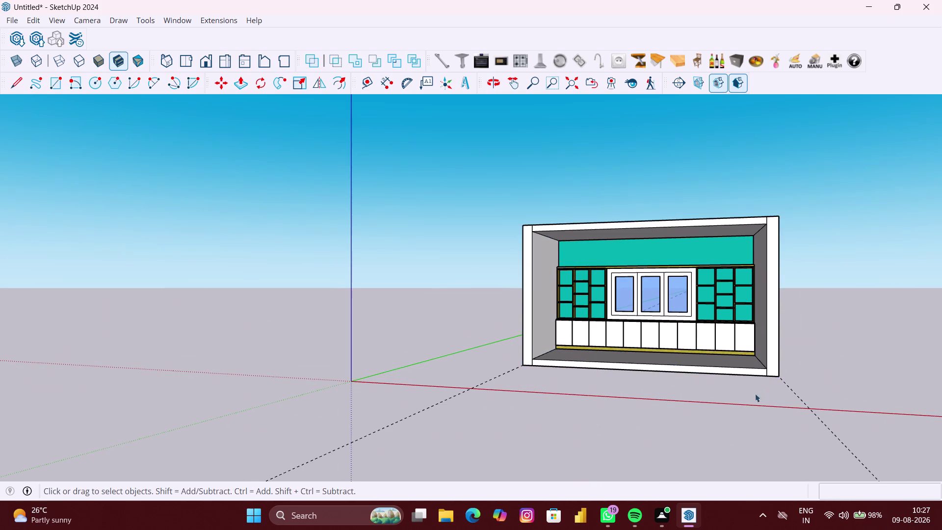
scroll(up, 3)
middle_drag(699, 424, 699, 474)
scroll(down, 3)
middle_drag(651, 432, 643, 447)
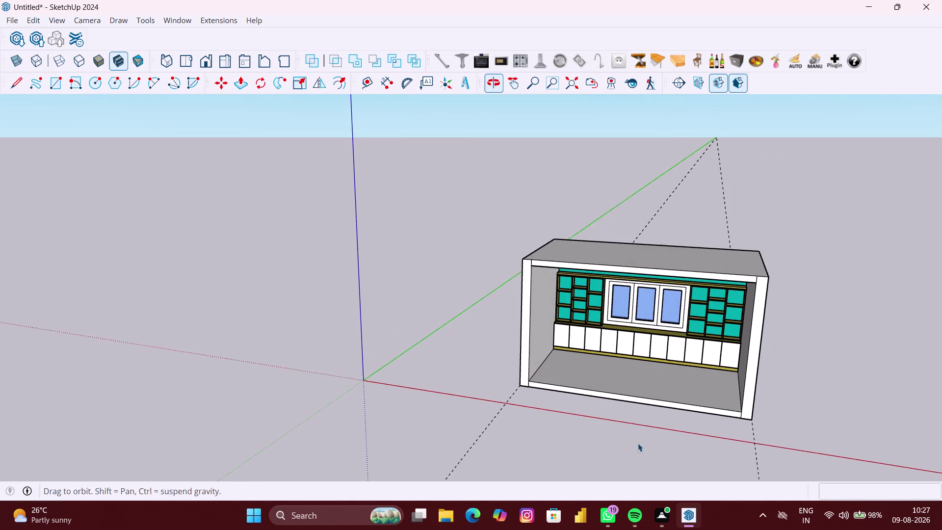
middle_drag(727, 421, 705, 420)
Open the combined room shell group for editing and orbit to a front view.
click(713, 280)
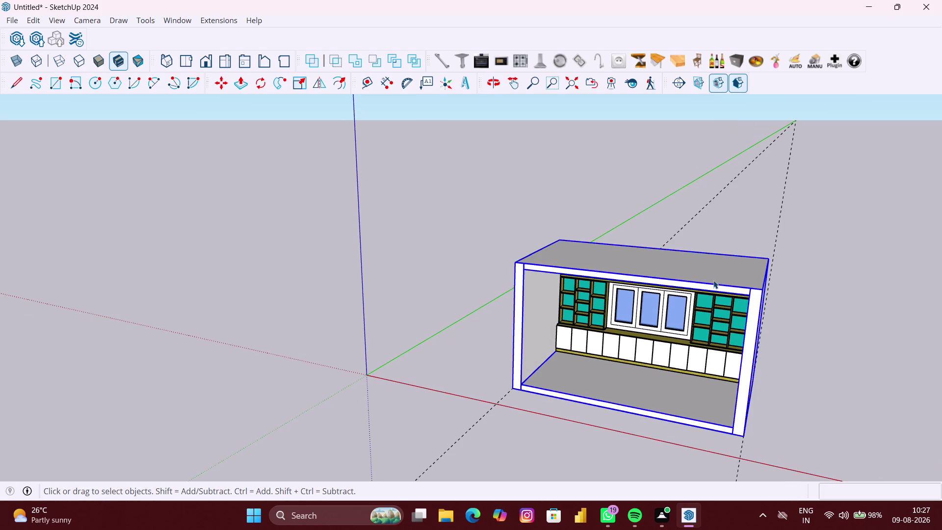
double_click(709, 278)
click(694, 273)
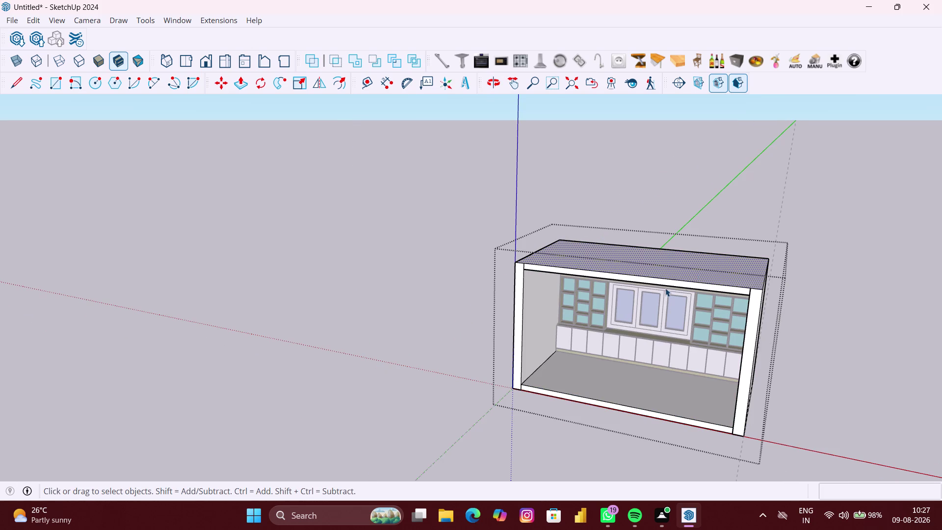
middle_drag(666, 288, 680, 280)
middle_drag(649, 274, 642, 292)
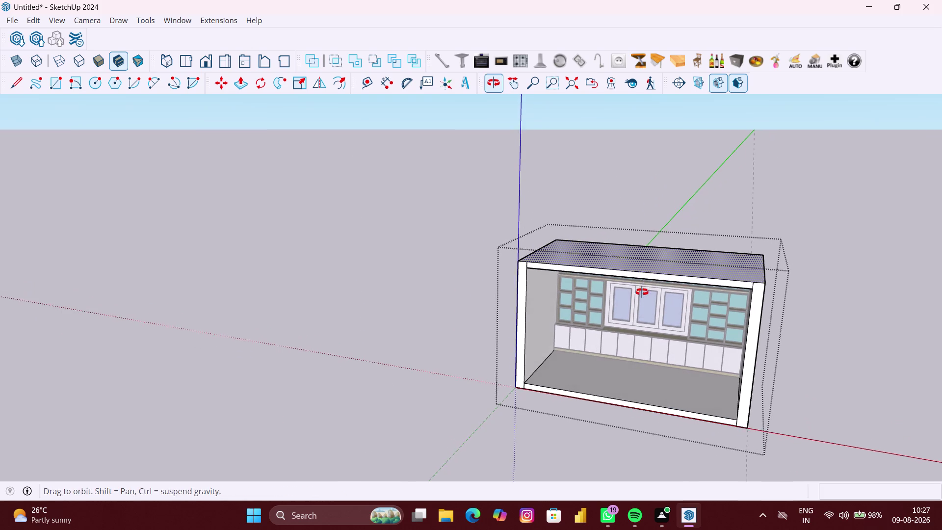
middle_drag(642, 291, 642, 292)
Paint the left inner wall pale pink with Color B01.
key(b)
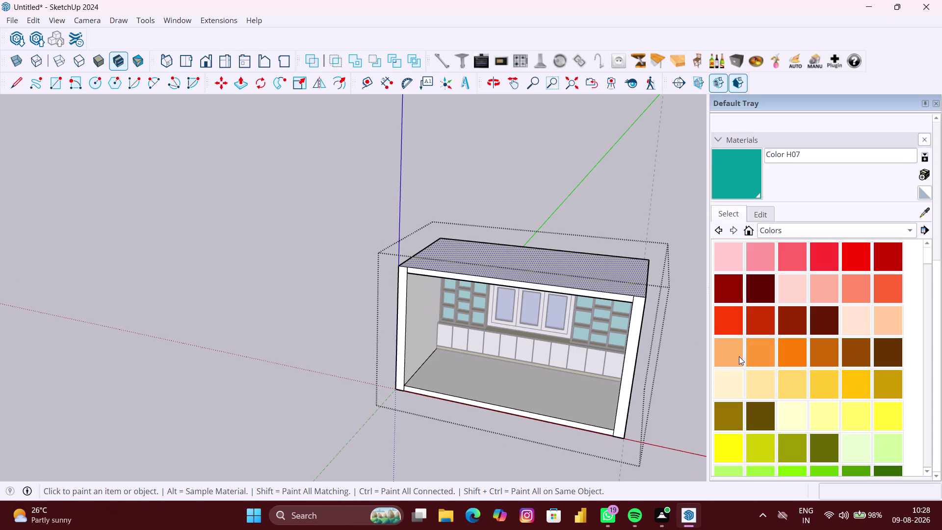
click(799, 295)
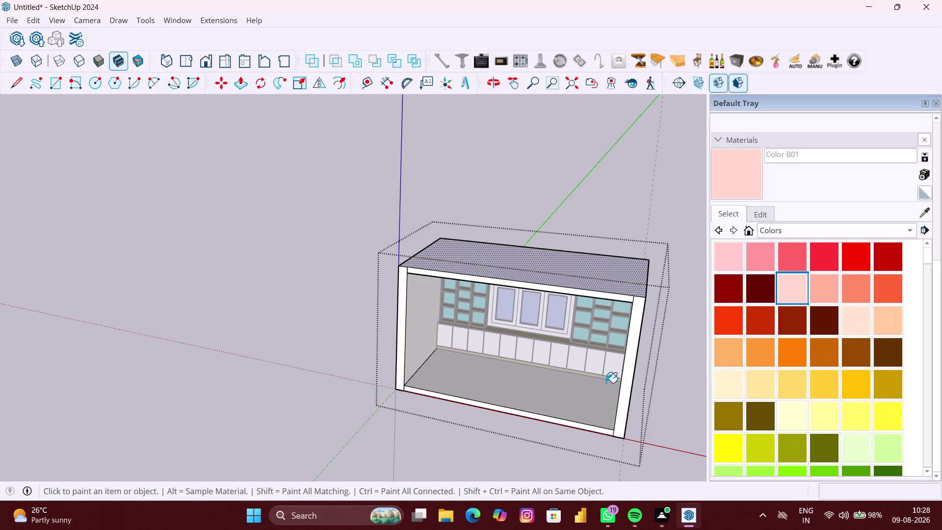
key(space)
click(468, 365)
scroll(up, 3)
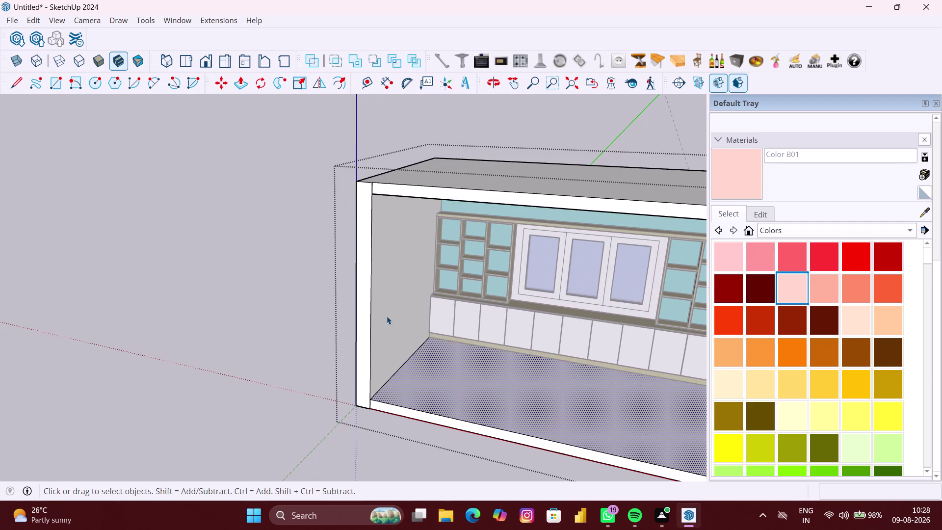
click(387, 316)
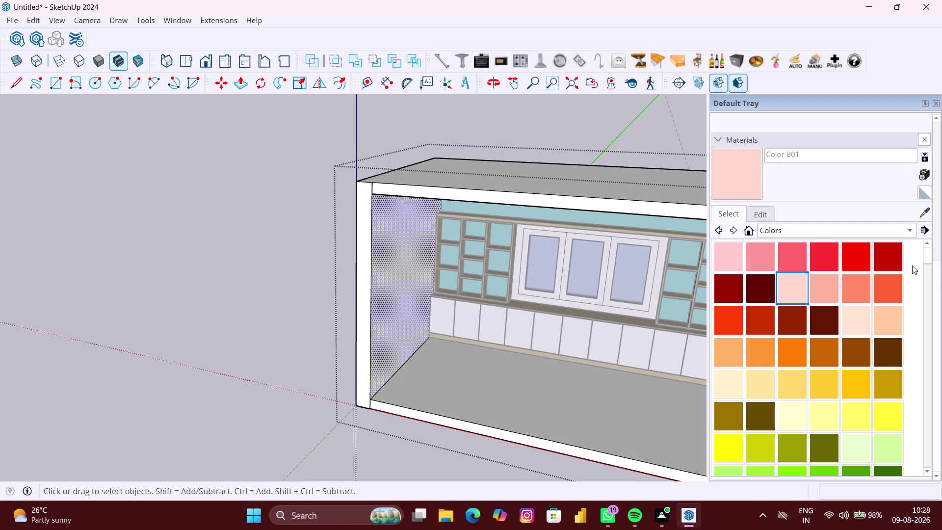
click(791, 282)
click(383, 285)
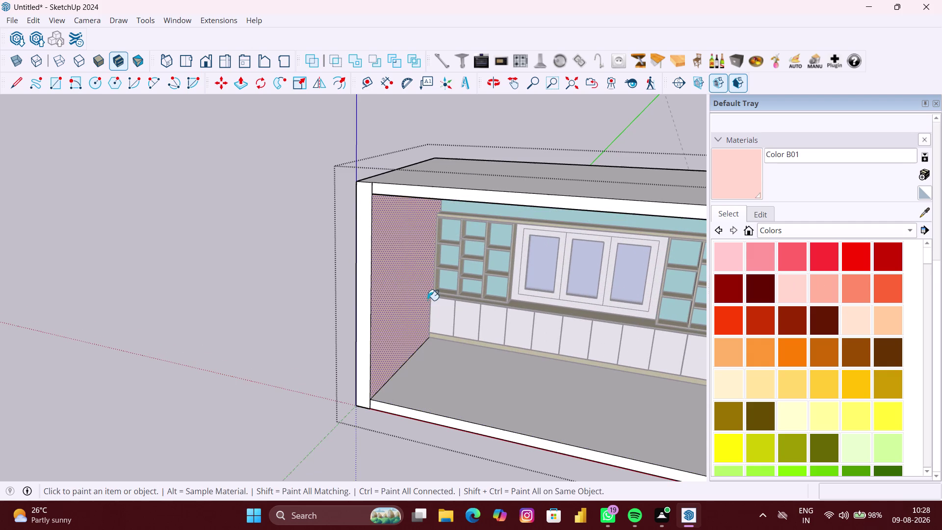
Paint the right inner wall pink with Color A01.
middle_drag(451, 311, 649, 300)
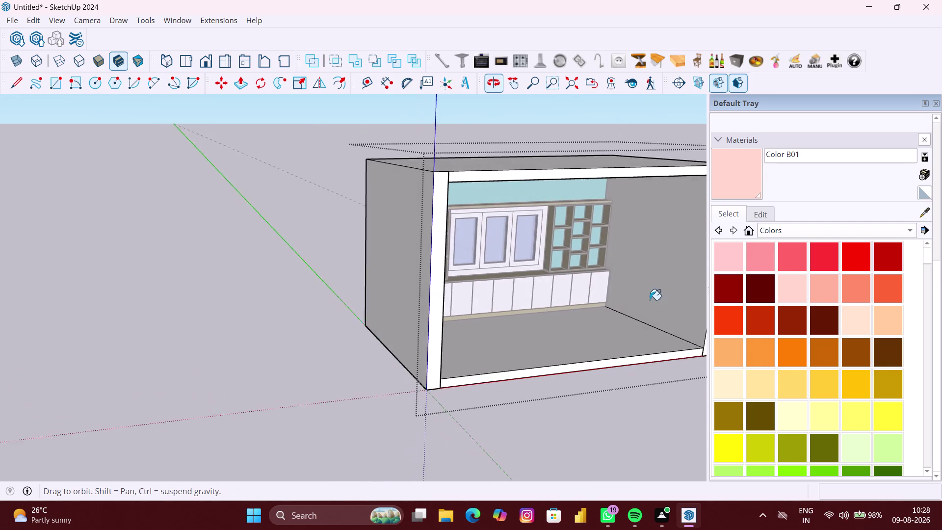
key(space)
click(673, 277)
click(723, 262)
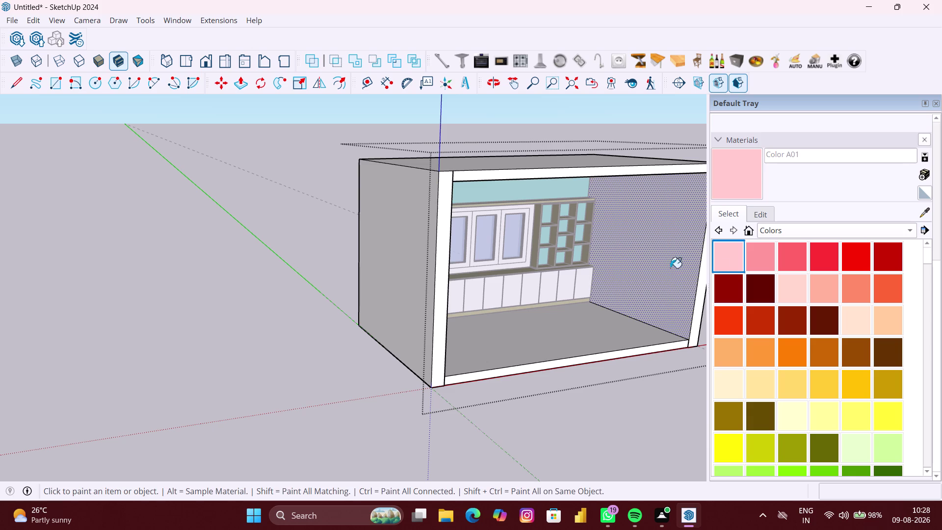
click(662, 269)
scroll(down, 3)
middle_drag(658, 326, 504, 338)
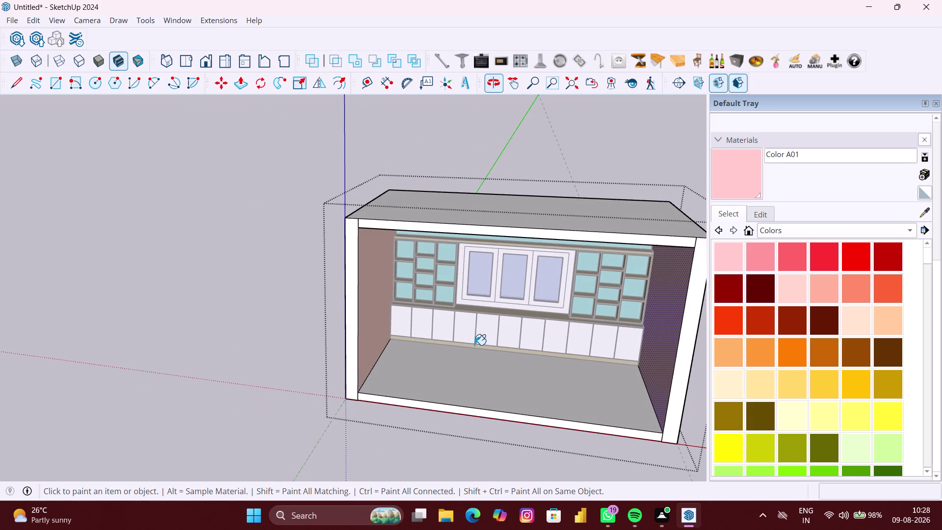
Switch to the Asphalt and Concrete collection, test-paint the room's top, and undo it.
click(803, 231)
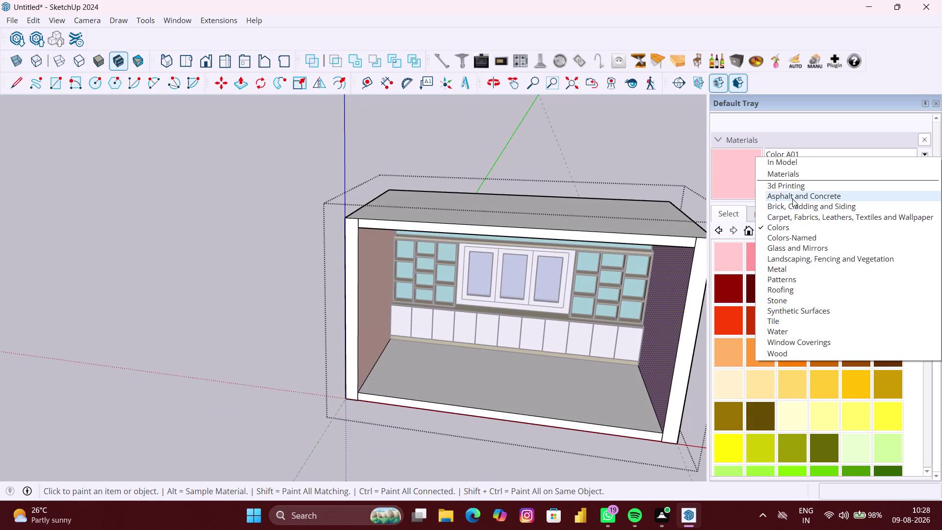
click(793, 196)
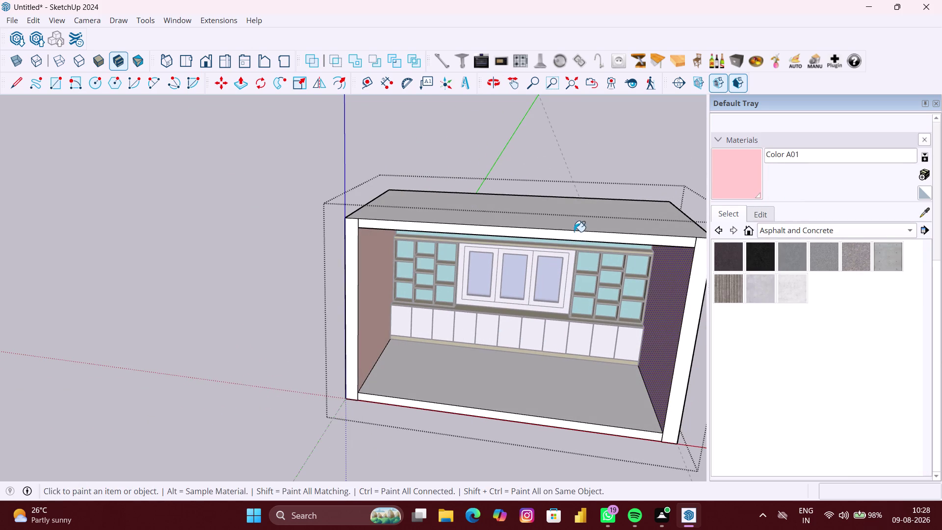
key(space)
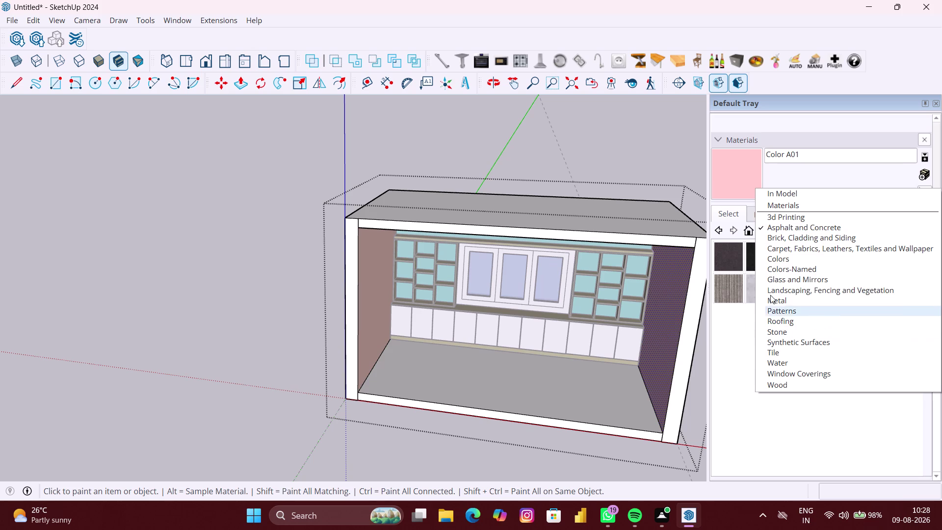
click(594, 211)
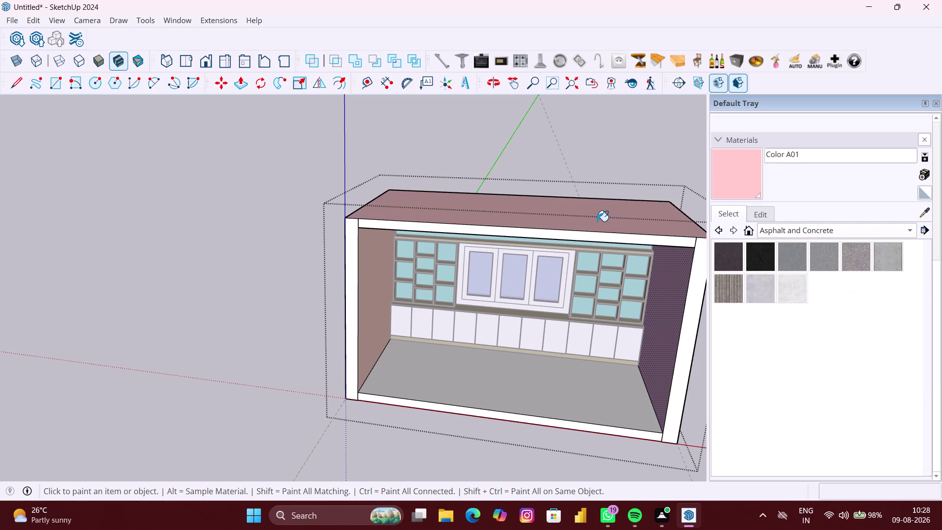
key(ctrl+z)
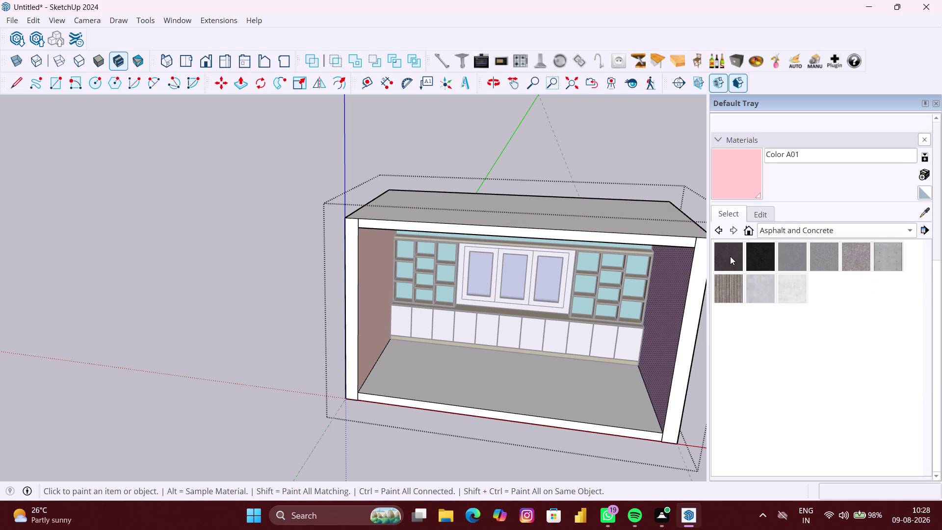
Paint the room's top dark asphalt and the inner ceiling polished concrete.
click(730, 257)
click(545, 212)
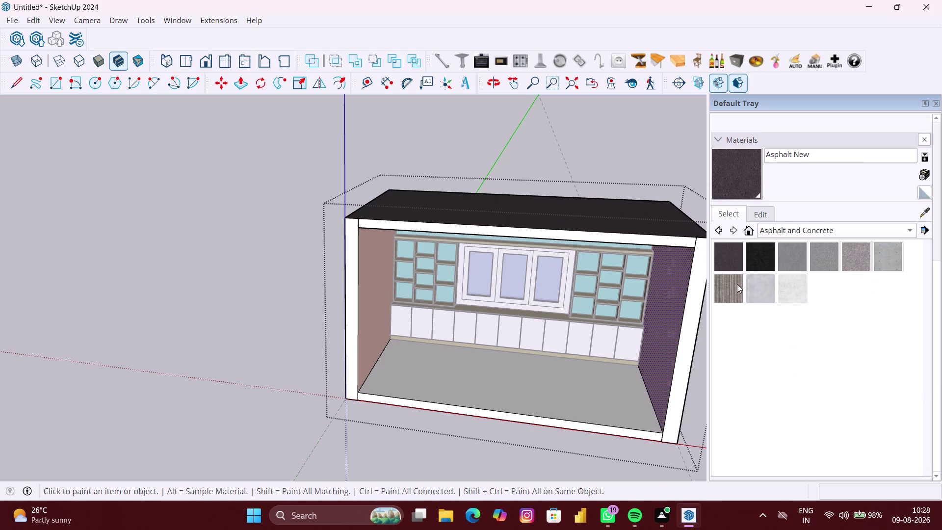
click(760, 286)
click(569, 214)
middle_drag(574, 235, 576, 198)
middle_drag(545, 236, 533, 178)
scroll(up, 3)
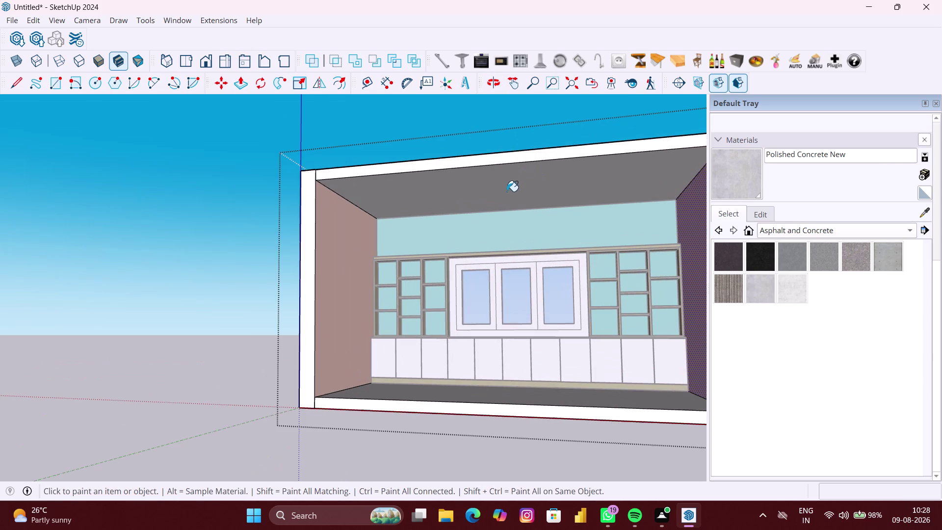
click(923, 215)
Tilt the view down to the floor and open the material collections list.
click(361, 272)
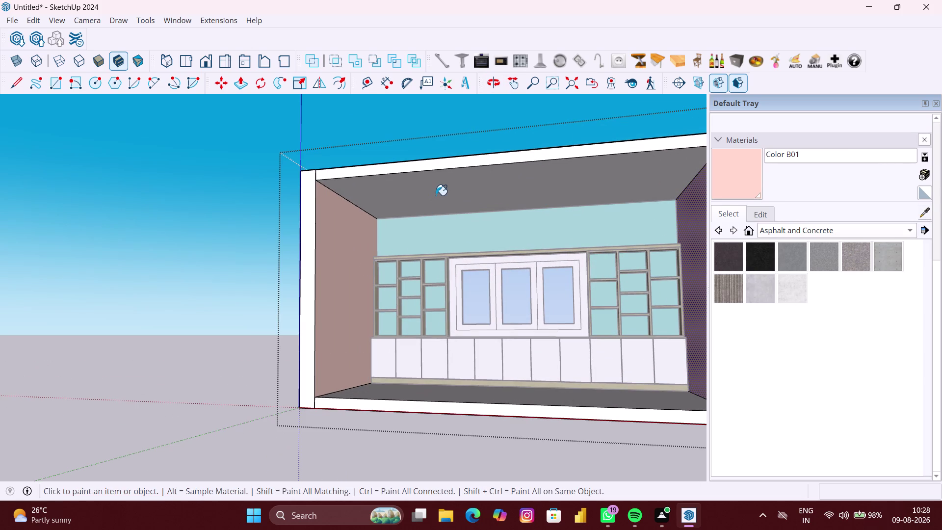
click(436, 192)
middle_drag(486, 296, 492, 349)
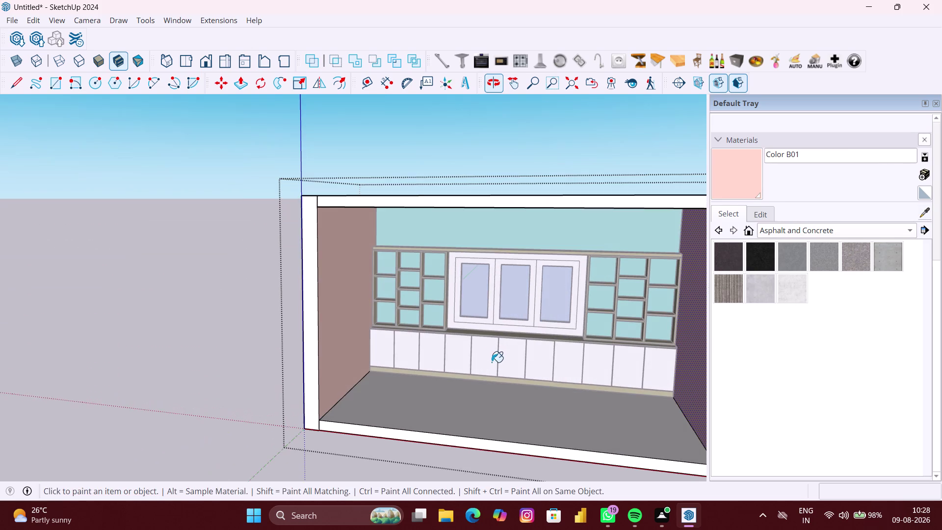
scroll(up, 3)
click(891, 229)
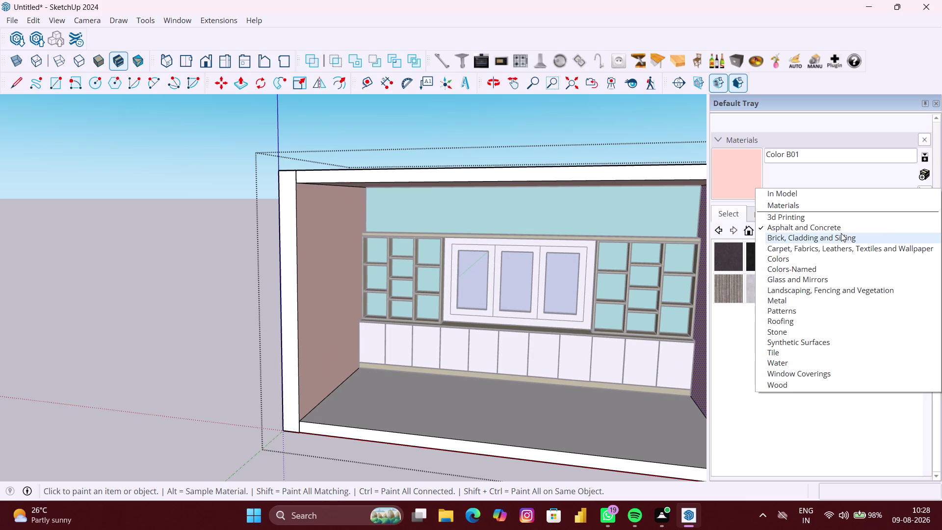
Choose the 3d Printing collection and try Chipboard, then Wax 02, on the floor.
click(786, 219)
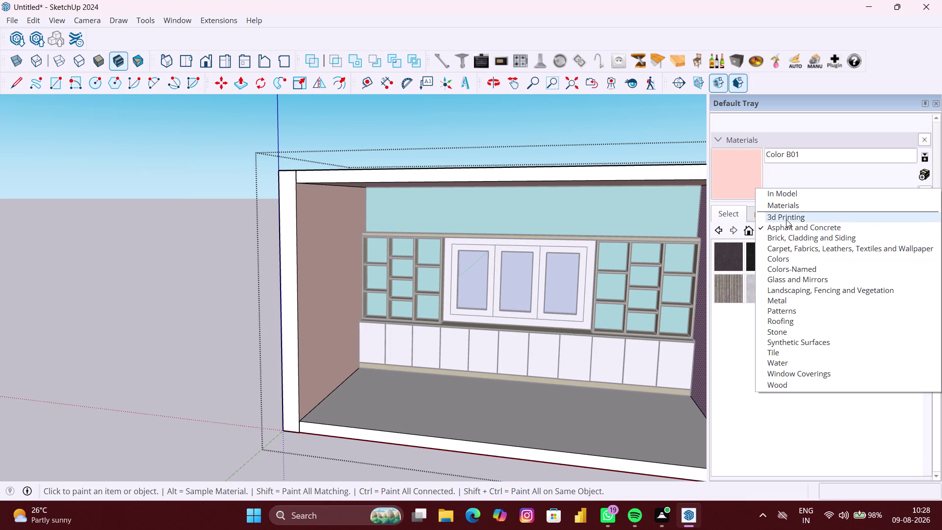
click(796, 265)
click(764, 264)
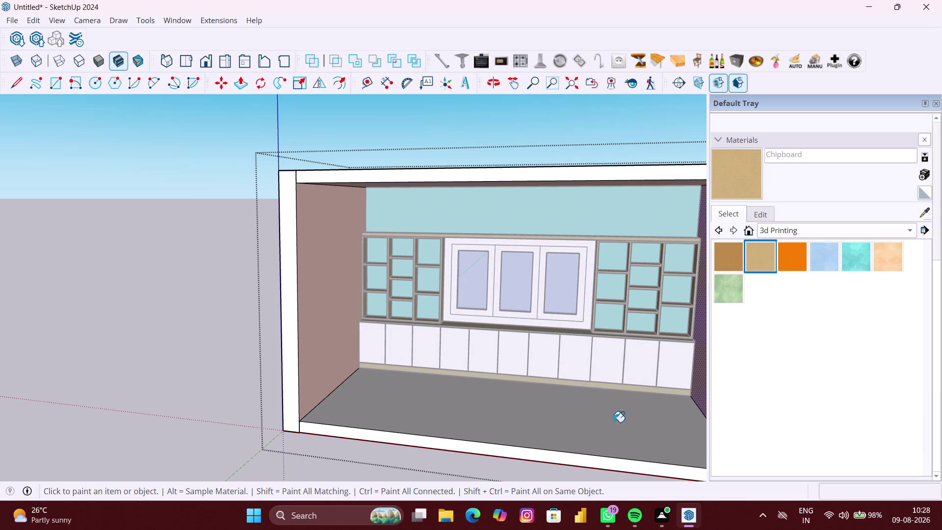
click(581, 426)
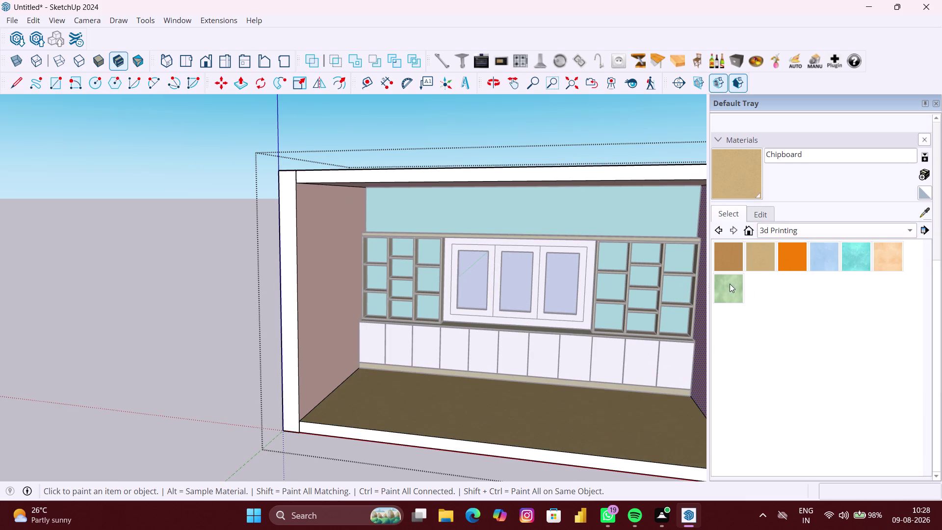
click(730, 285)
drag(566, 382, 566, 393)
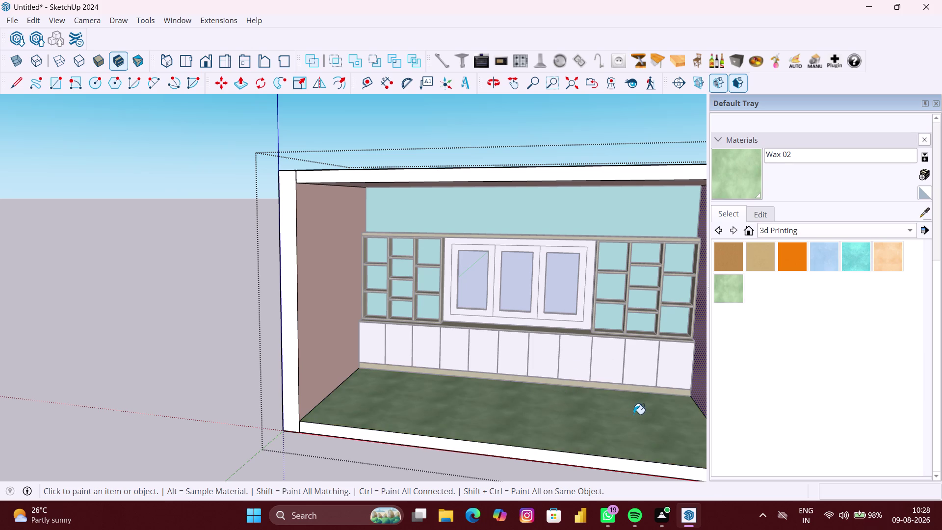
Repaint the floor with Wax 01 and adjust the view of the room.
scroll(down, 3)
click(884, 263)
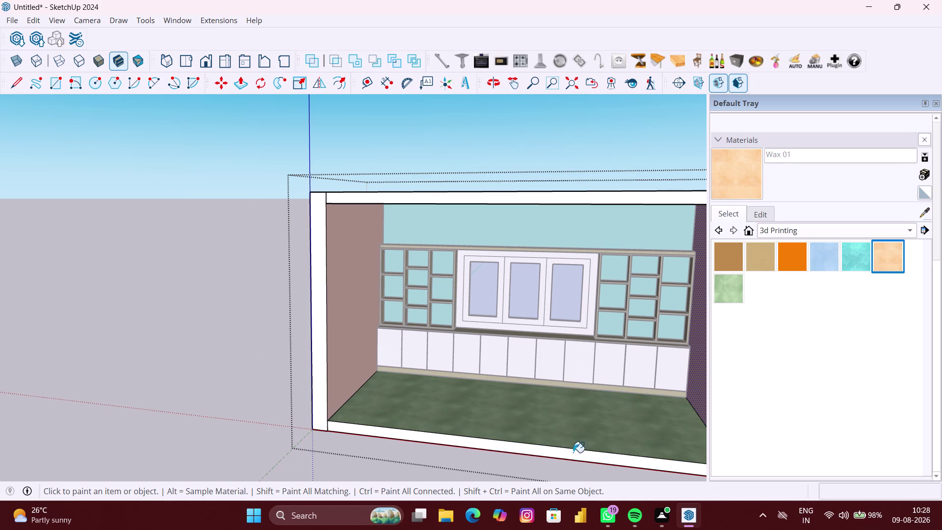
click(553, 436)
scroll(down, 3)
middle_drag(445, 440, 476, 342)
scroll(up, 3)
middle_drag(441, 385, 401, 445)
key(space)
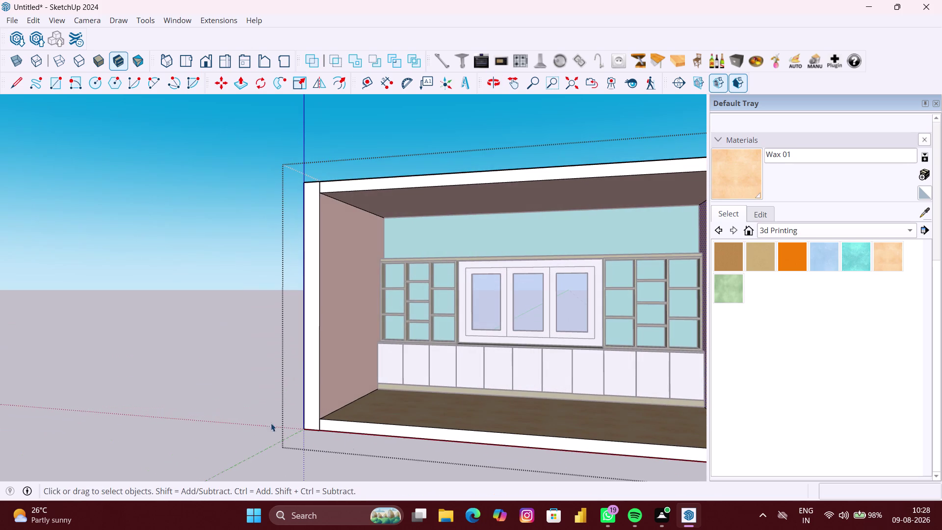
Frame the wall unit head-on with orbit and zoom, then open the File menu.
click(262, 422)
middle_drag(488, 428, 448, 415)
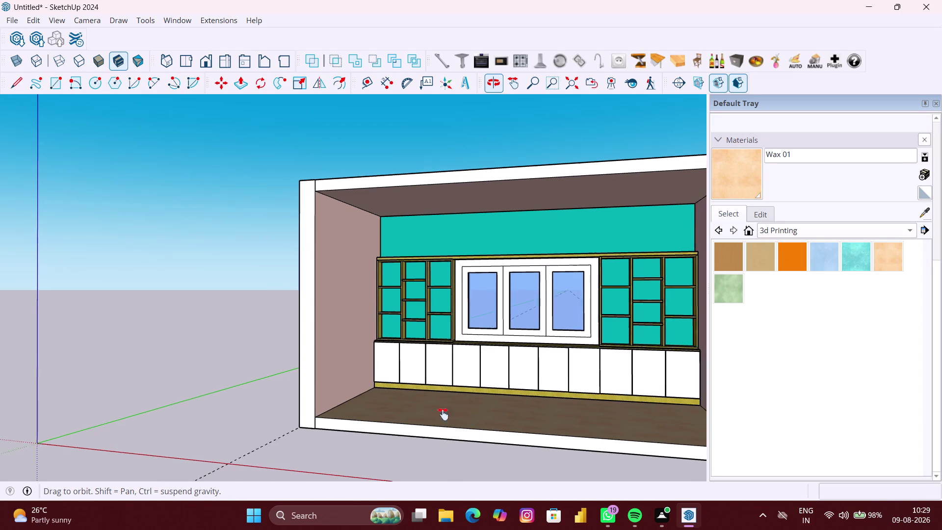
middle_drag(448, 415, 309, 409)
scroll(up, 3)
middle_drag(444, 410, 502, 442)
scroll(up, 3)
middle_drag(495, 403, 494, 404)
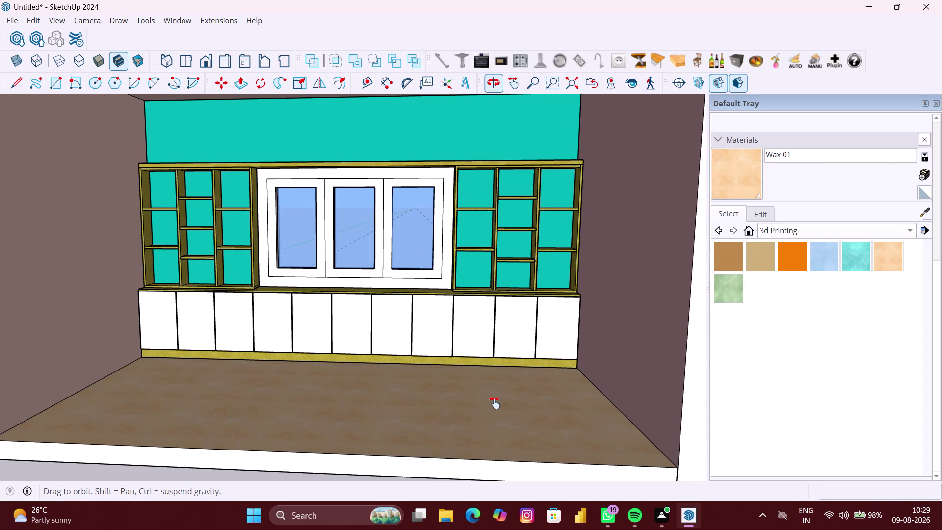
middle_drag(494, 404, 489, 443)
scroll(up, 3)
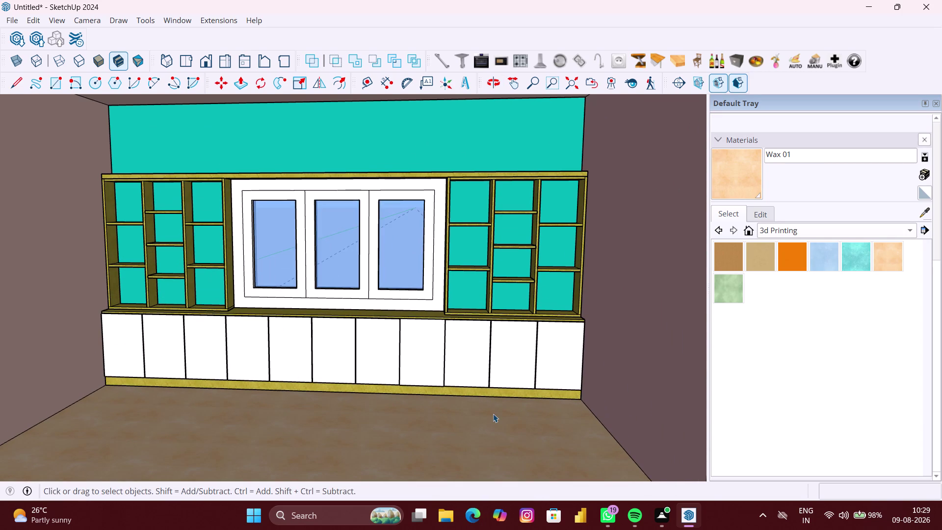
middle_drag(495, 412, 510, 406)
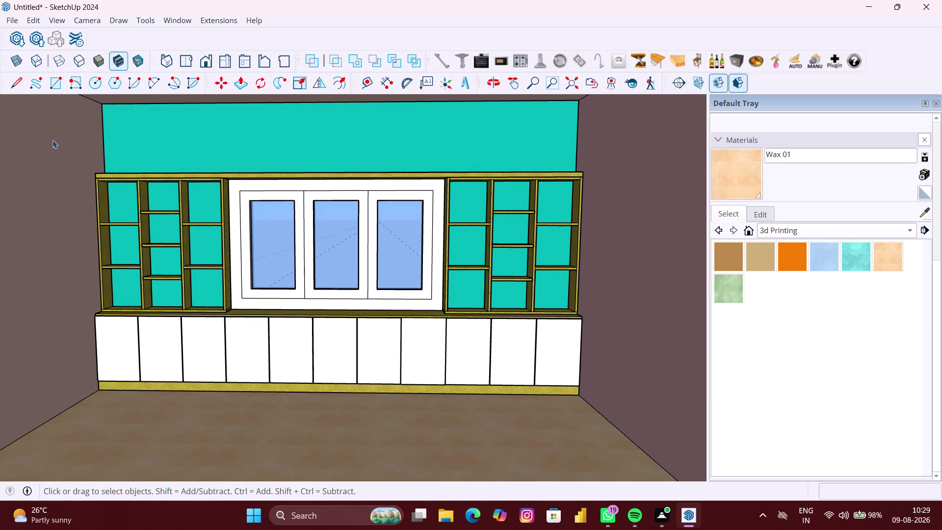
click(15, 19)
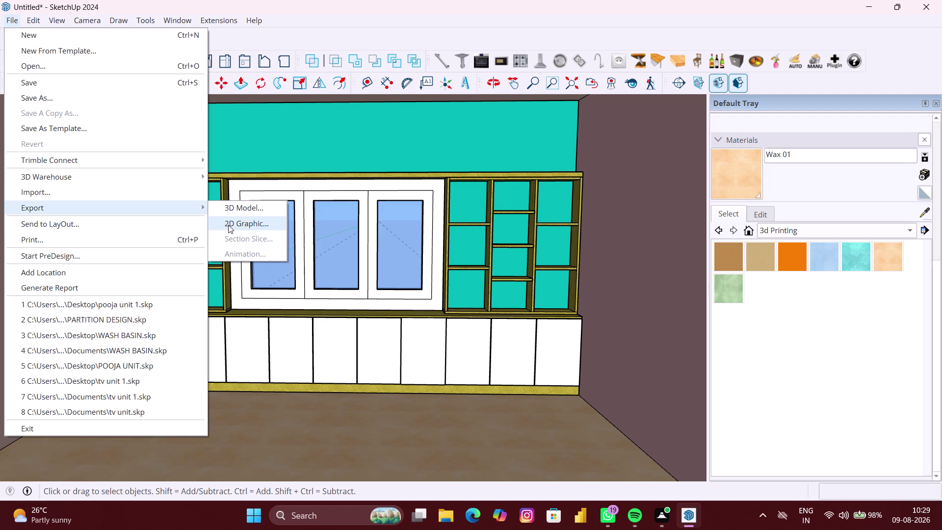
Export the view as a 2D graphic PDF named 'book rack' onto the Desktop.
click(228, 225)
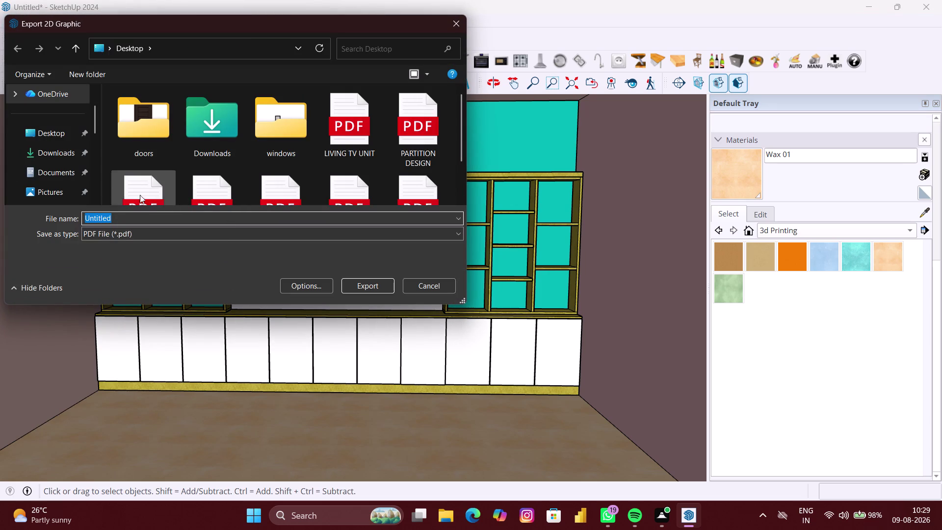
click(60, 136)
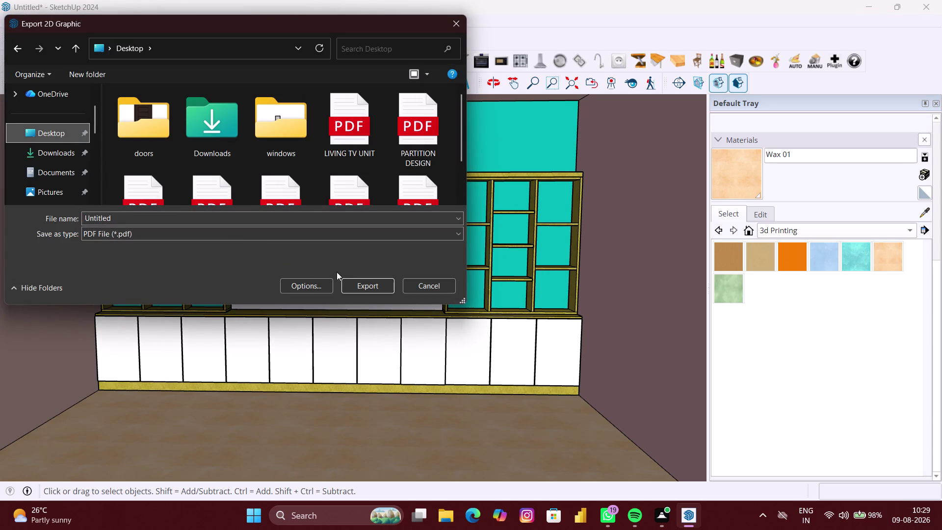
double_click(259, 216)
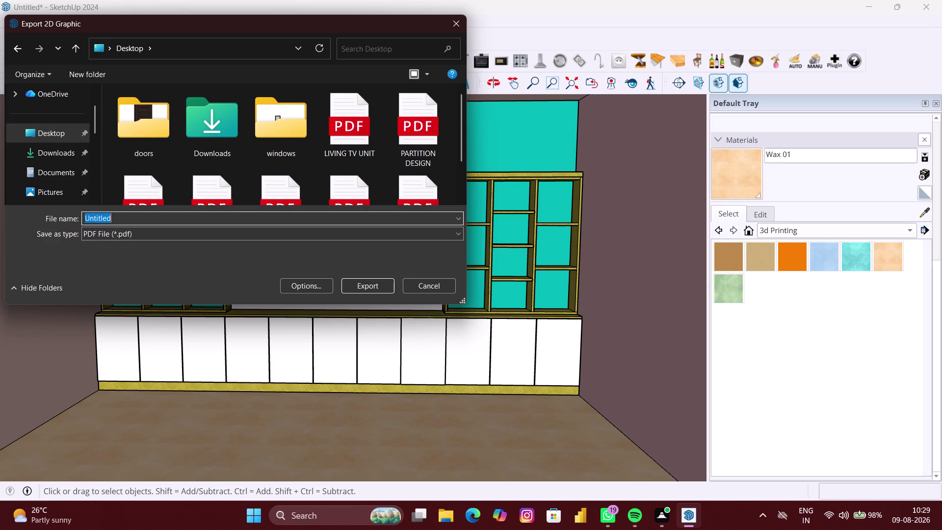
key(BackSpace)
text(boo)
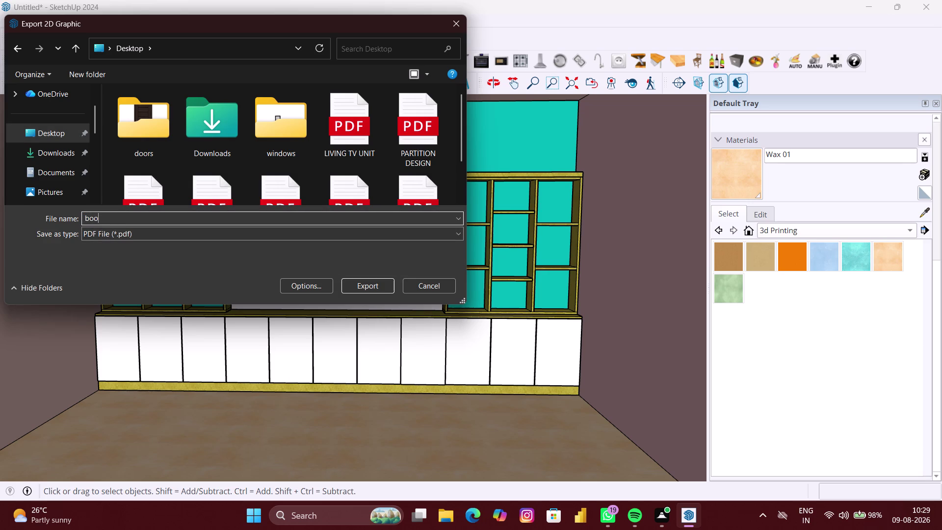
text(k rac)
text(k)
key(Return)
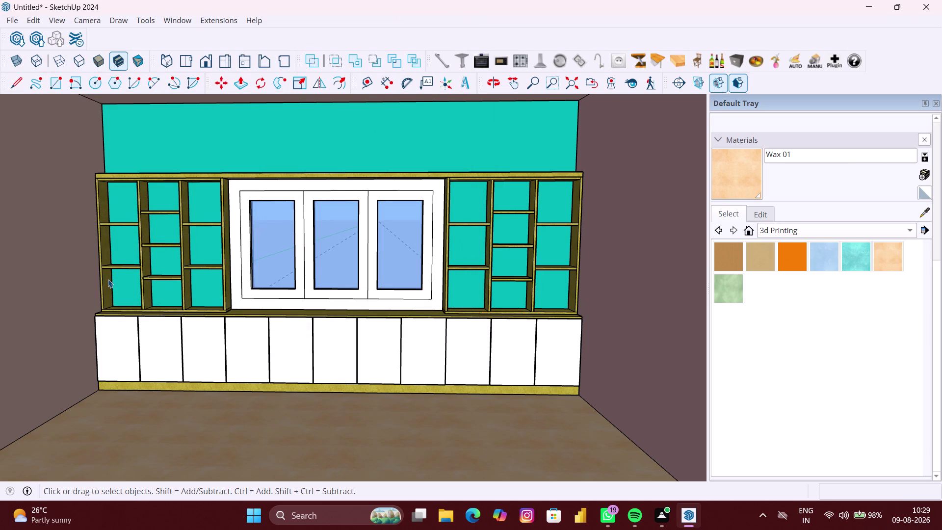
click(15, 19)
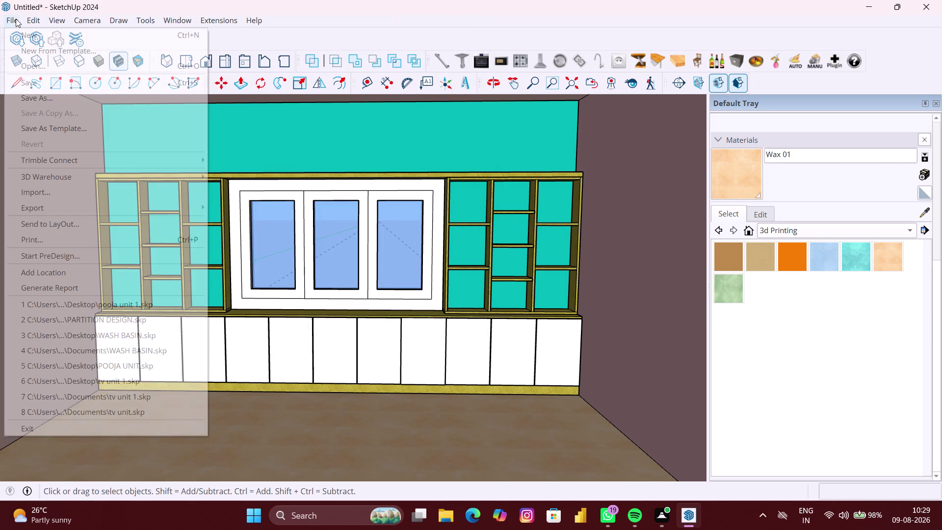
Save the model for the first time to the Desktop as 'book rack'.
click(38, 85)
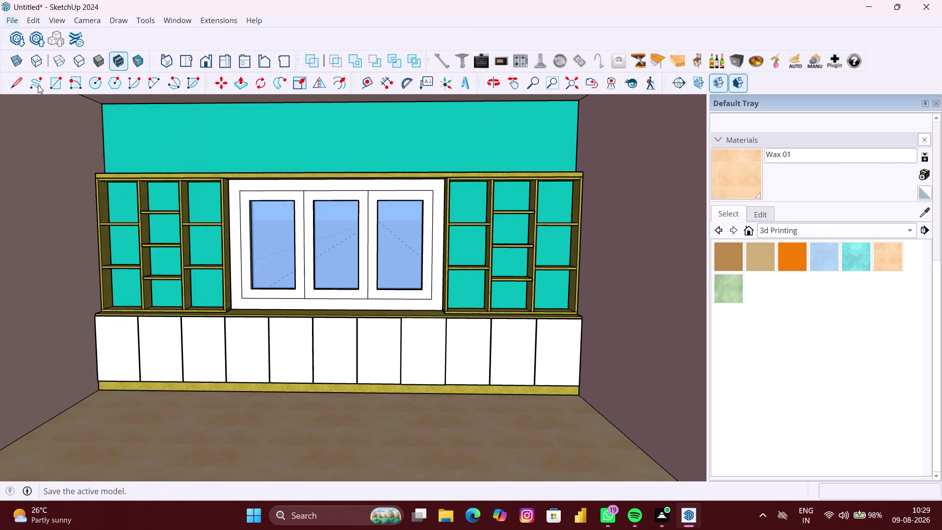
click(64, 134)
click(63, 134)
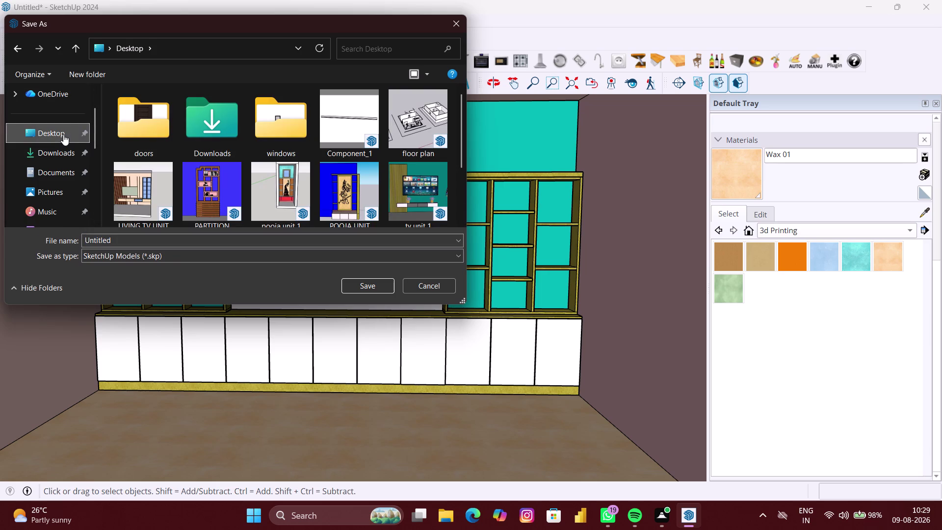
double_click(110, 240)
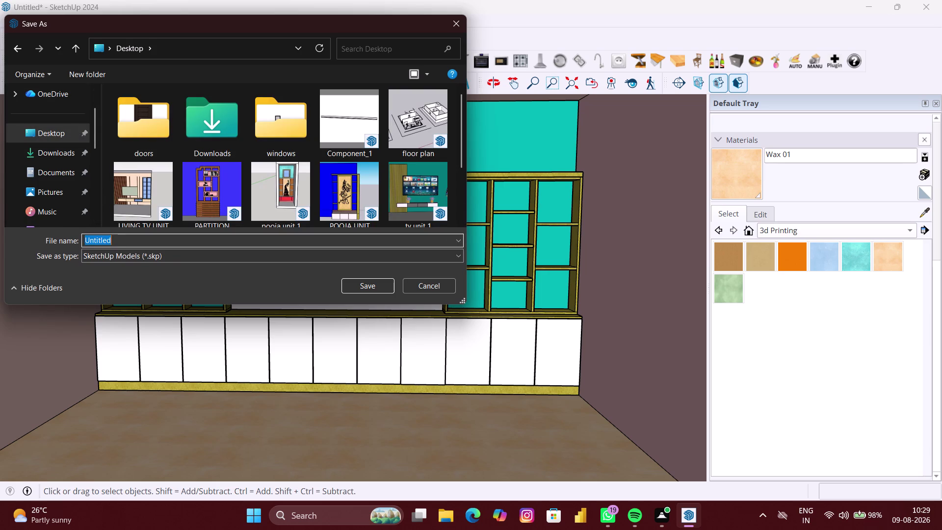
key(BackSpace)
text(book)
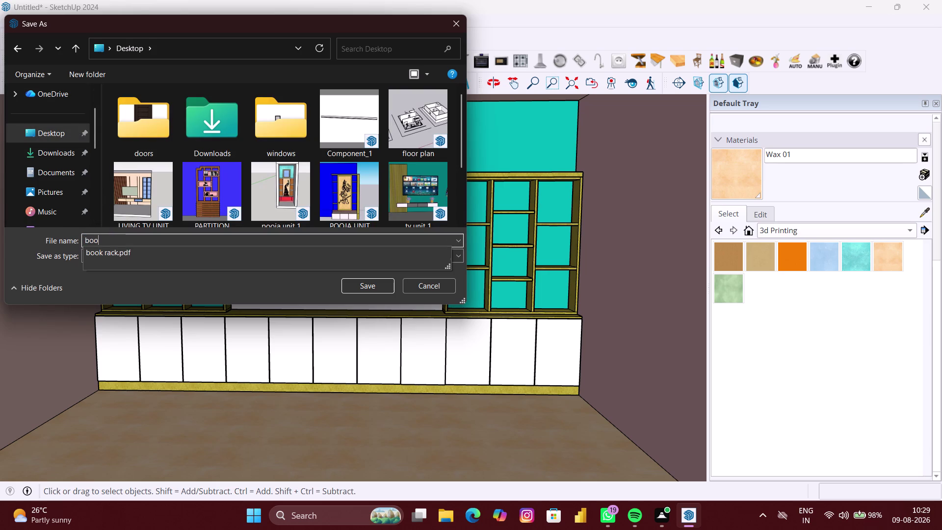
key(space)
text(rac)
key(k)
key(Return)
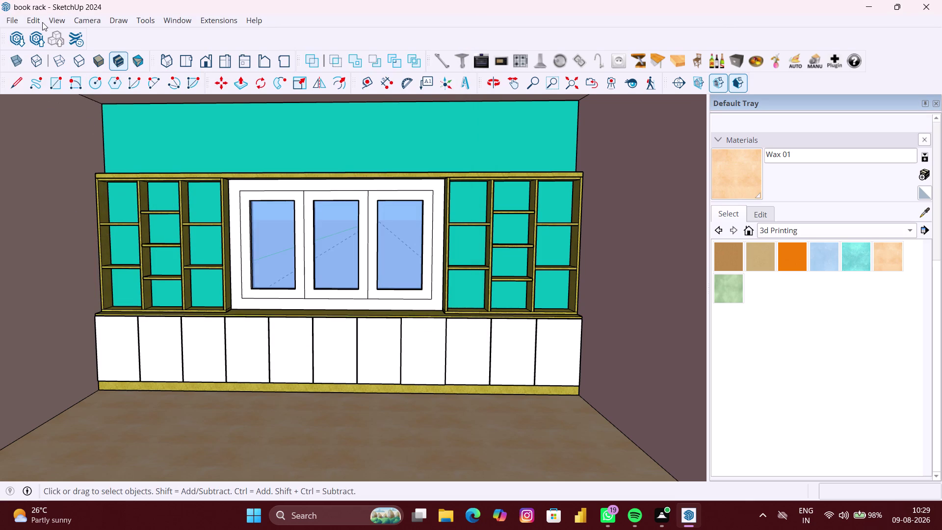
Resave the 'book rack' model with Ctrl+S.
key(ctrl+s)
key(ctrl+s)
key(ctrl+s)
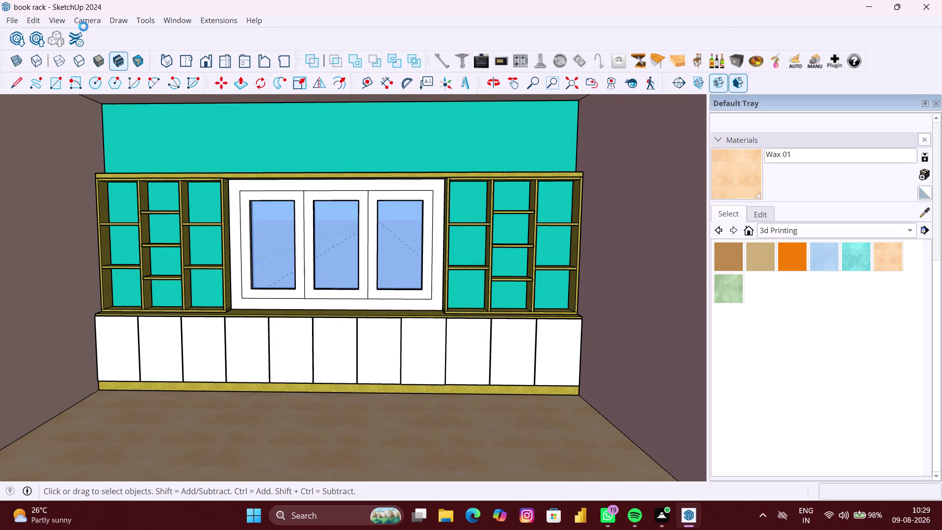